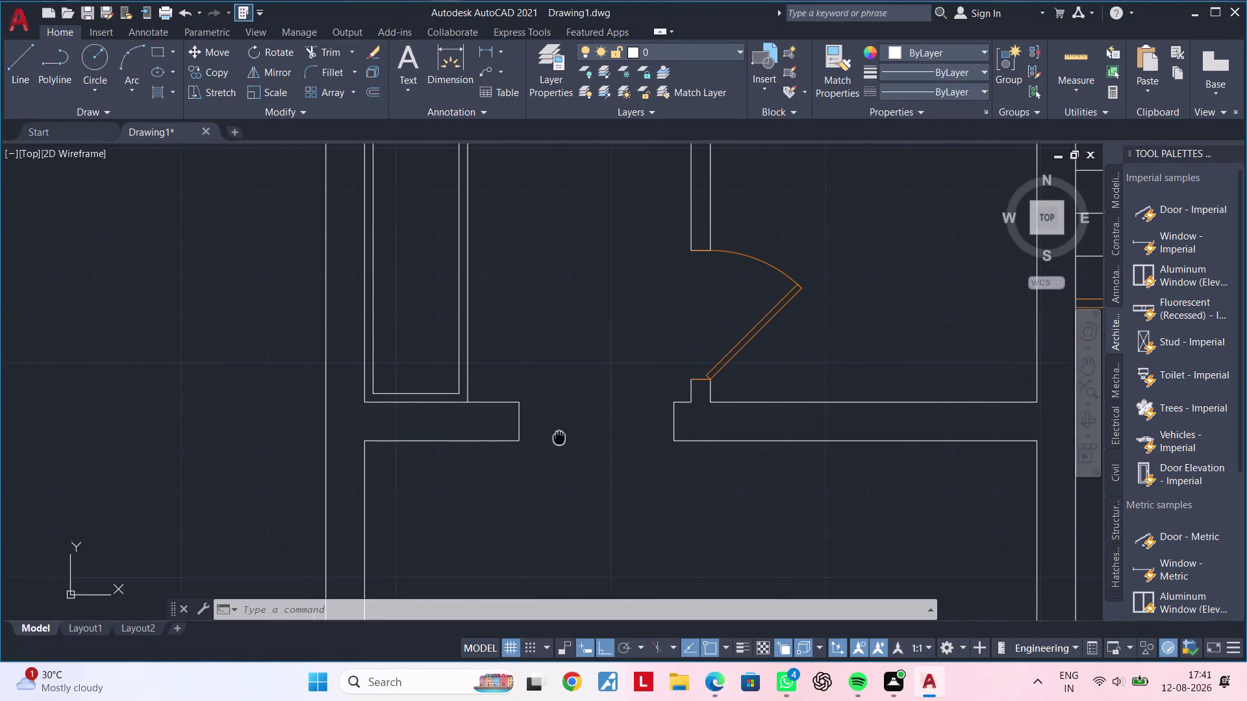
Pan to the wardrobe area and cancel a line started there.
middle_drag(559, 436, 558, 436)
middle_drag(543, 437, 529, 446)
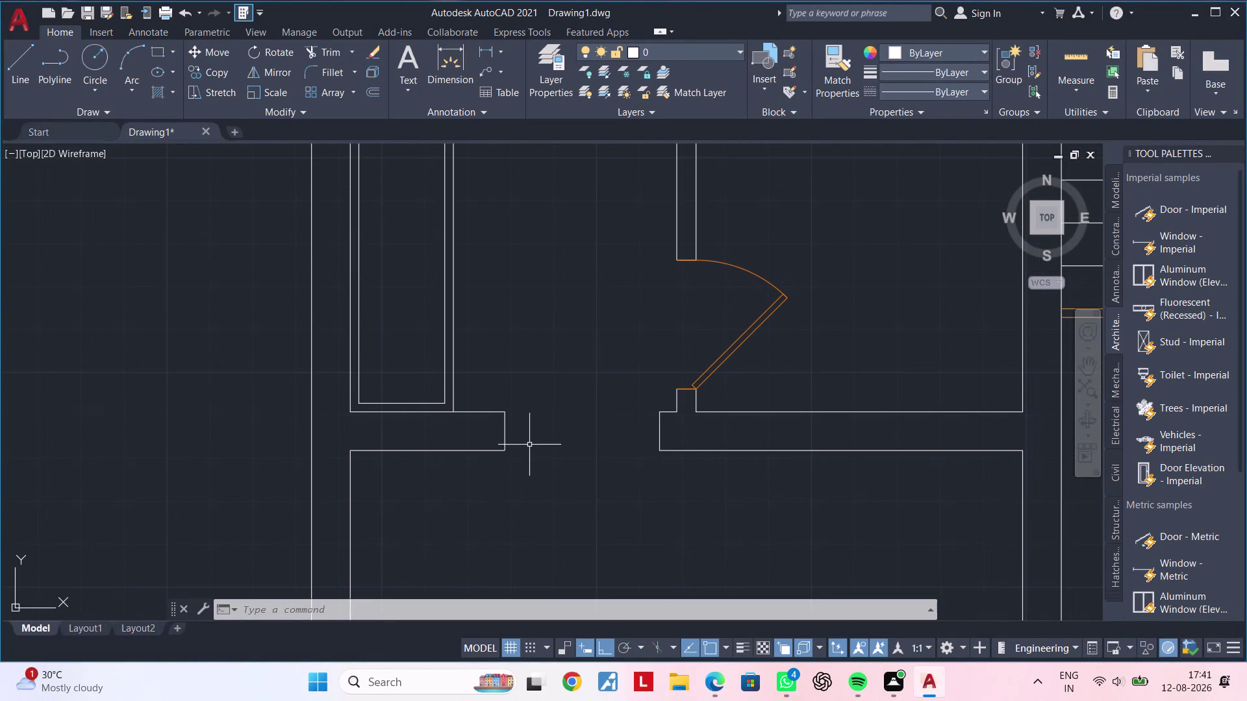
scroll(up, 3)
middle_drag(514, 443, 584, 510)
middle_drag(585, 452, 583, 456)
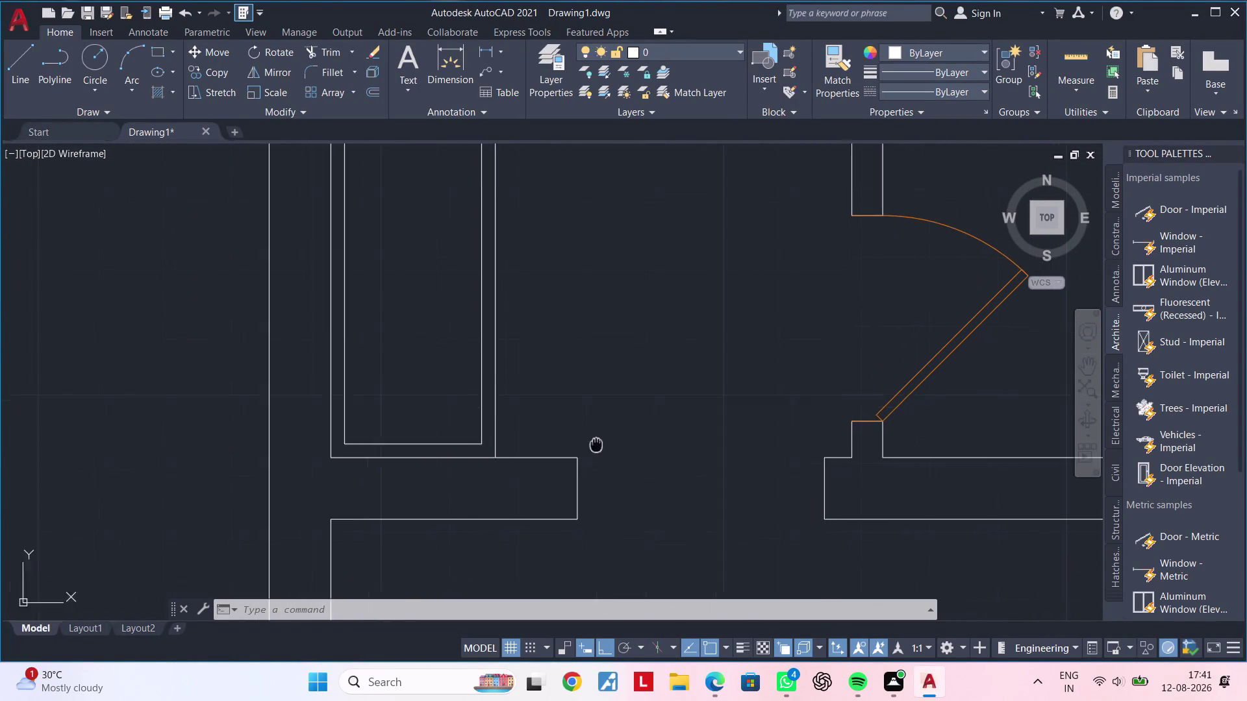
middle_drag(583, 456, 617, 433)
key(Escape)
key(Escape)
key(Escape)
key(l)
key(space)
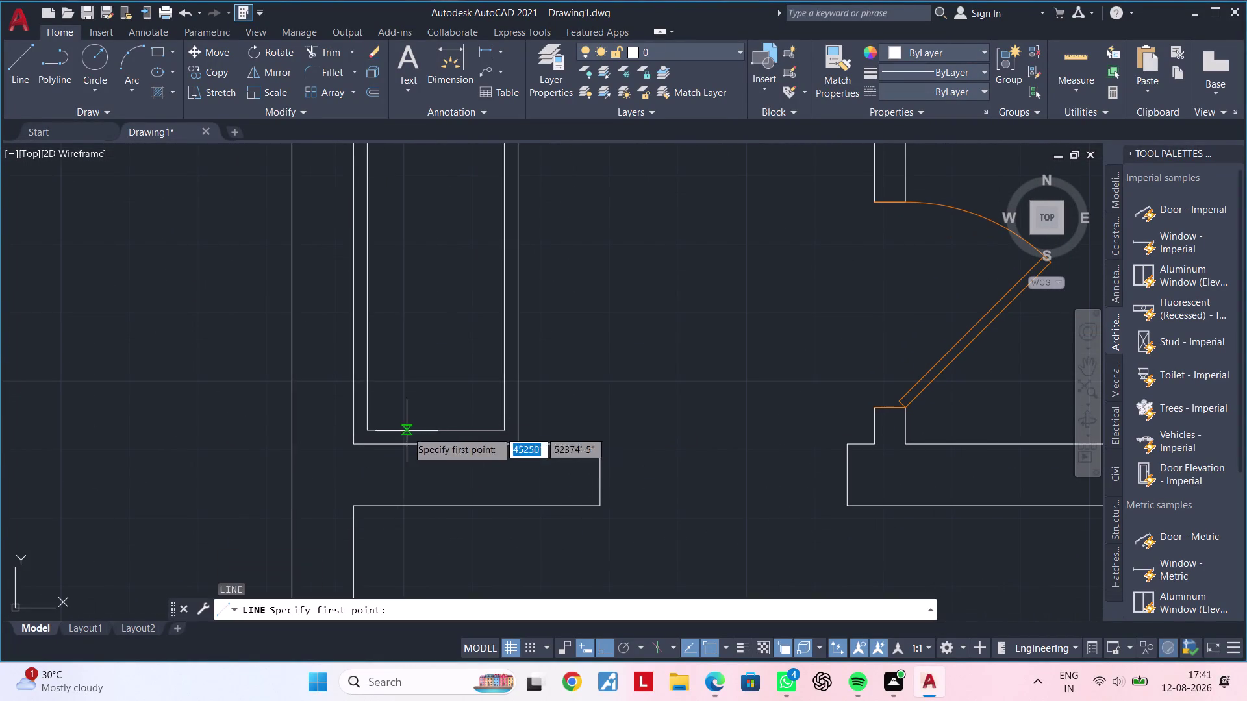
key(Escape)
Preview a 2' linear dimension from the wardrobe's lower corner, then cancel it.
key(Escape)
click(481, 53)
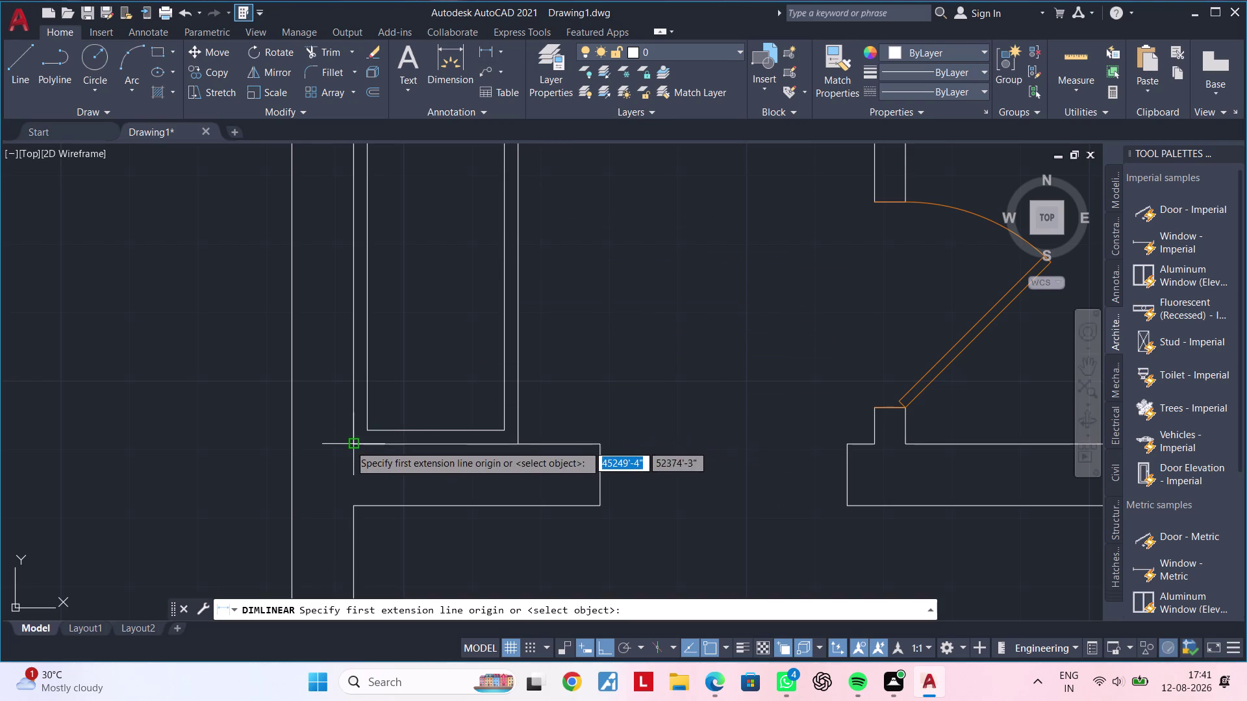
click(350, 445)
double_click(522, 448)
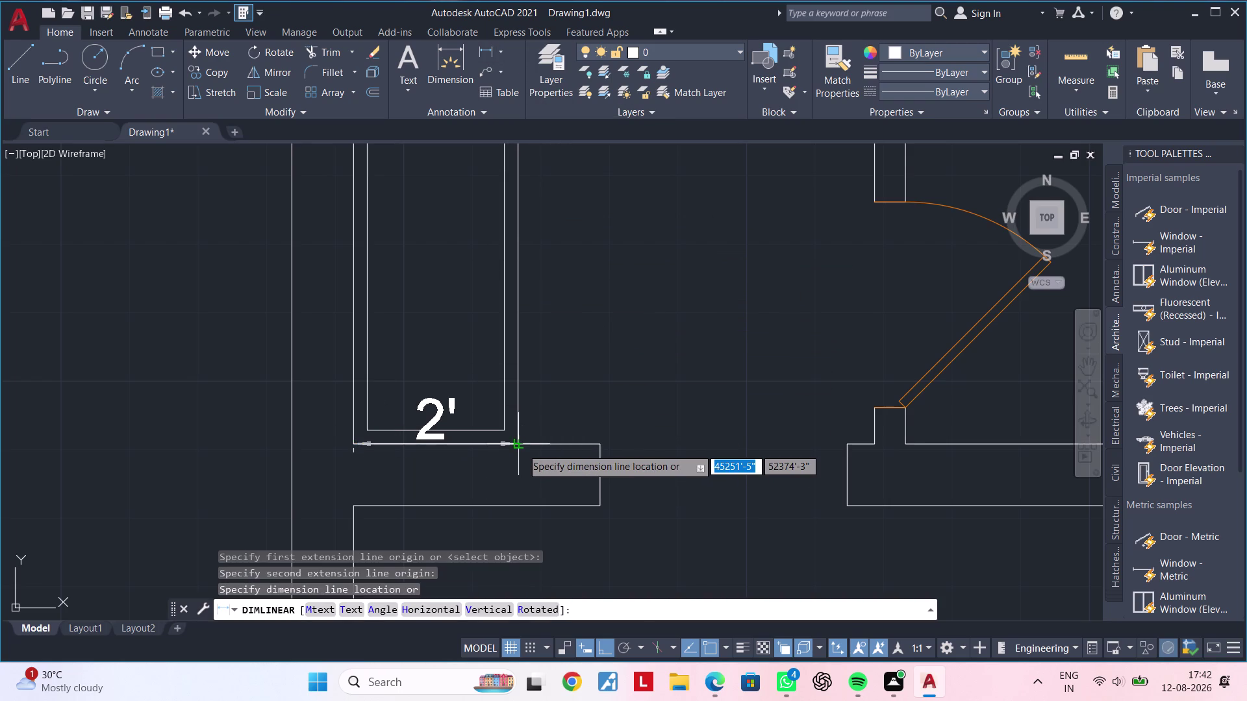
key(Escape)
key(Escape)
key(Escape)
key(Escape)
middle_drag(555, 409, 561, 471)
key(Escape)
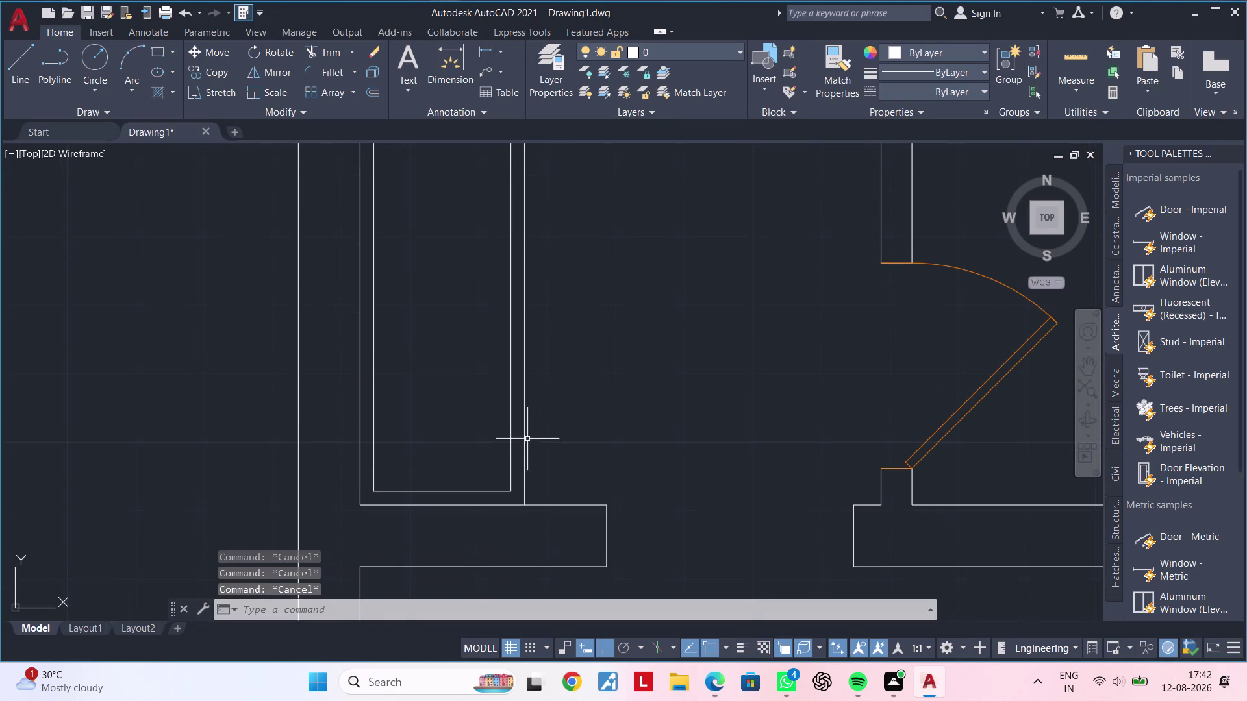
Select the vertical line right of the wardrobe and try starting Move, cancelling it.
click(524, 438)
key(o)
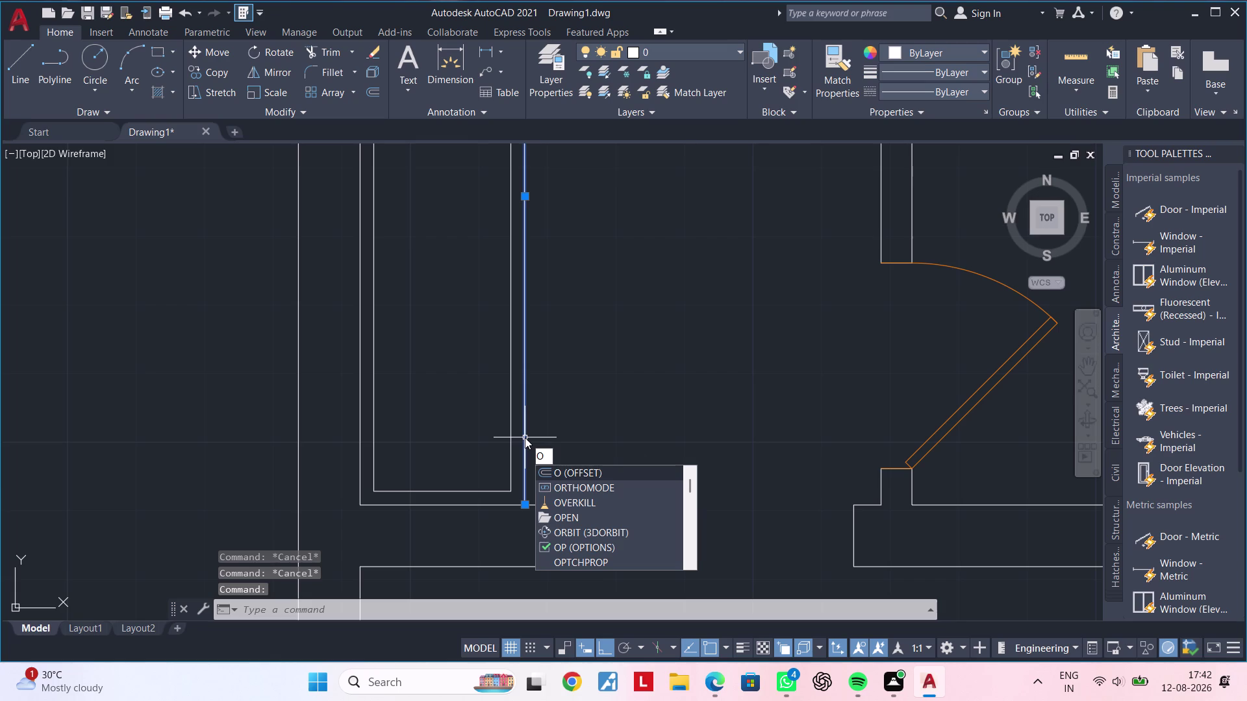
key(Escape)
key(Escape)
text(M)
key(space)
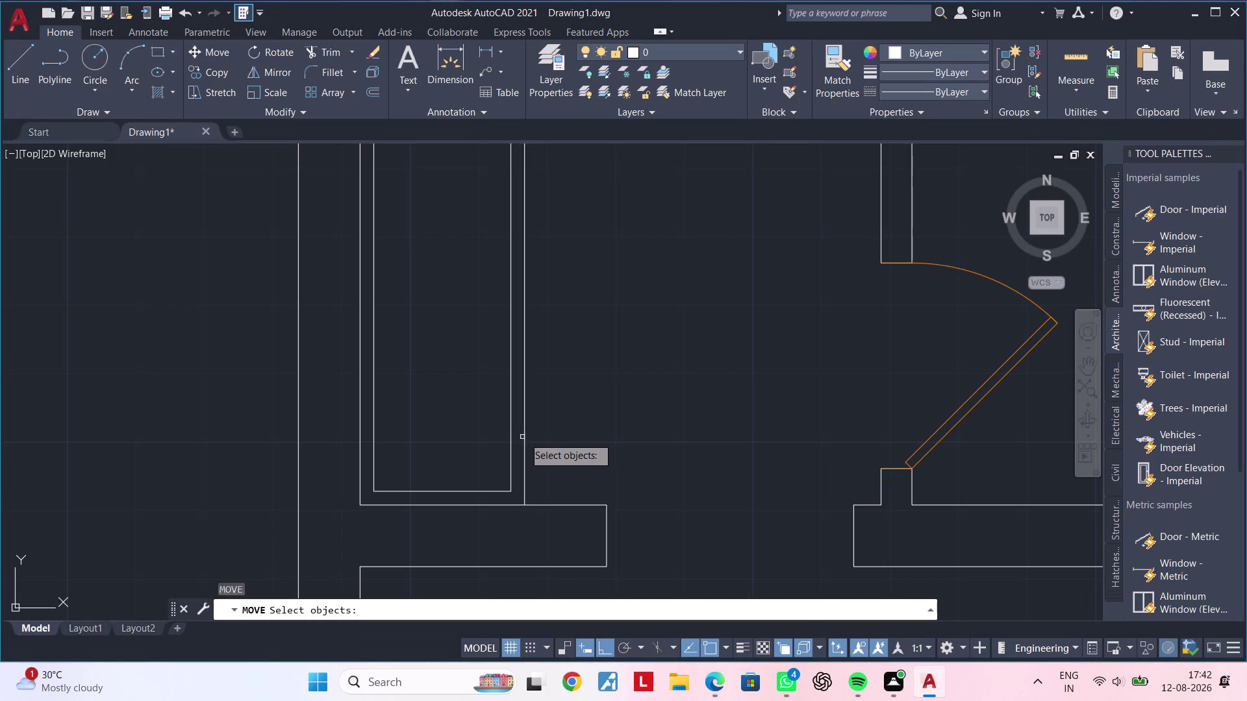
click(526, 437)
click(526, 438)
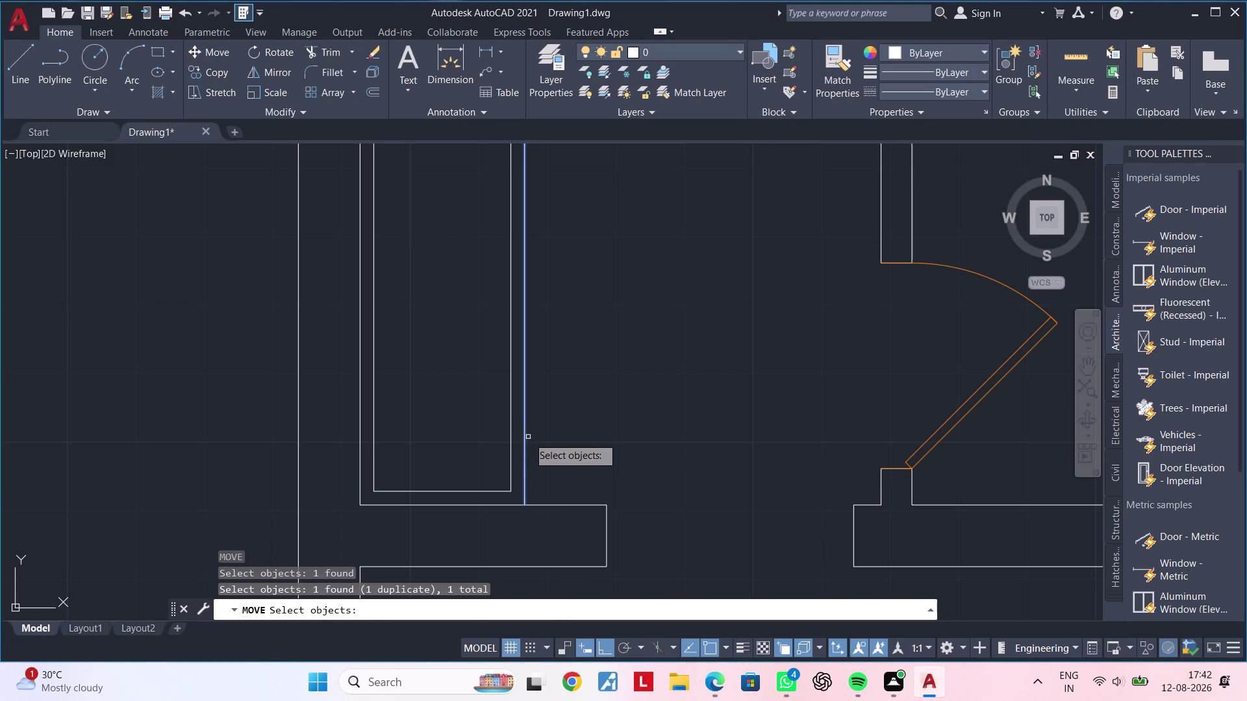
key(space)
key(Escape)
key(Escape)
key(Escape)
key(m)
key(space)
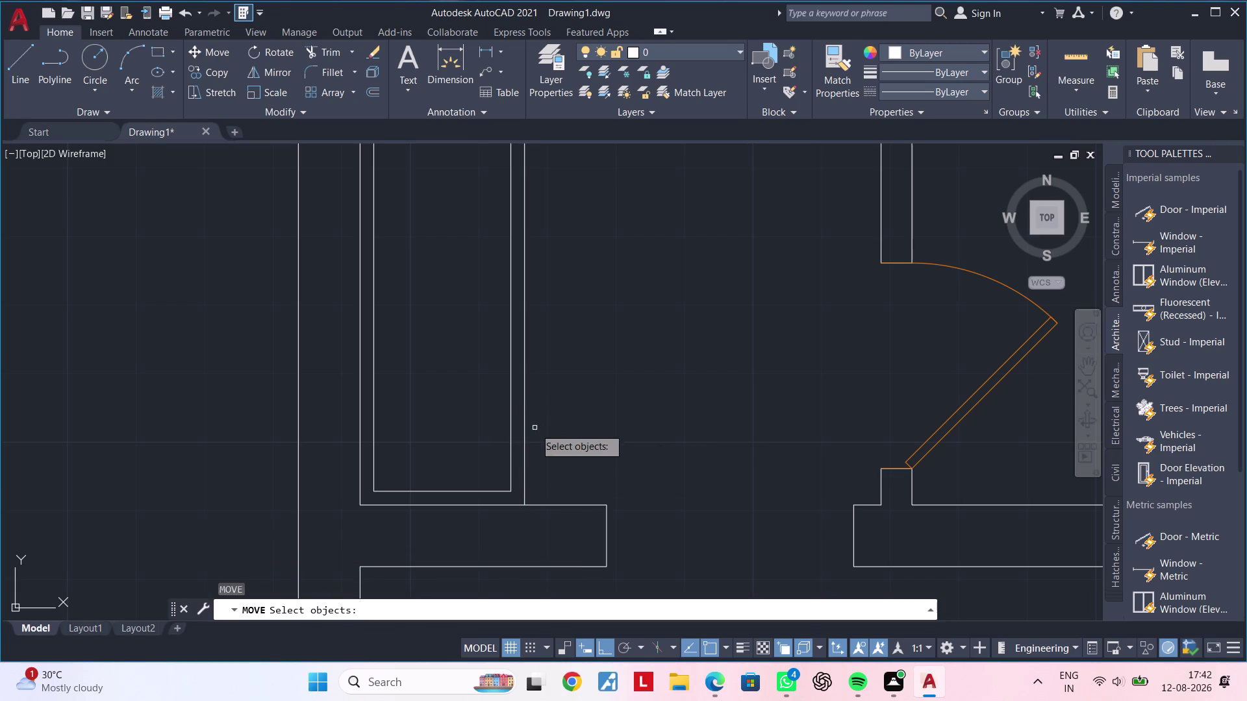
key(Escape)
Move the vertical line by entering 5" in a first, incorrect attempt.
click(523, 434)
key(m)
key(space)
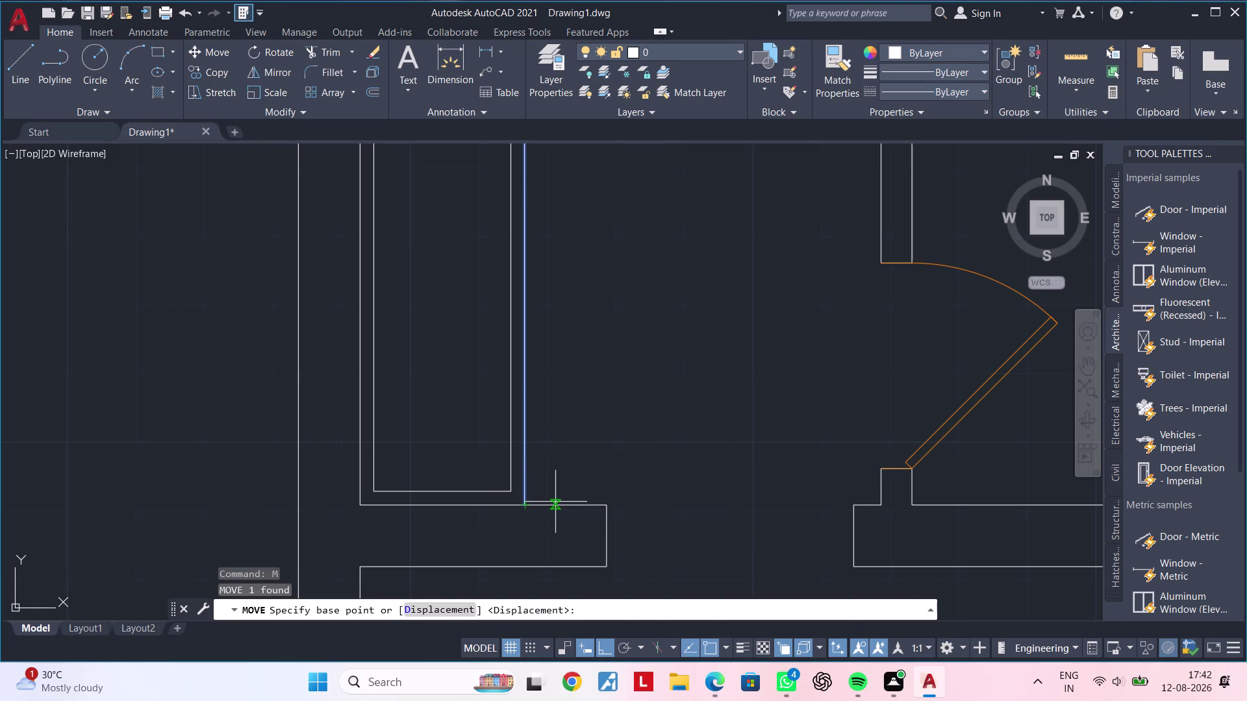
text(5")
key(Return)
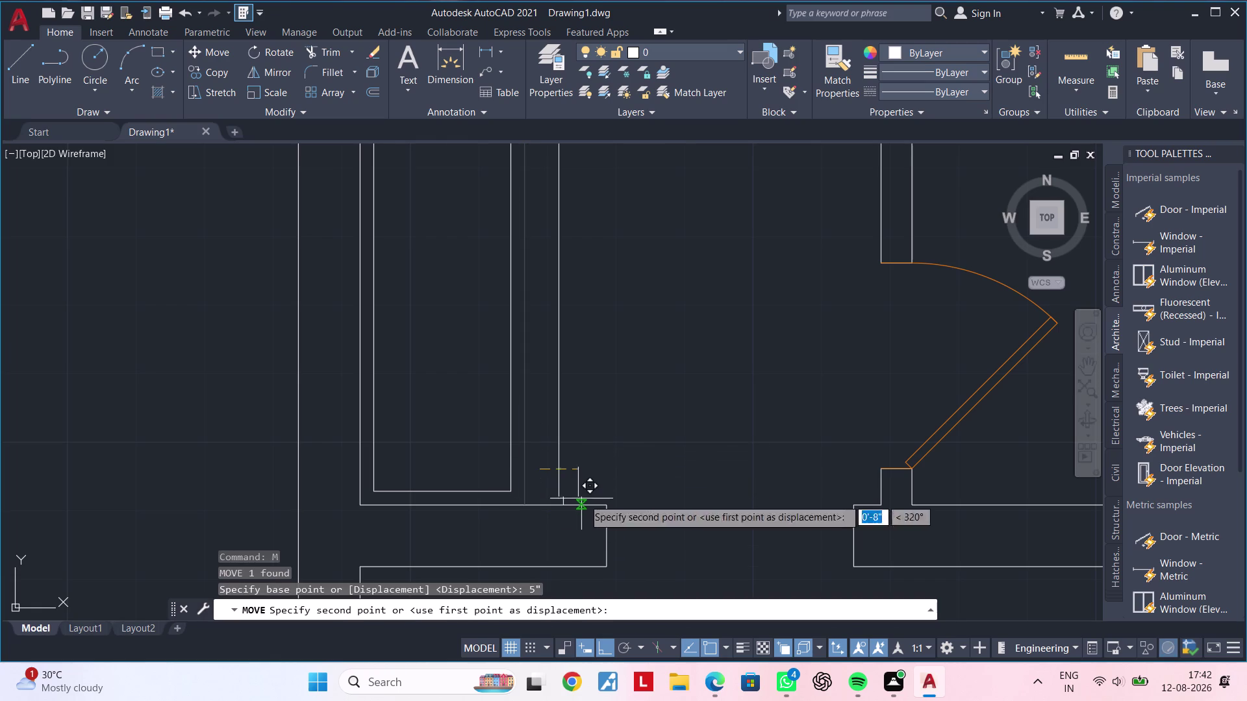
text(5)
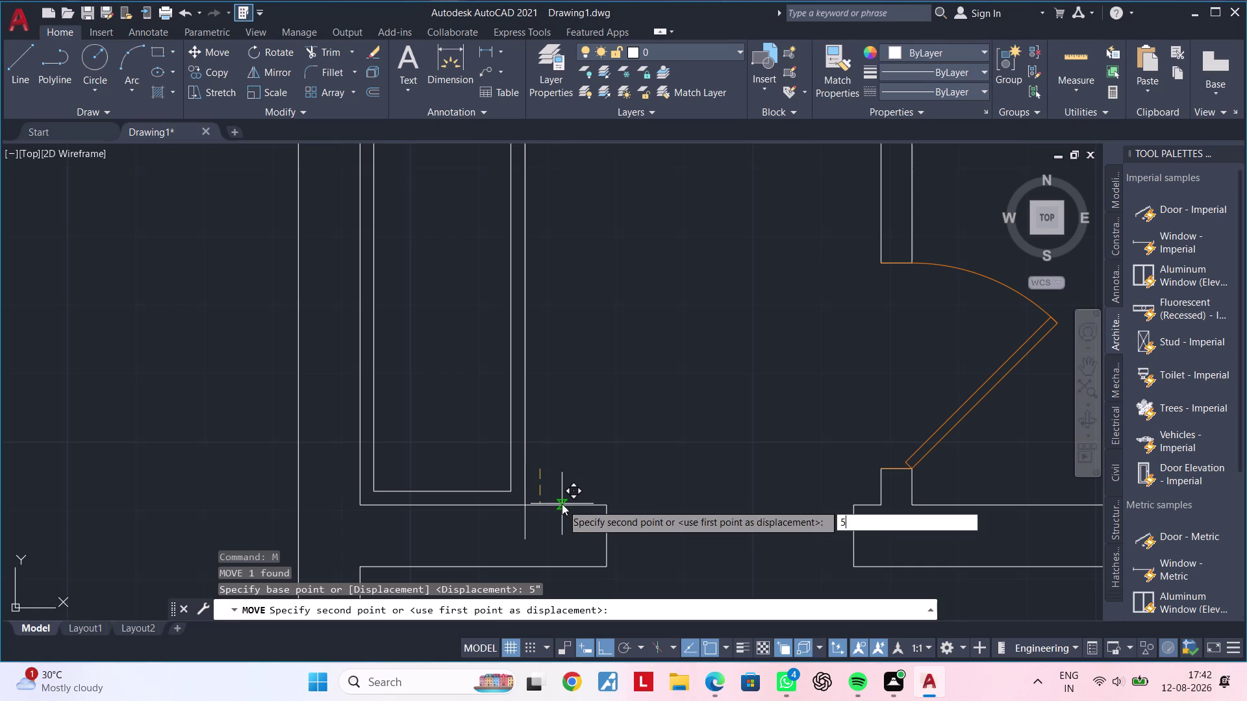
text(")
key(Return)
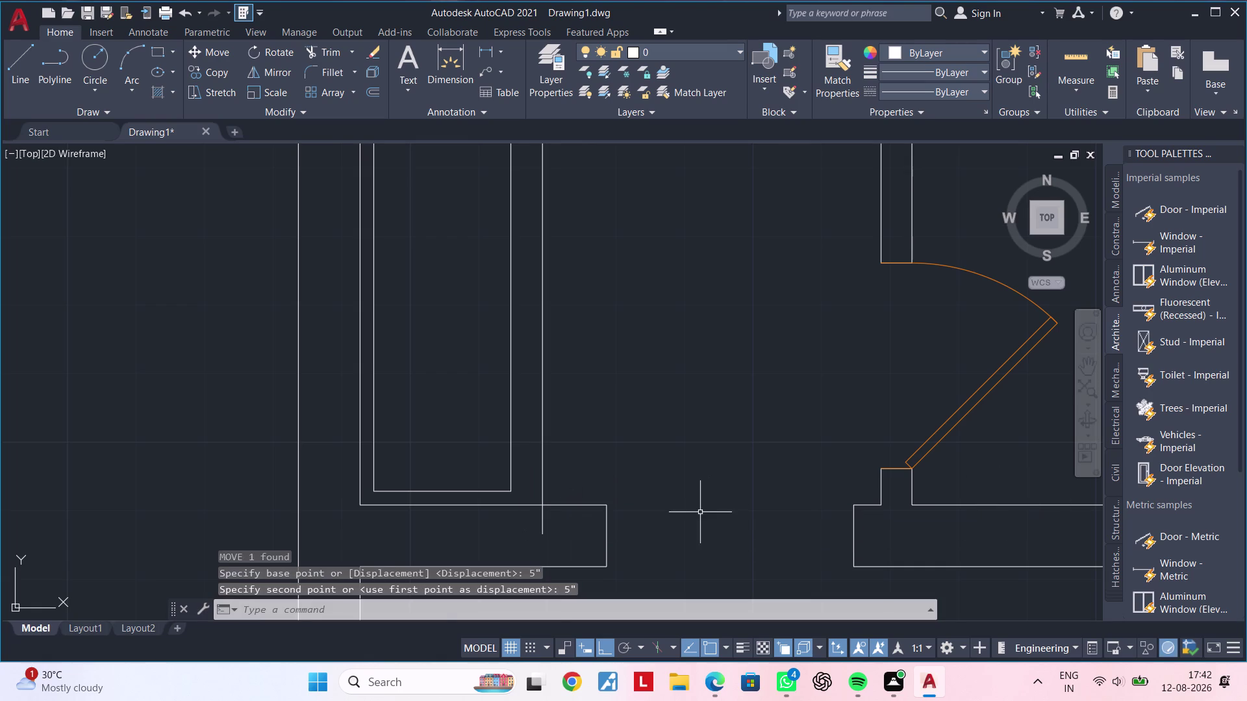
scroll(down, 3)
middle_drag(685, 508, 633, 517)
Undo the wrong move of the vertical line.
key(ctrl+z)
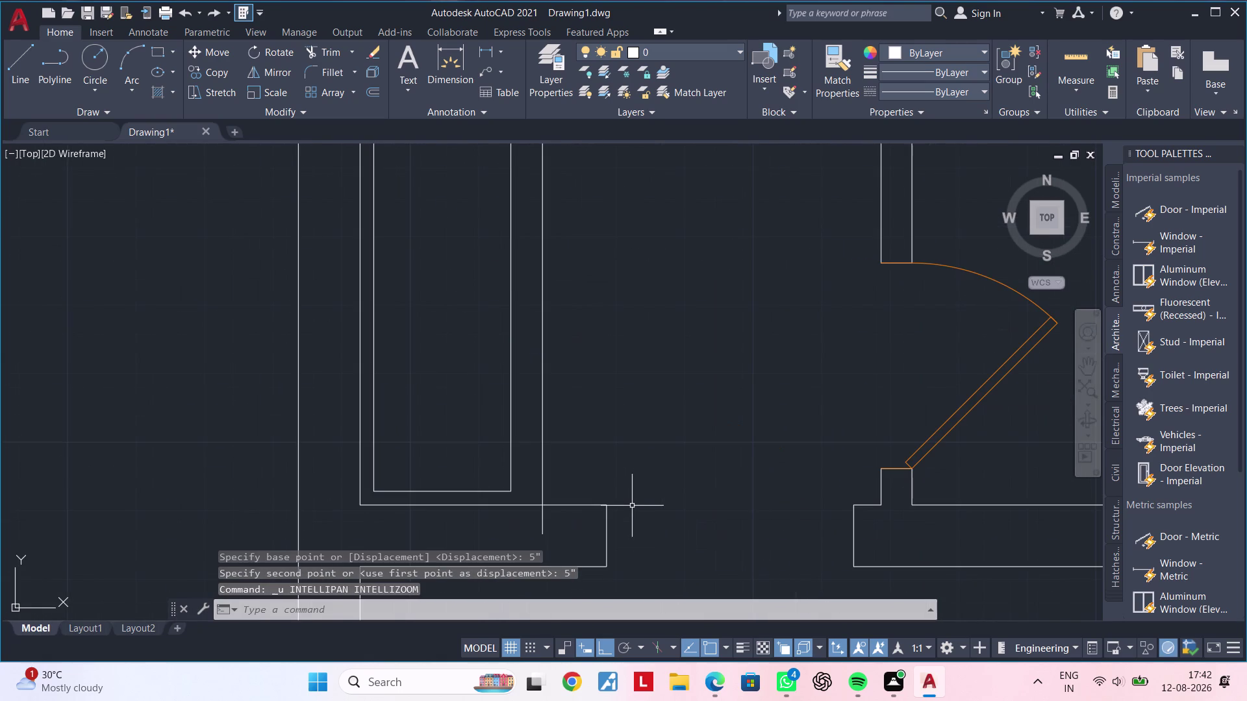
key(ctrl+z)
key(Escape)
key(Escape)
middle_drag(579, 497, 628, 477)
key(Escape)
key(Escape)
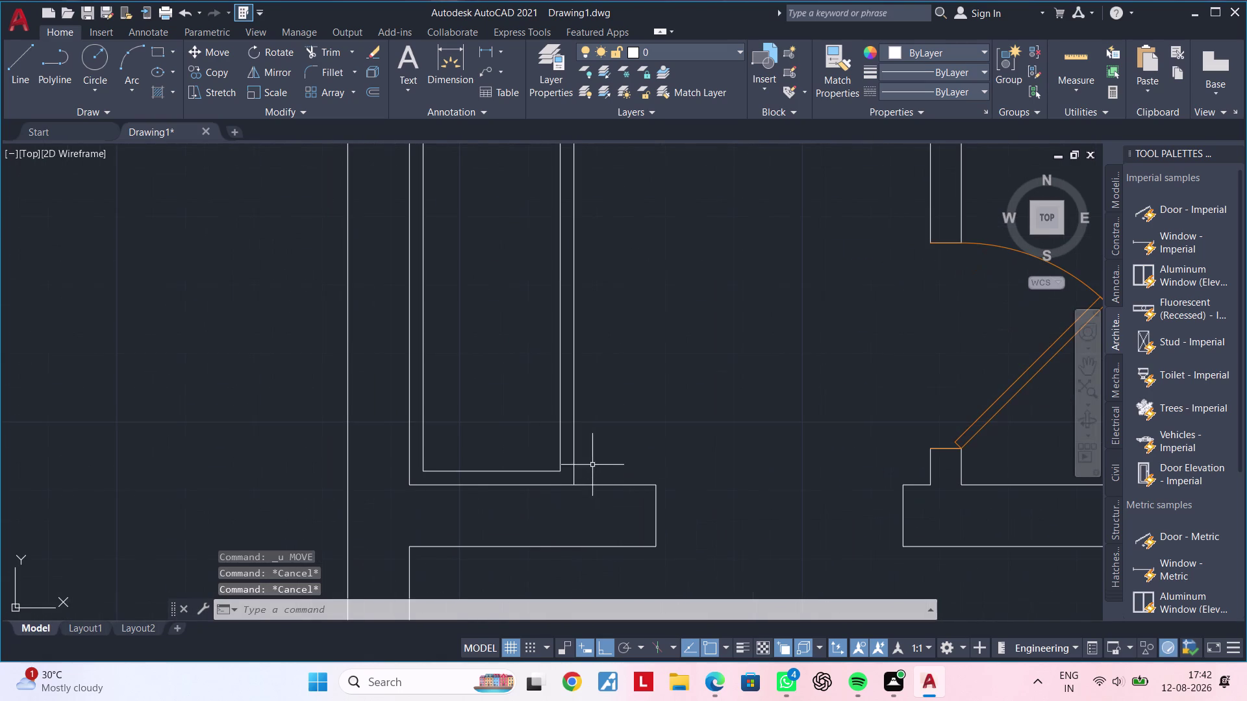
Move the vertical line 5" right from its bottom endpoint, then select the inner right line.
click(576, 452)
key(m)
key(space)
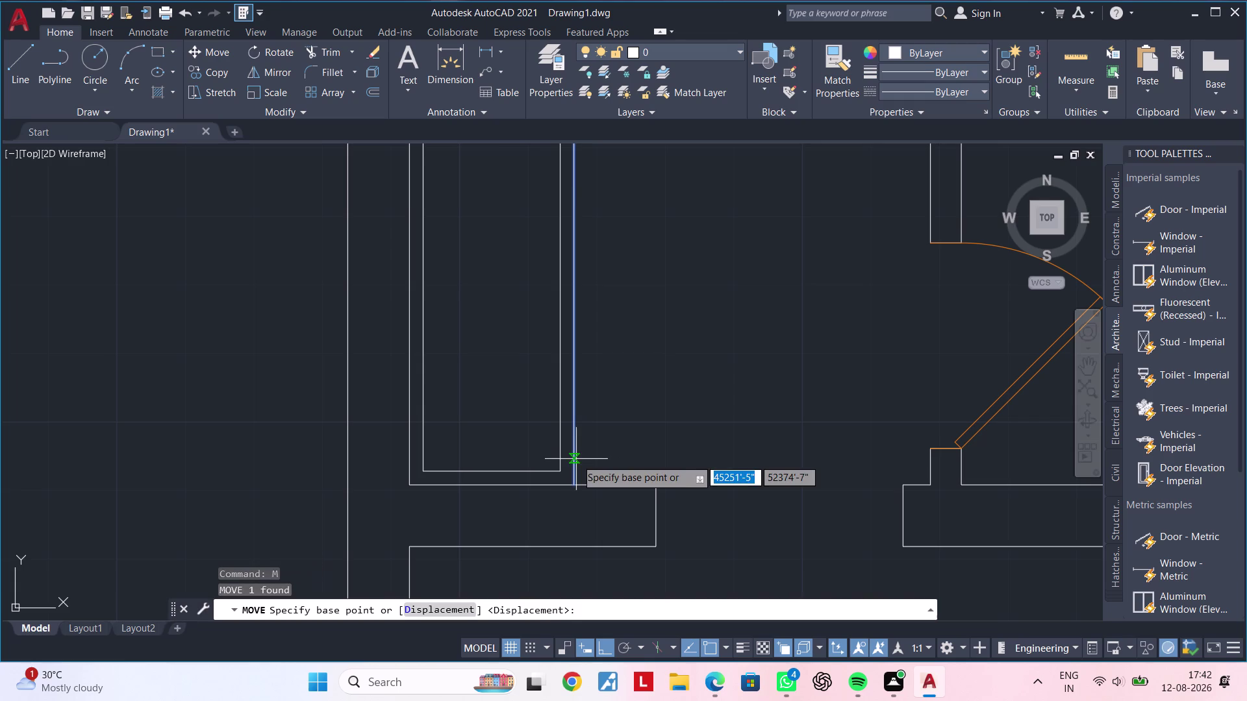
click(575, 488)
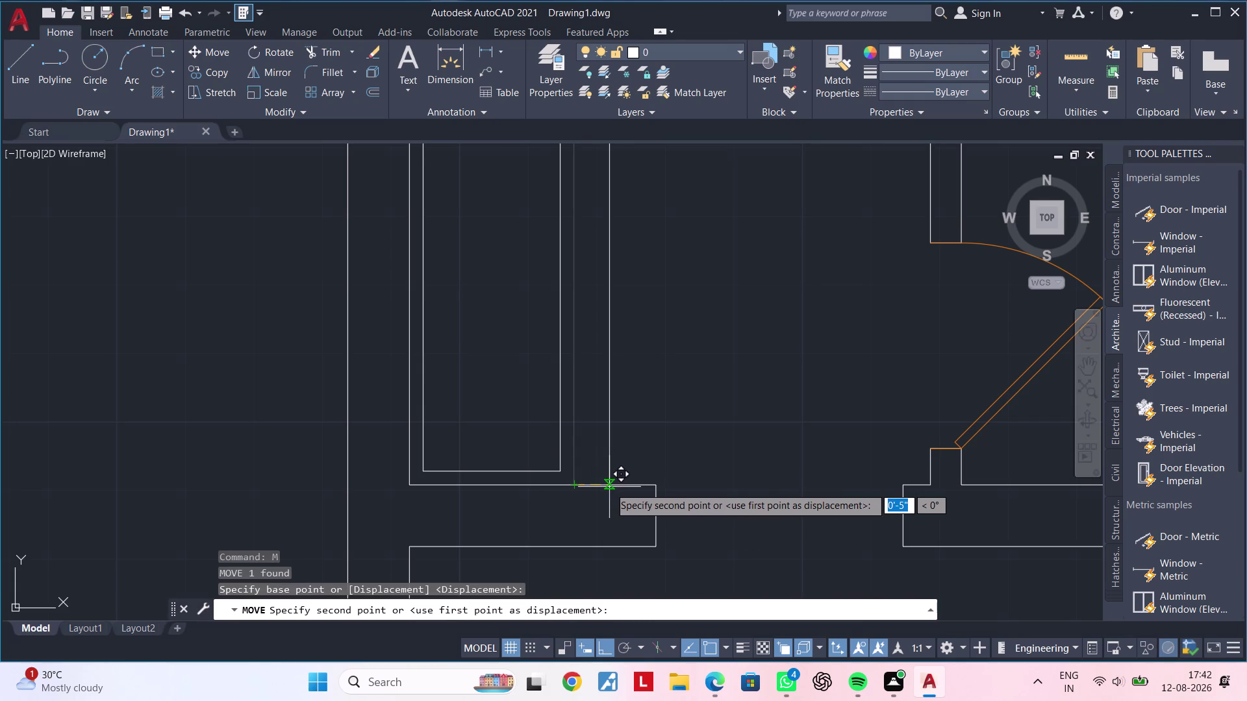
text(5")
key(Return)
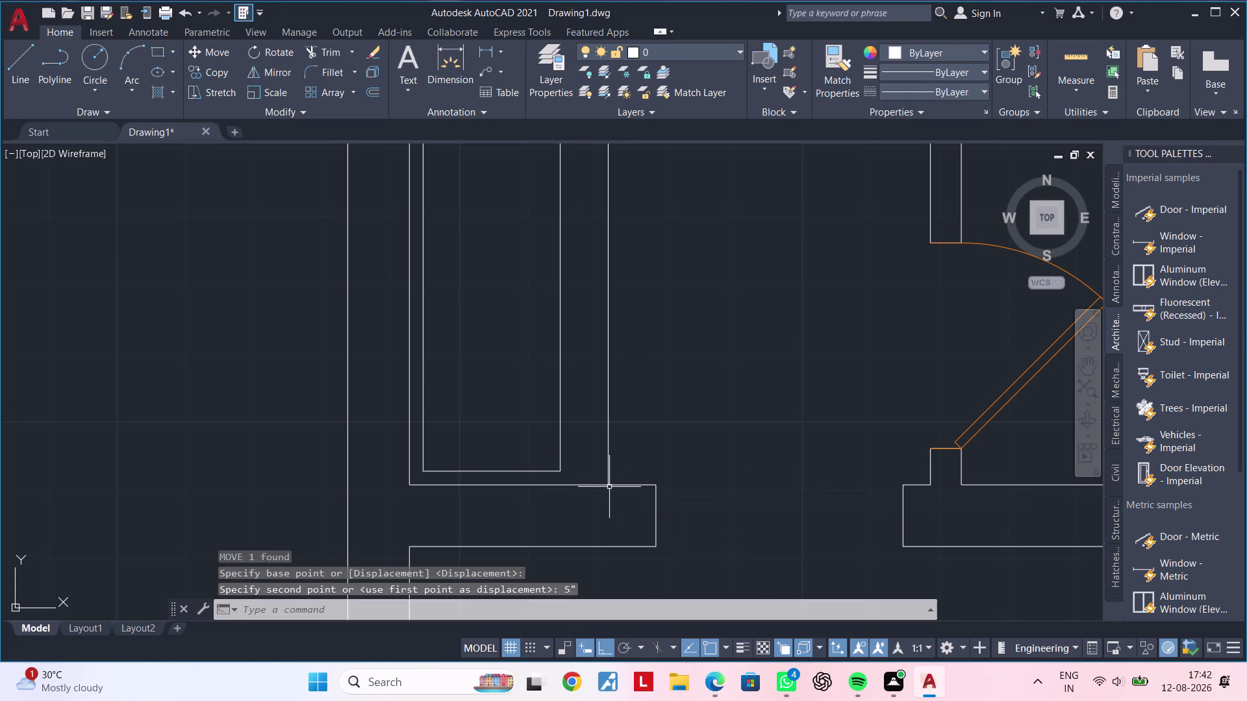
key(Escape)
middle_drag(717, 403, 694, 465)
key(Escape)
key(Escape)
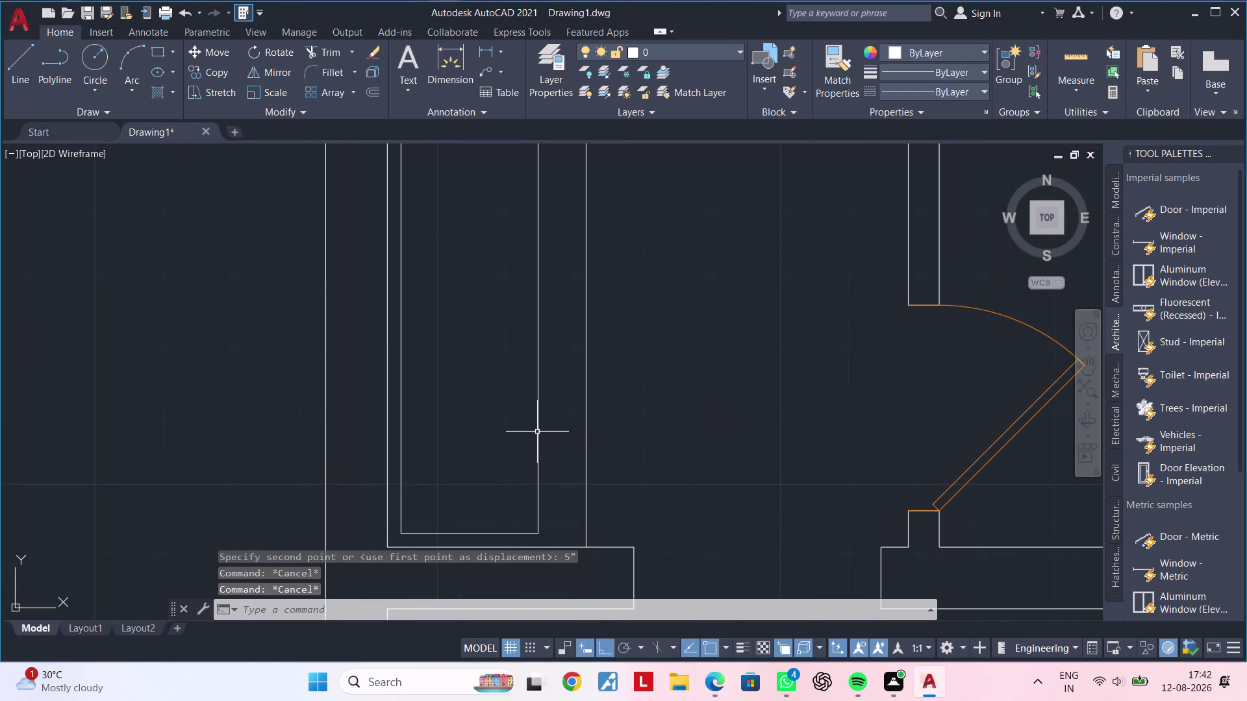
click(539, 431)
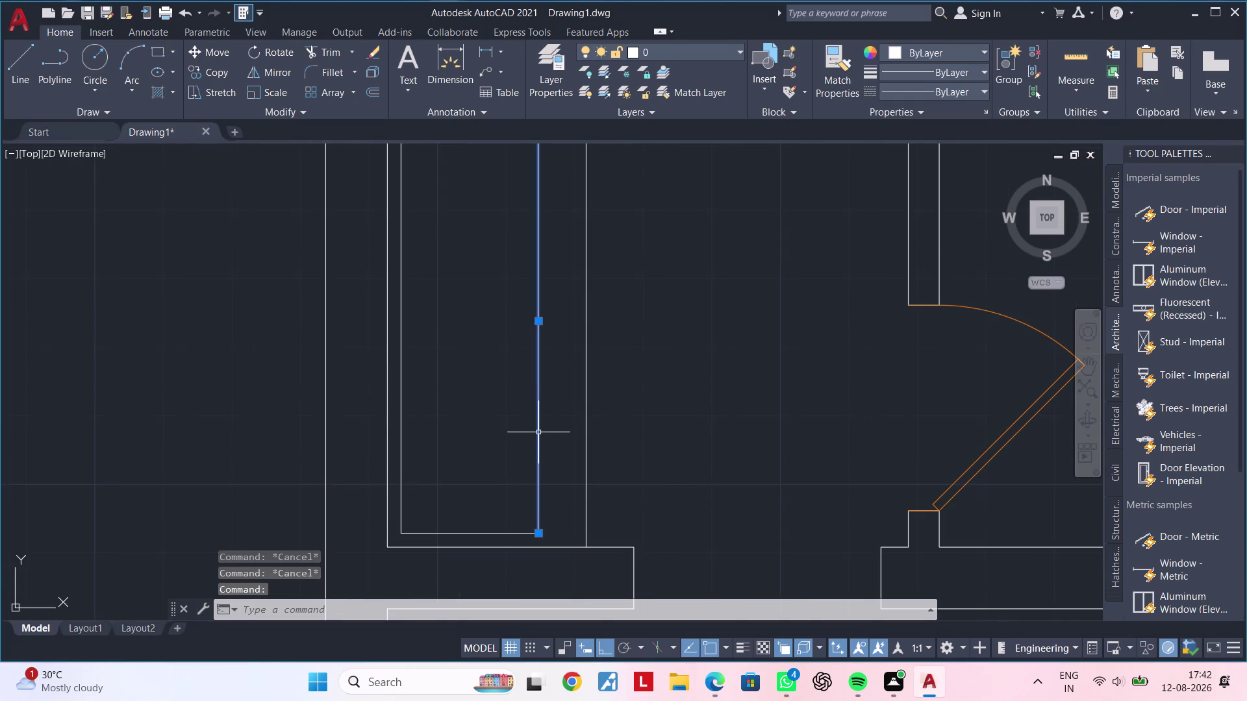
key(Delete)
middle_drag(545, 437, 543, 454)
key(Escape)
key(Escape)
key(Escape)
text(O)
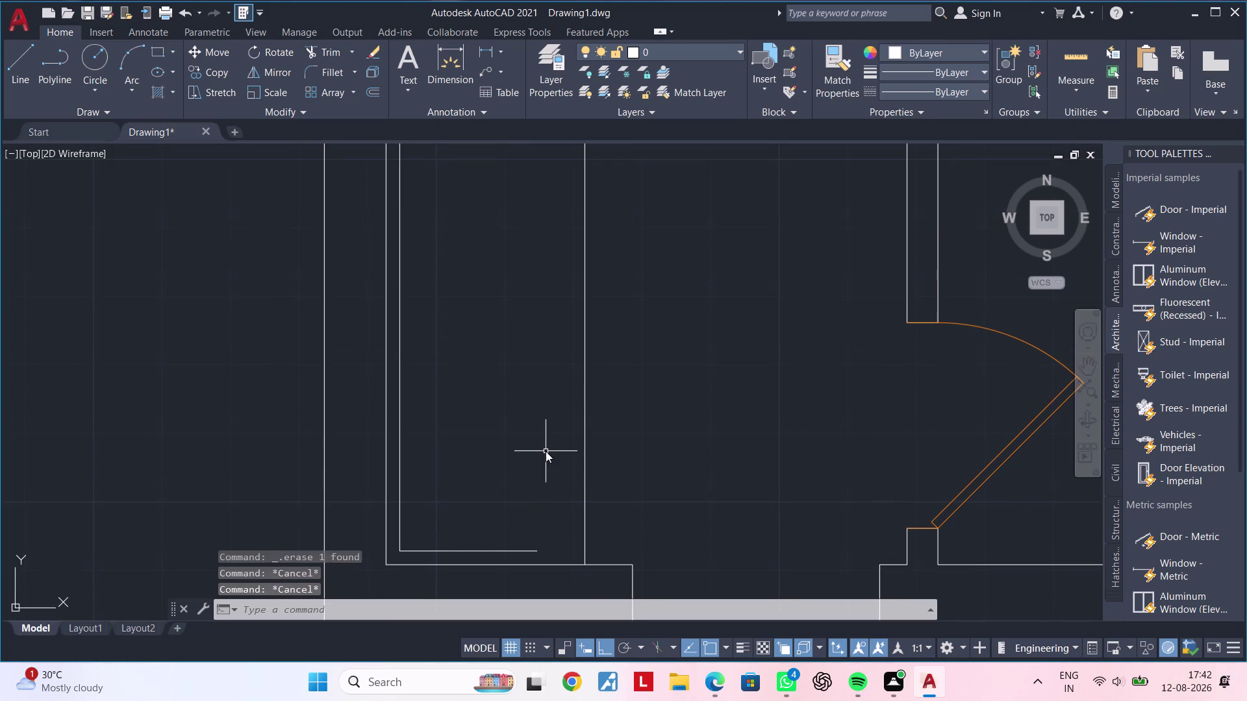
text(F)
key(space)
key(9)
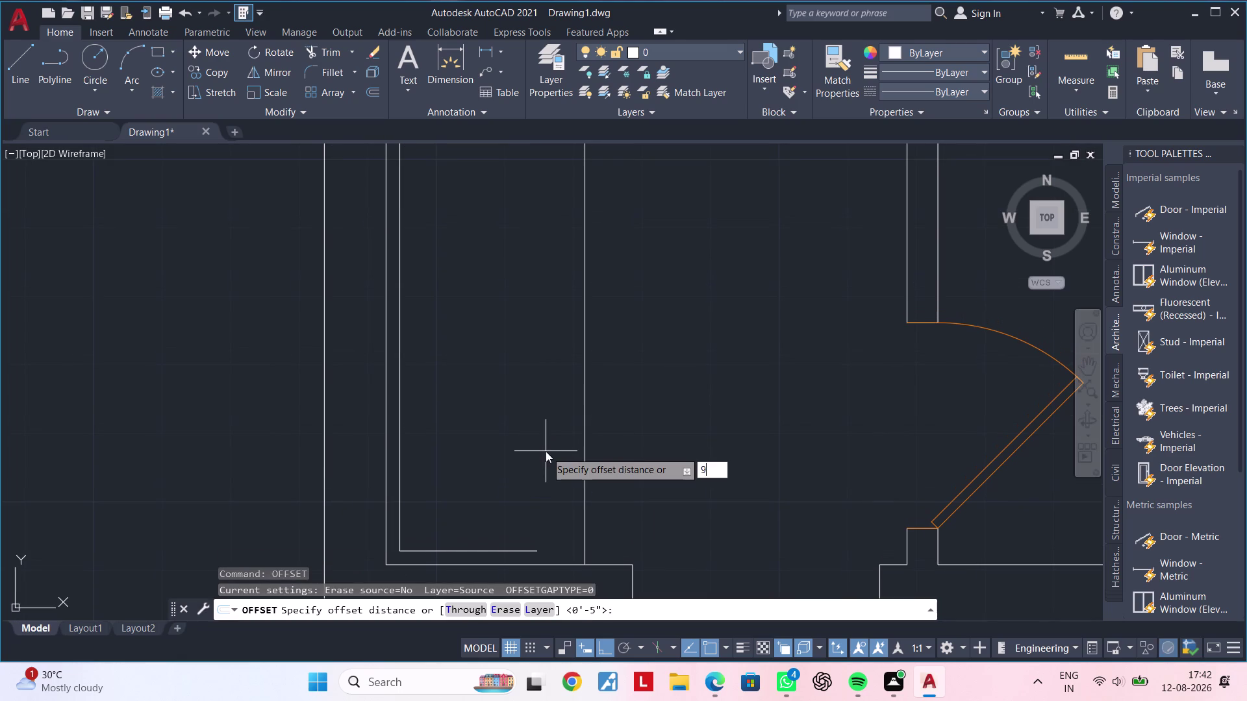
key(Escape)
key(Escape)
key(Escape)
key(Escape)
key(Escape)
click(484, 47)
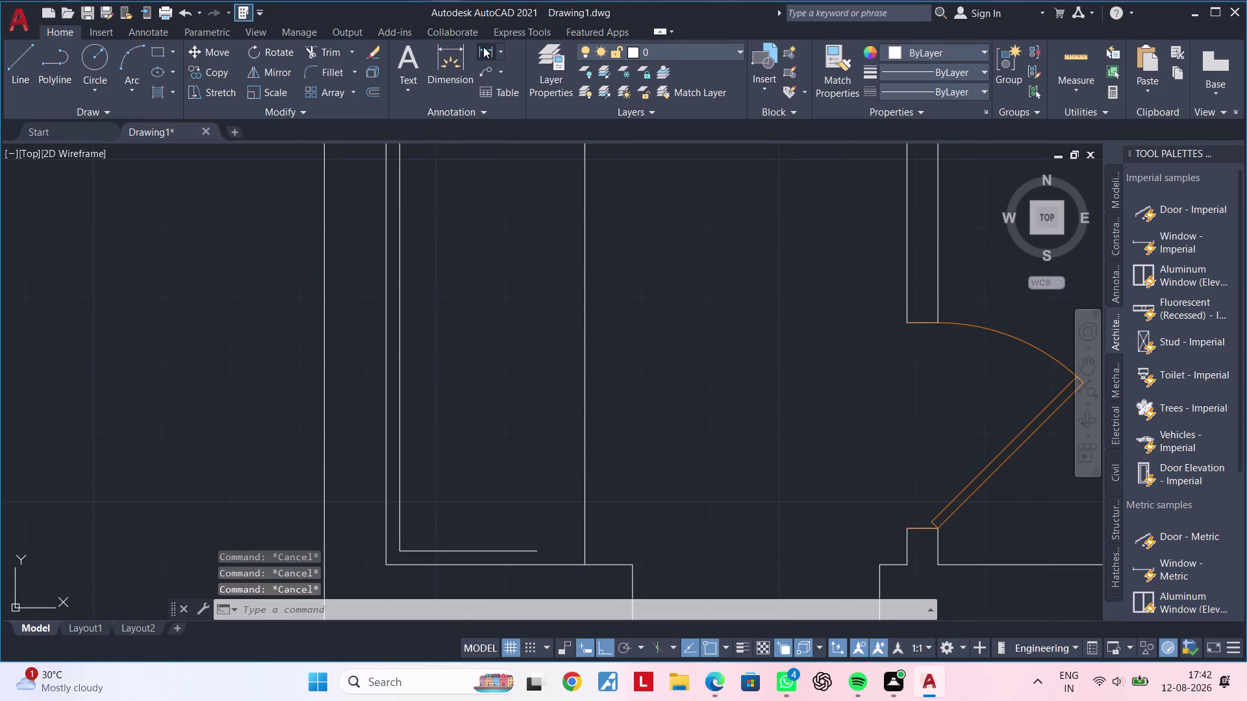
click(383, 433)
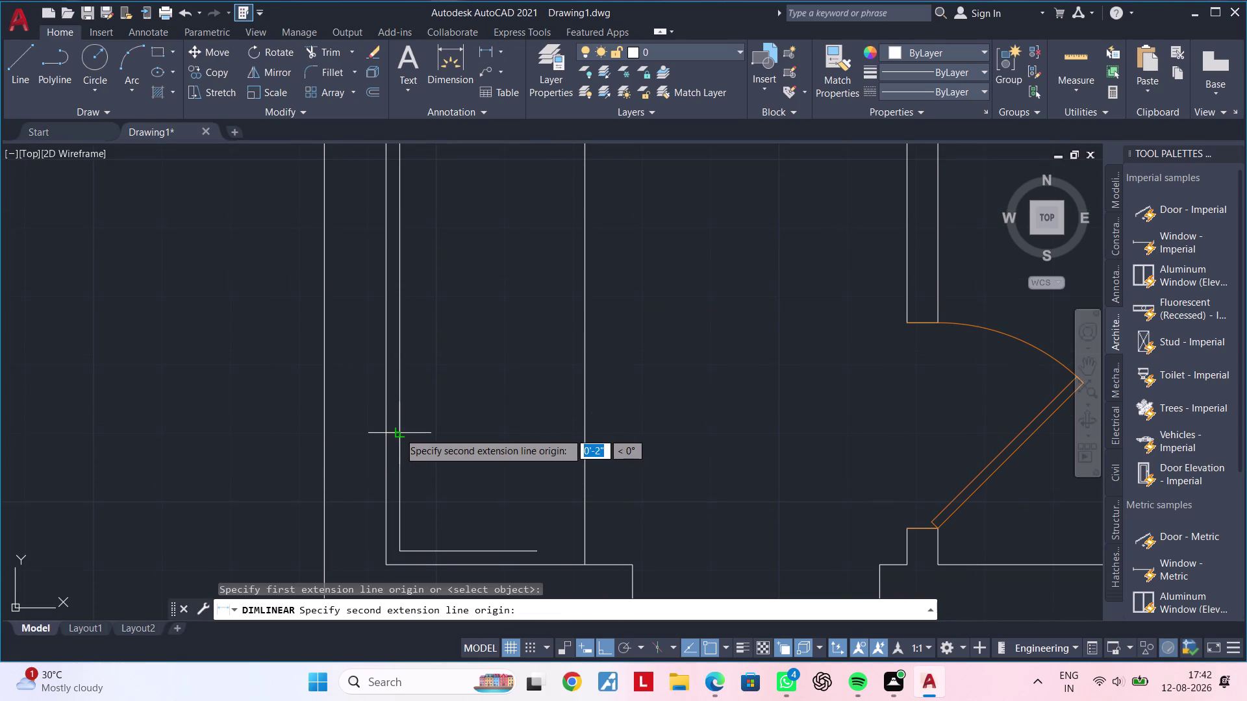
click(398, 433)
key(Escape)
key(Escape)
key(Escape)
key(Escape)
key(Escape)
key(Escape)
text(O)
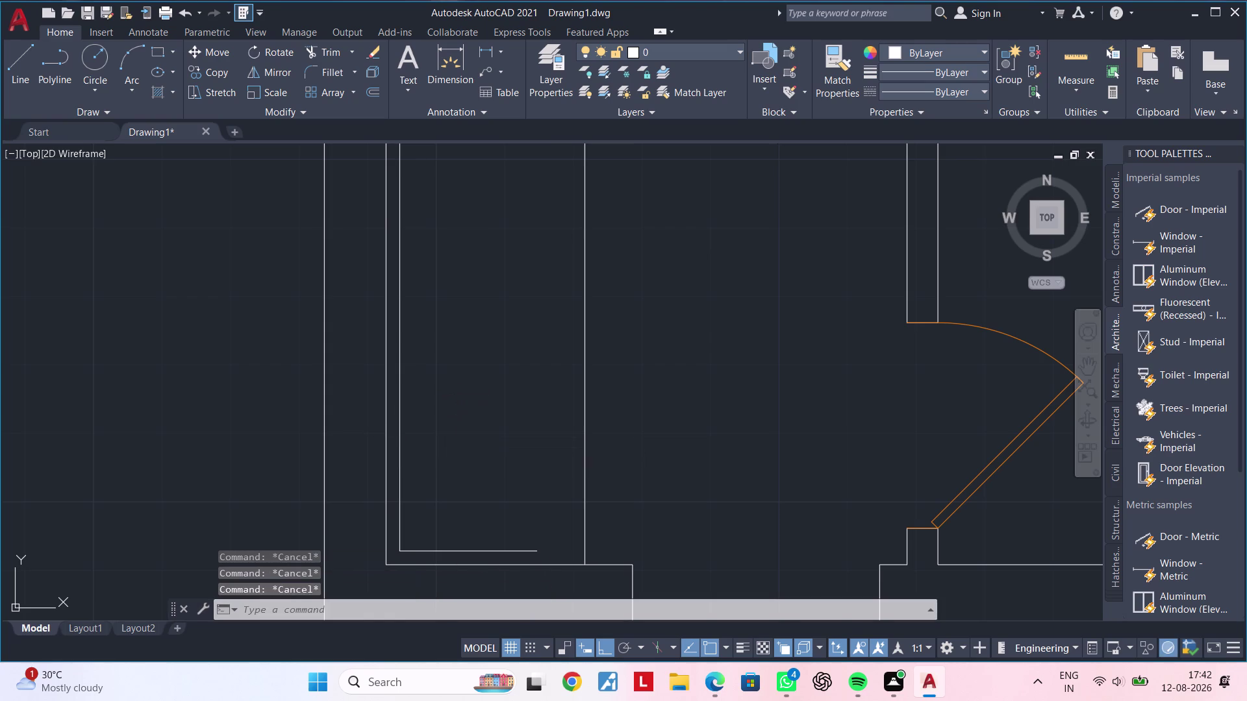
text(F 2")
key(Return)
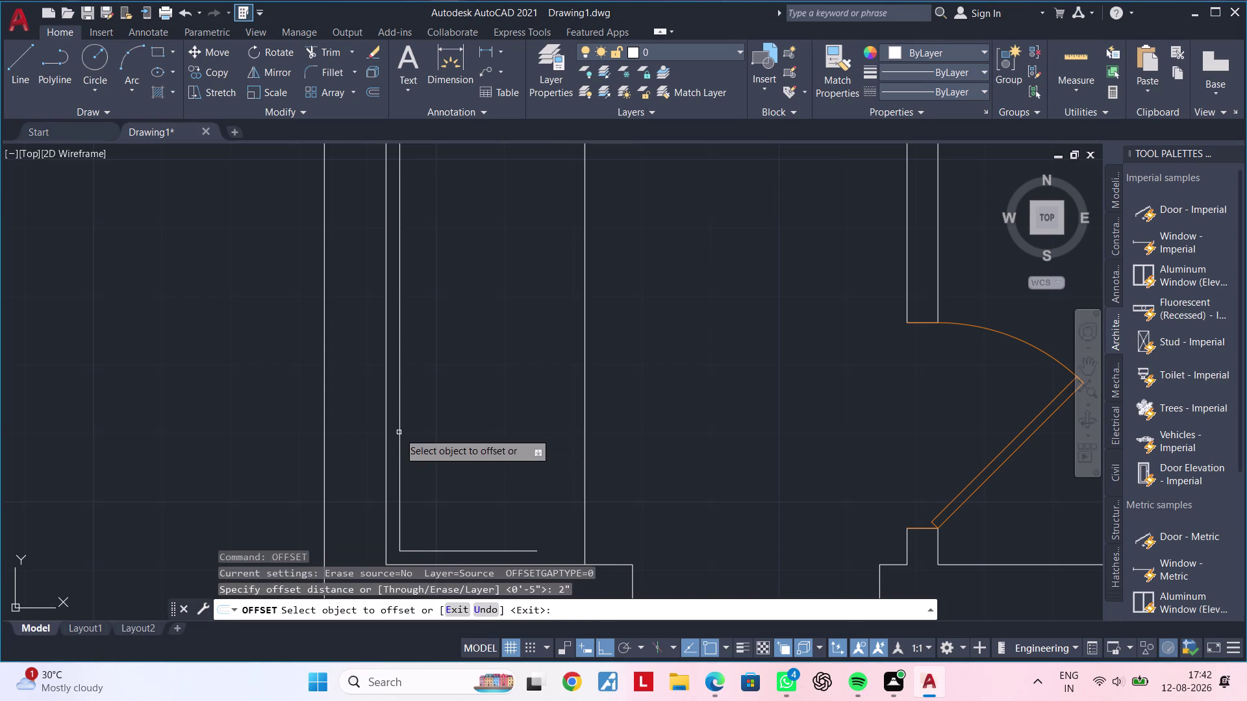
double_click(585, 394)
click(548, 395)
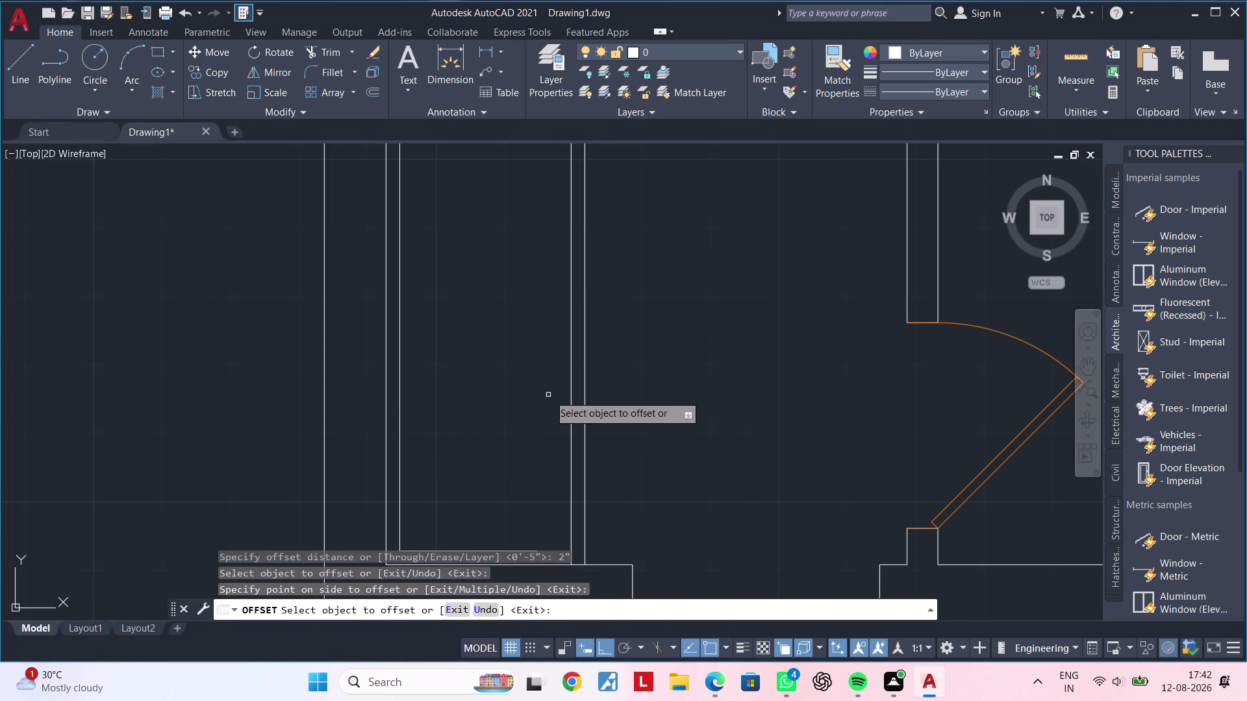
key(Escape)
middle_drag(555, 428, 549, 334)
key(Escape)
key(Escape)
key(Escape)
key(Escape)
text(E)
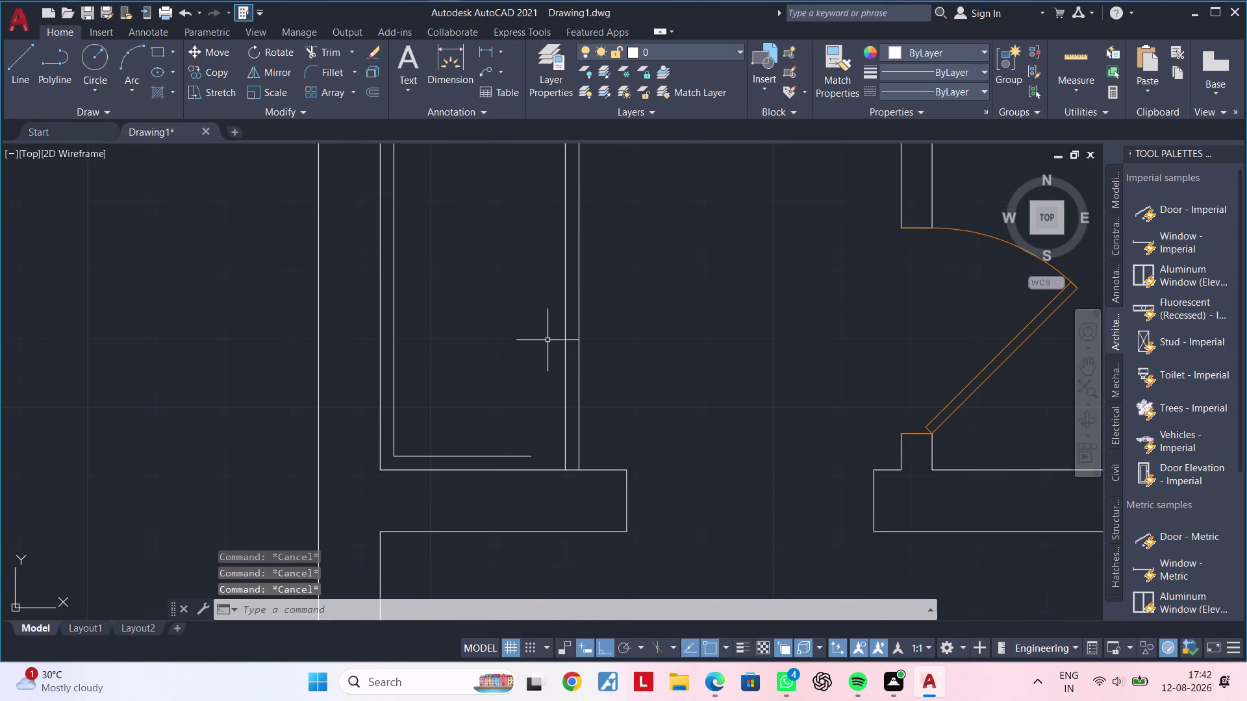
text(X)
key(space)
click(523, 456)
key(Escape)
key(Escape)
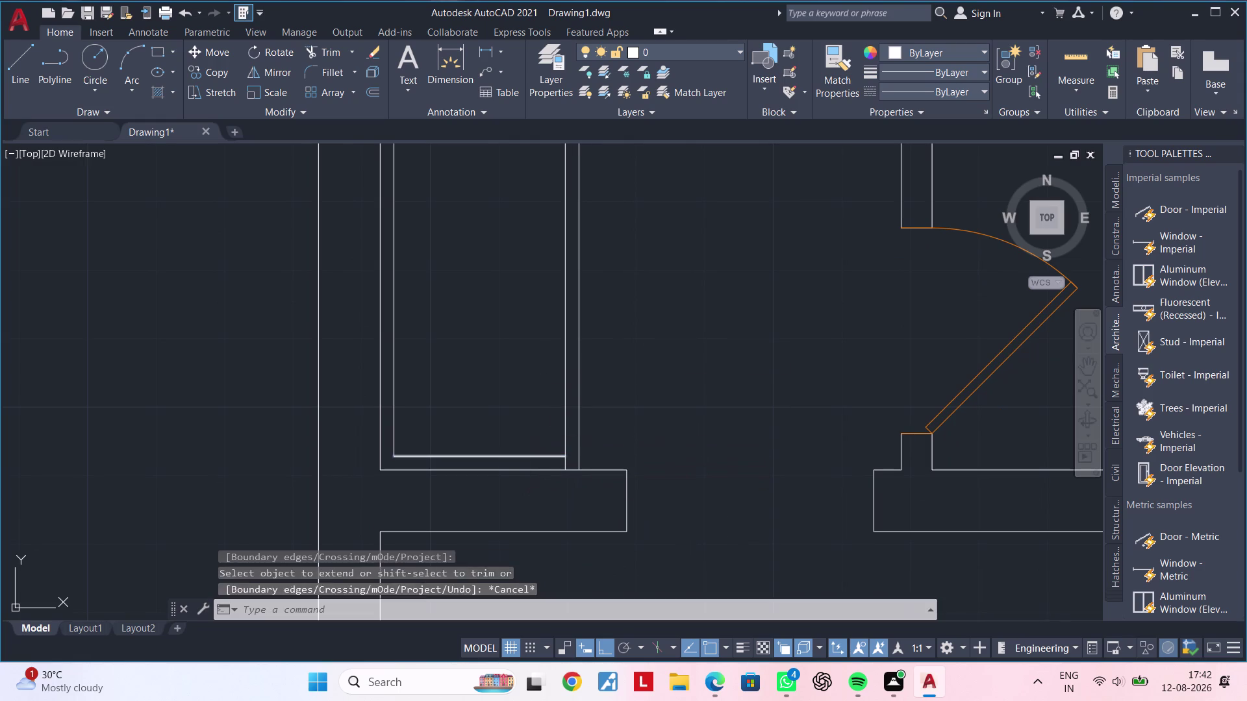
key(Escape)
text(TR)
key(space)
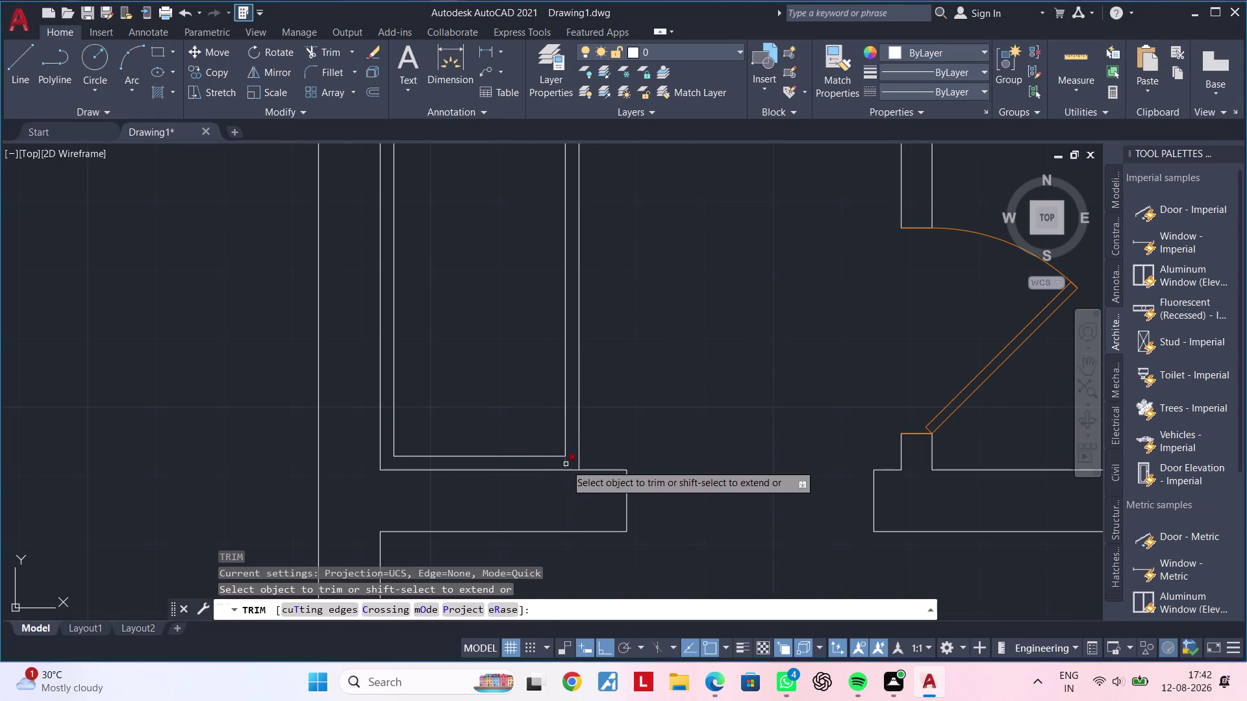
click(566, 464)
key(Escape)
scroll(down, 3)
middle_drag(641, 385, 612, 441)
Pan to the wardrobe's upper compartment and cancel an EX extend command.
key(Escape)
middle_drag(554, 343, 510, 424)
key(Escape)
scroll(up, 3)
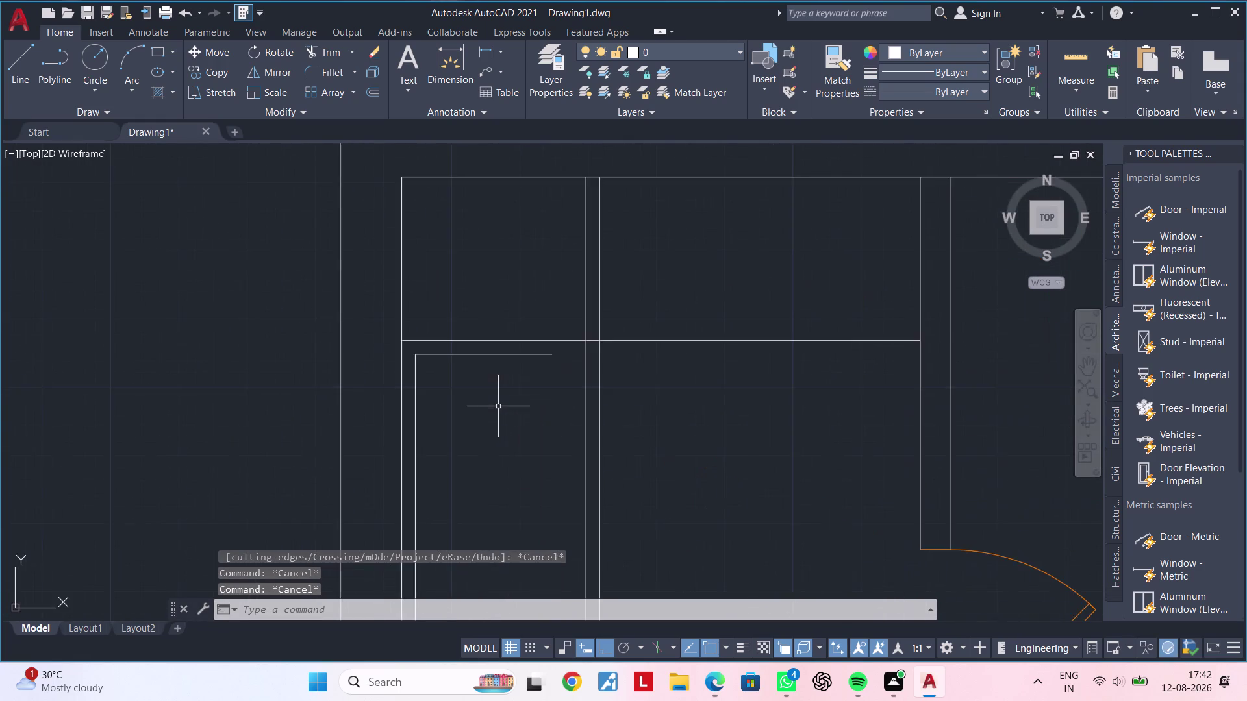
middle_drag(498, 408, 481, 438)
key(Escape)
key(Escape)
key(Escape)
key(e)
key(x)
key(space)
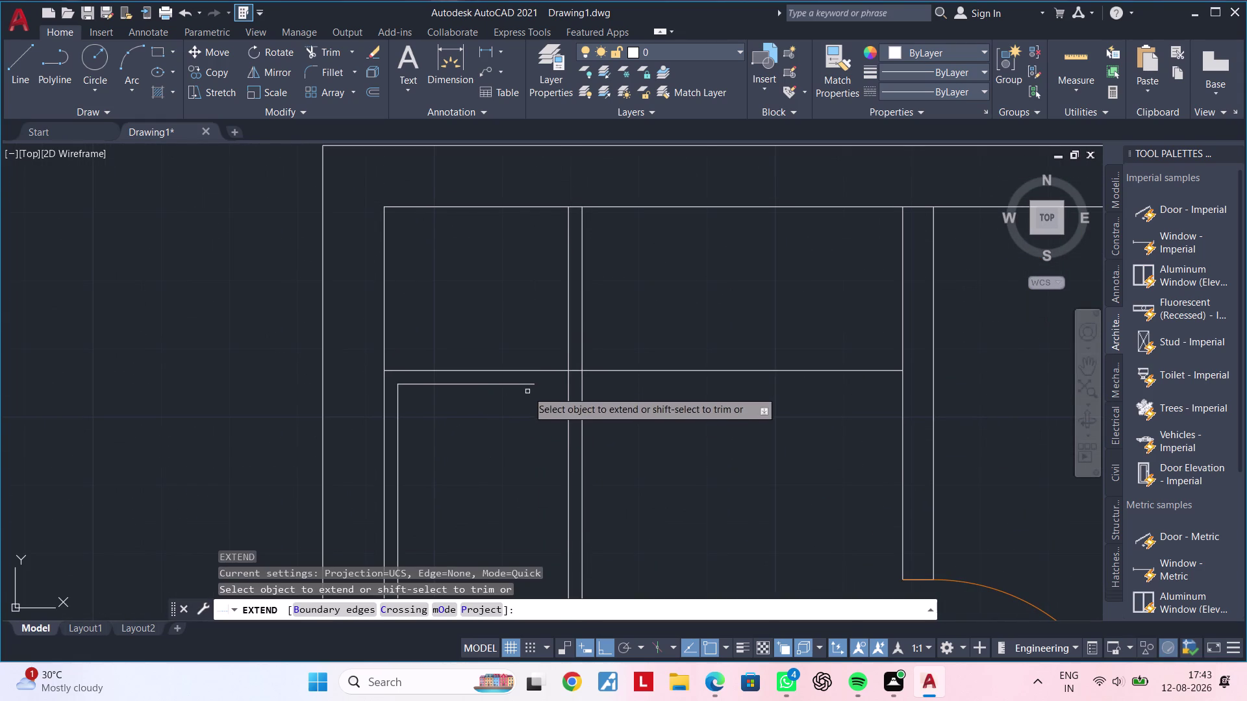
key(Escape)
key(Escape)
Fillet the inner outline's top edge and right edge into a closed corner.
key(f)
key(space)
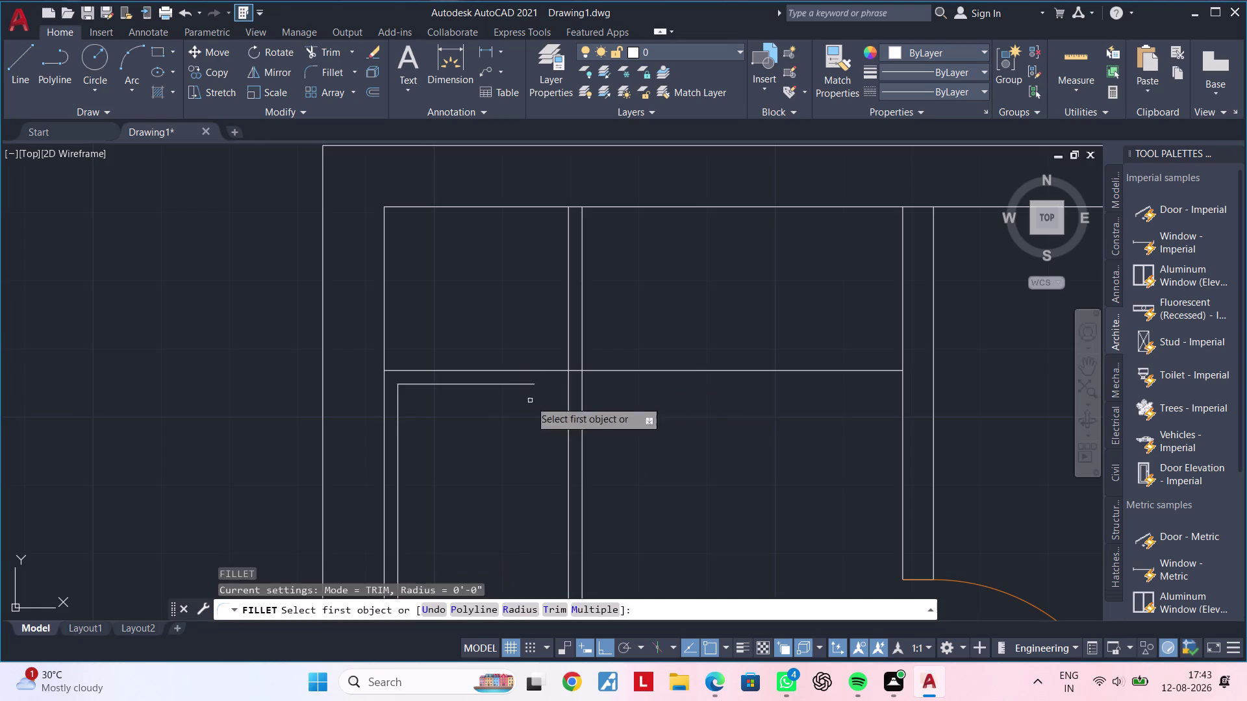
click(569, 404)
click(534, 385)
key(Escape)
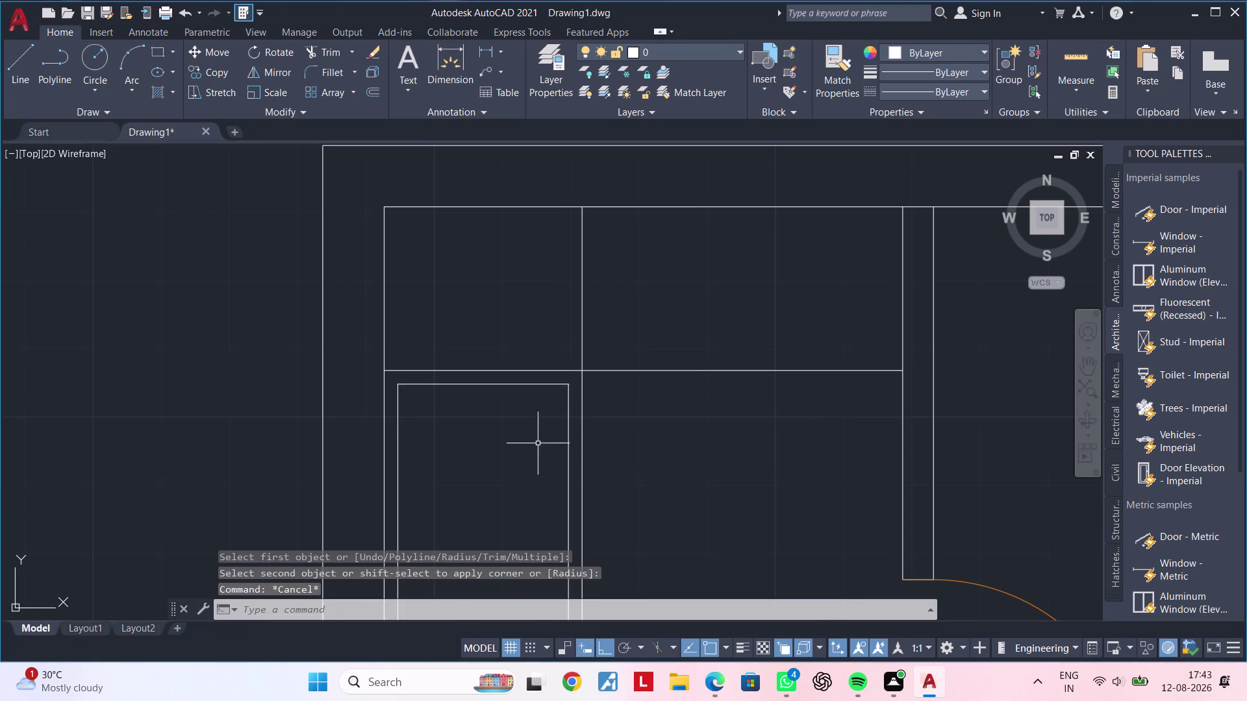
Pan around the floor plan to view the whole wardrobe and door.
scroll(down, 3)
middle_drag(538, 452, 549, 370)
key(Escape)
key(Escape)
middle_drag(535, 414, 517, 347)
key(Escape)
middle_drag(601, 377, 476, 376)
key(Escape)
scroll(down, 3)
middle_drag(516, 392, 507, 359)
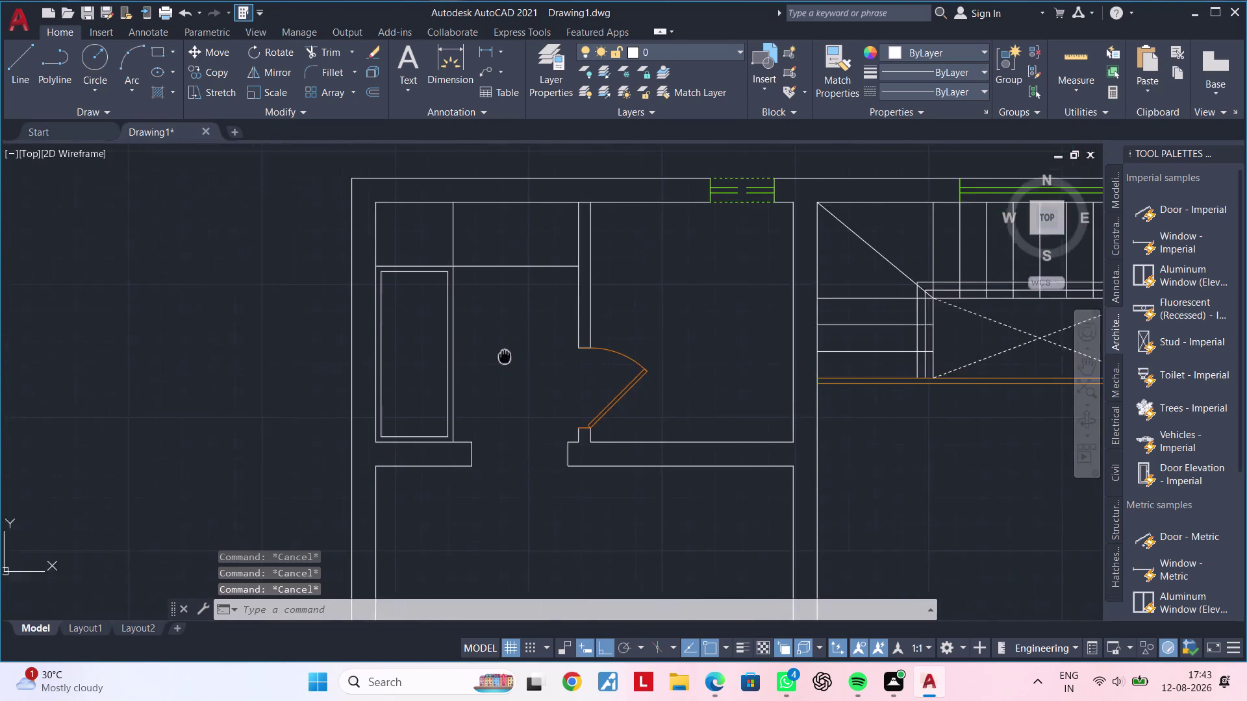
middle_drag(507, 359, 496, 294)
key(Escape)
key(Escape)
middle_drag(503, 351, 407, 373)
key(Escape)
middle_drag(364, 398, 463, 386)
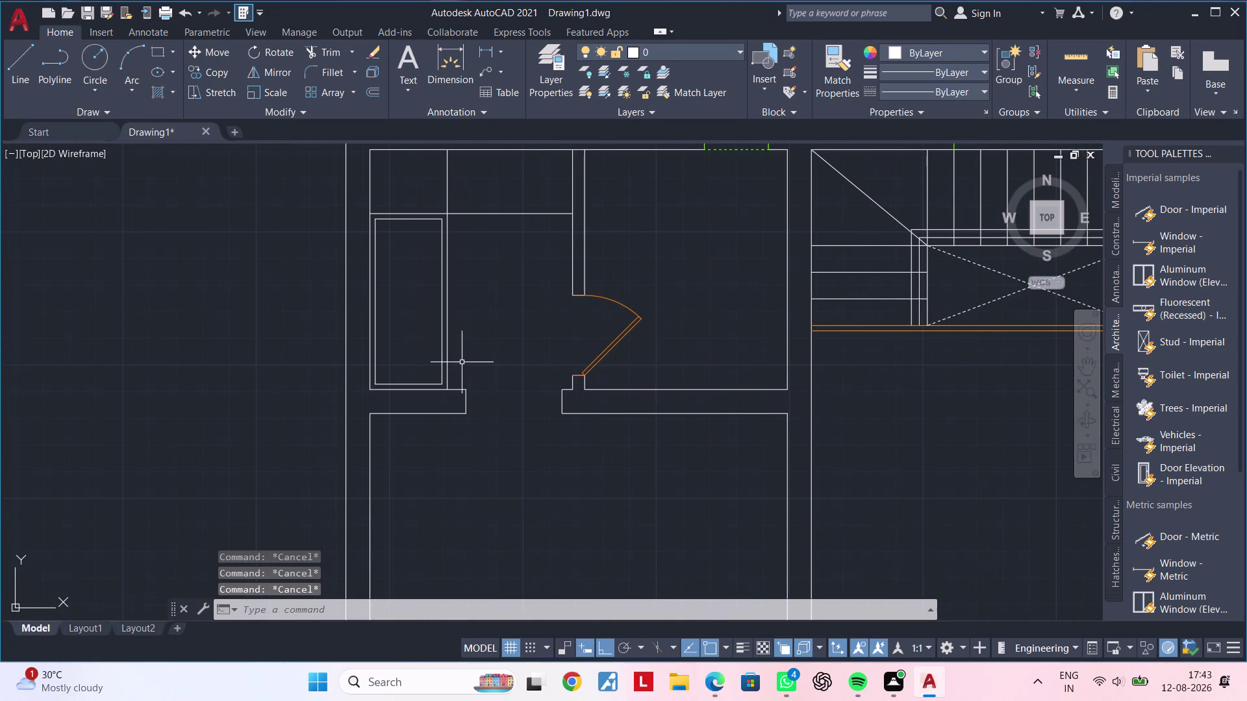
middle_drag(488, 311, 478, 436)
middle_drag(480, 409, 527, 421)
middle_drag(427, 398, 428, 398)
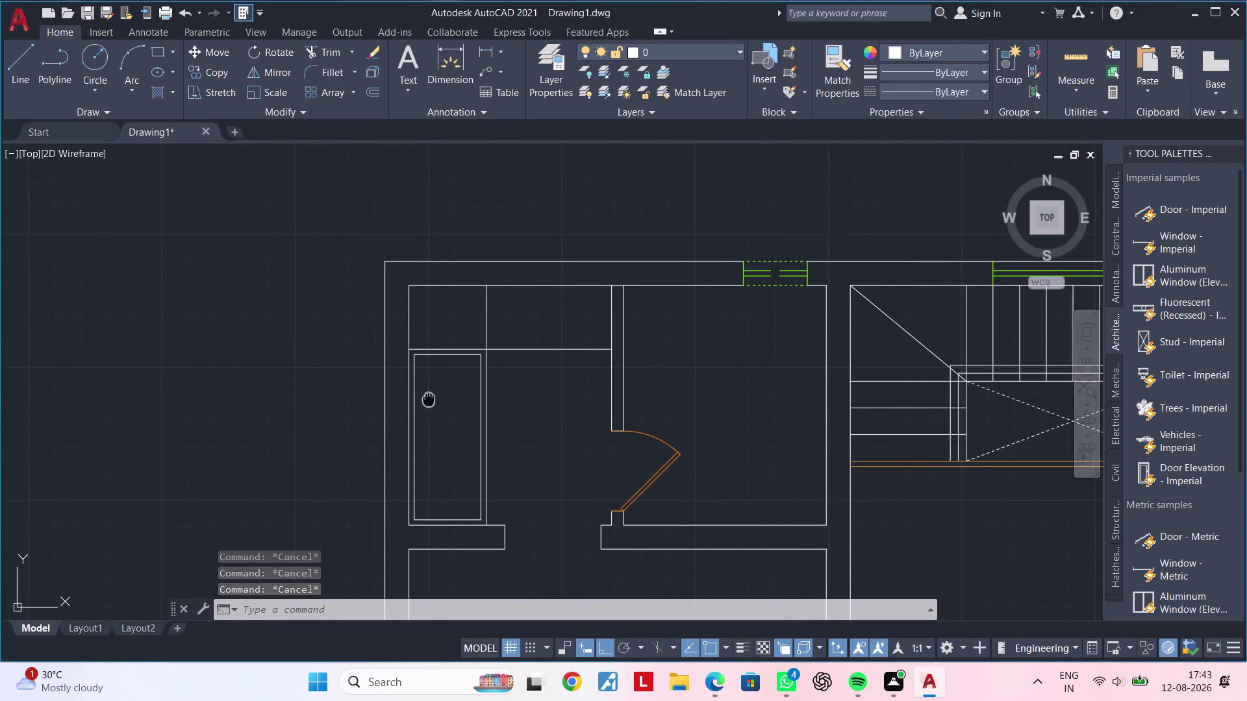
middle_drag(427, 398, 480, 421)
Zoom back to the wardrobe's upper compartment and begin a new line.
scroll(up, 3)
middle_drag(493, 411, 485, 446)
key(Escape)
key(Escape)
key(Escape)
key(Escape)
key(Escape)
middle_drag(488, 428, 493, 420)
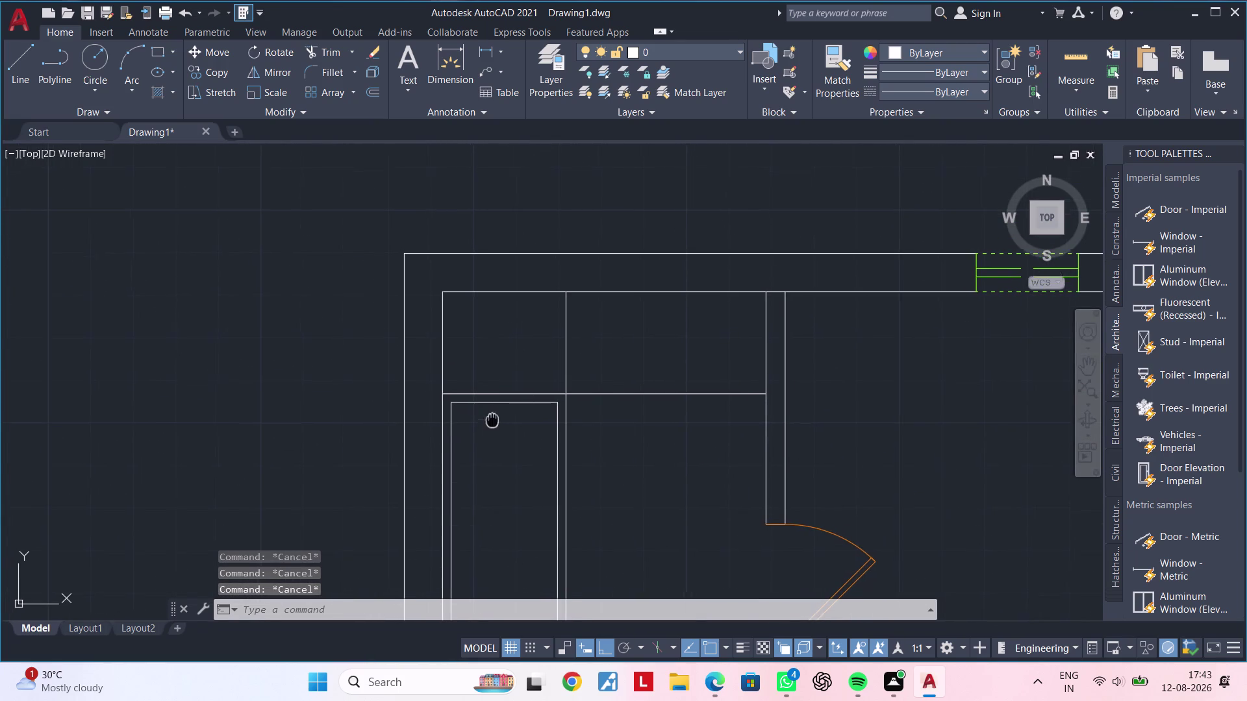
middle_drag(492, 420, 498, 409)
key(Escape)
key(Escape)
key(l)
key(space)
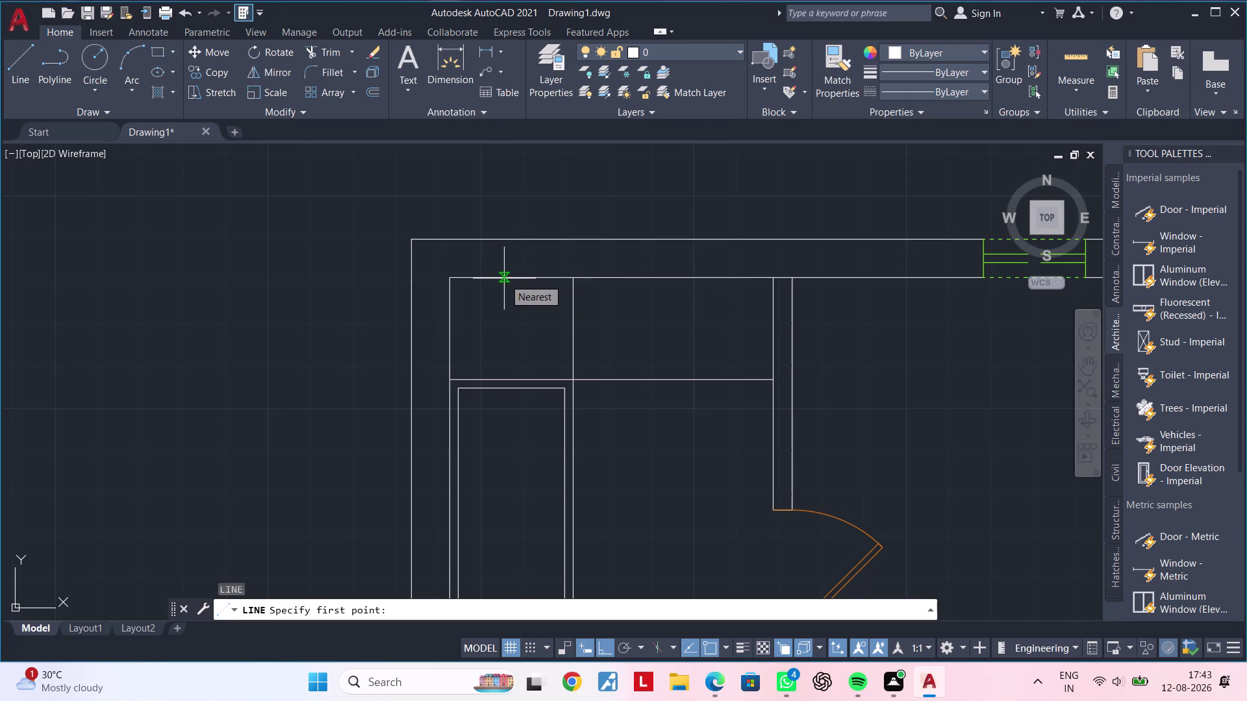
Trim away part of the shelf line in the upper compartment.
key(Escape)
key(Escape)
key(Escape)
key(Escape)
middle_drag(502, 314, 539, 305)
key(Escape)
key(Escape)
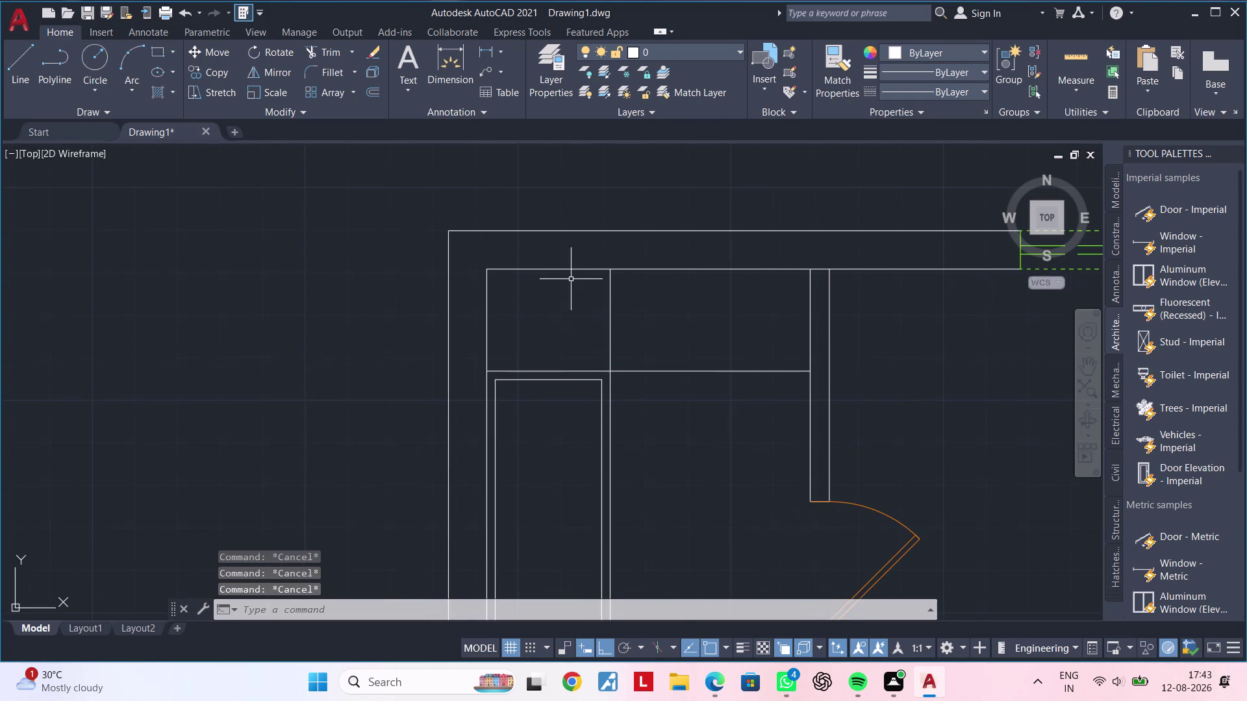
middle_drag(559, 293, 541, 266)
key(Escape)
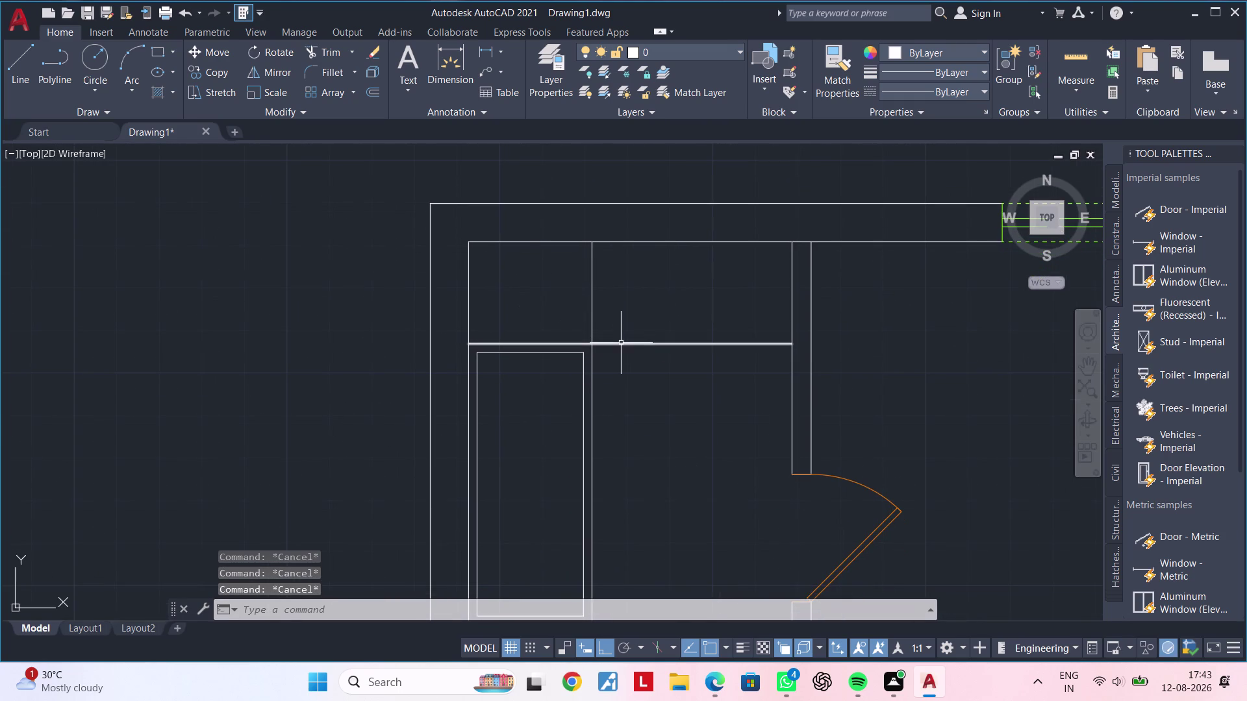
key(Escape)
key(Escape)
key(t)
key(r)
key(space)
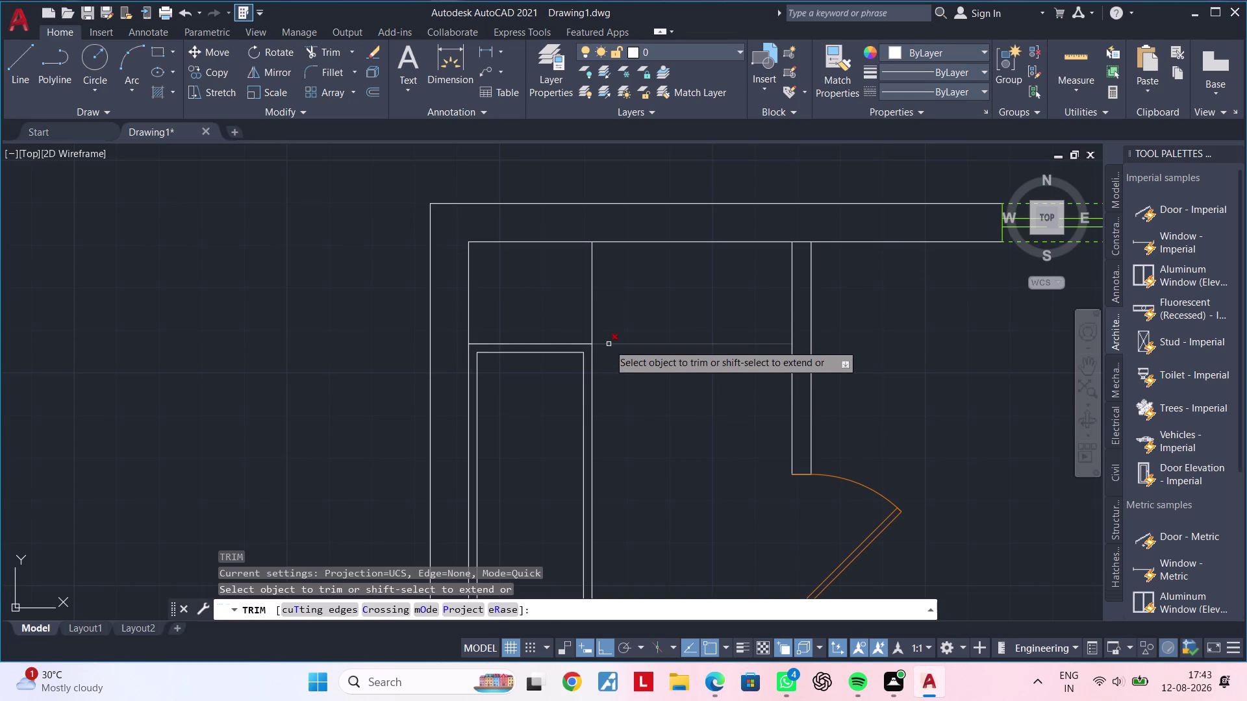
click(609, 345)
key(Escape)
key(Escape)
key(Escape)
Draw a 1'-9" vertical divider from the shelf line up to the compartment's top edge.
key(l)
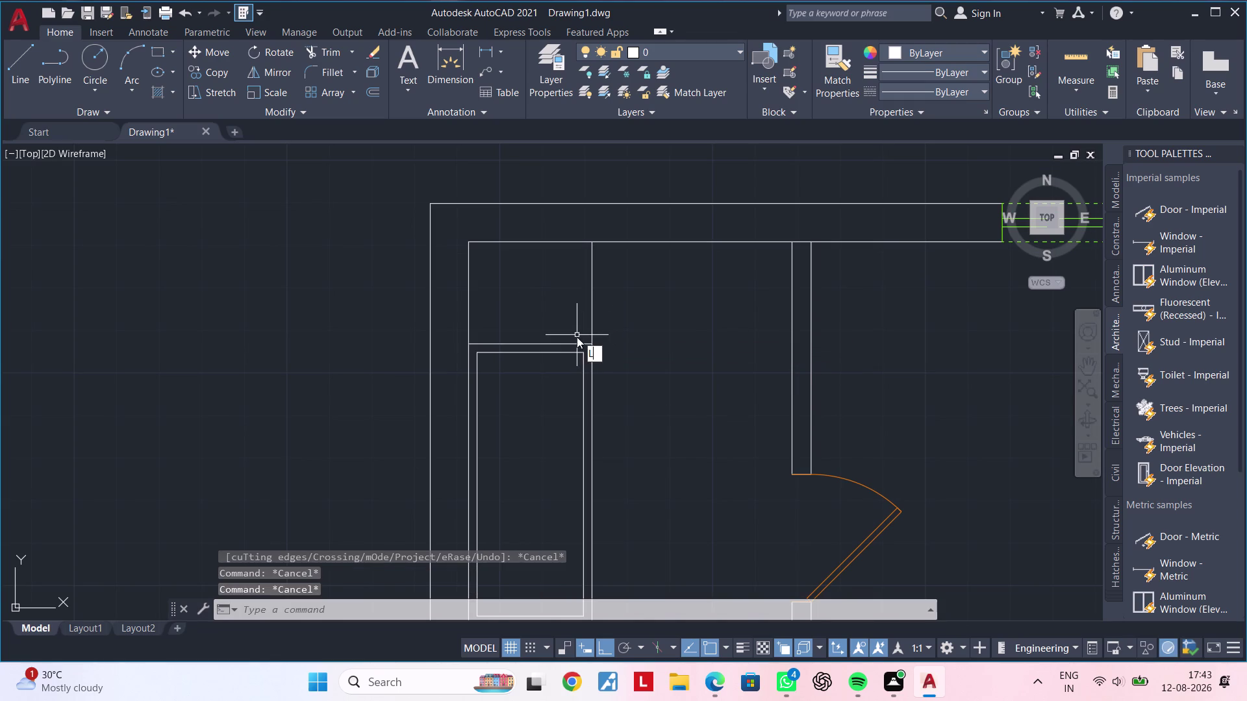
key(space)
click(530, 343)
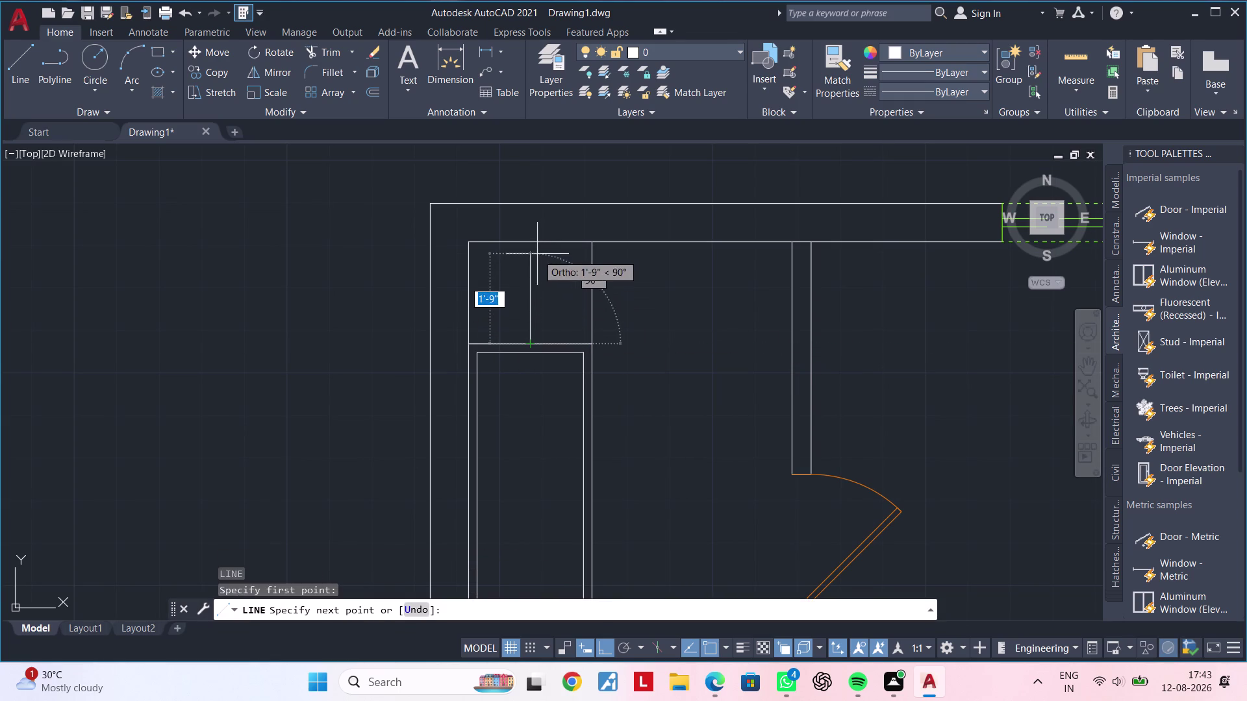
click(532, 246)
key(Escape)
key(Escape)
key(Escape)
middle_drag(606, 359, 569, 345)
key(Escape)
key(Escape)
key(Escape)
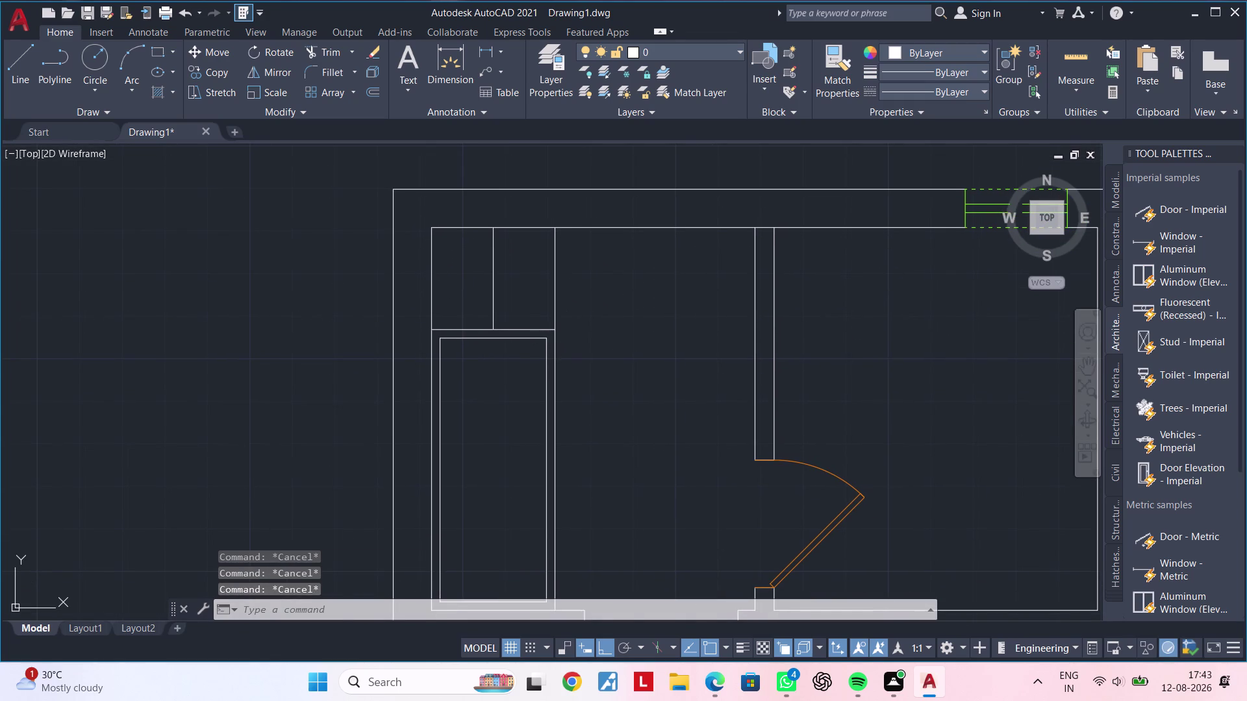
key(Escape)
key(Escape)
key(Escape)
key(Escape)
key(Escape)
key(Escape)
key(Escape)
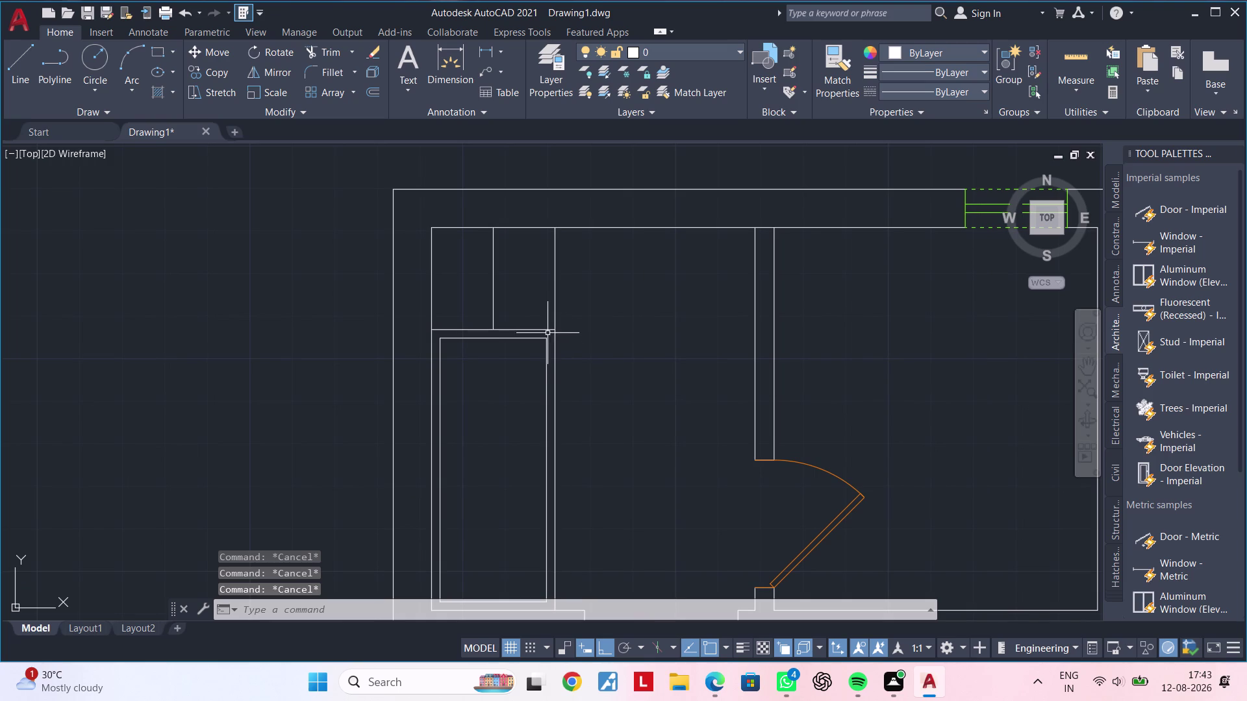
Grip-stretch the shelf line to 2'-11" so it reaches the wall.
double_click(547, 330)
click(559, 333)
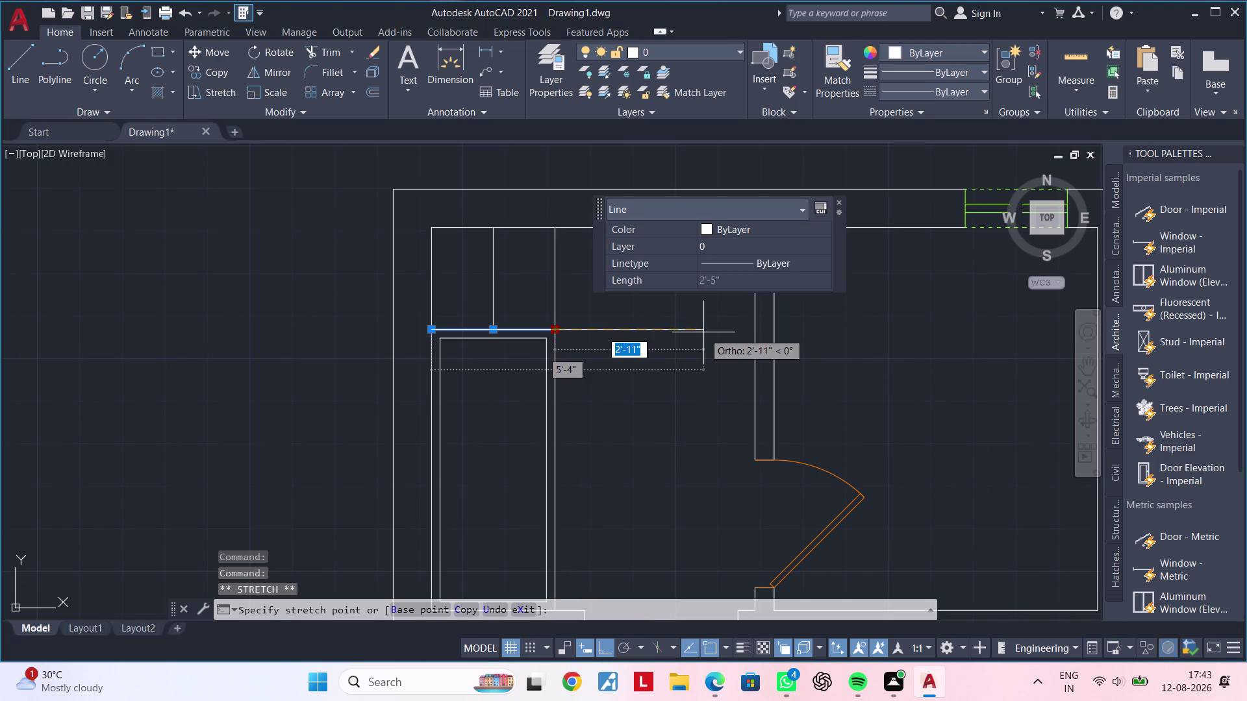
click(752, 331)
key(Escape)
middle_drag(625, 454, 687, 440)
key(Escape)
key(Escape)
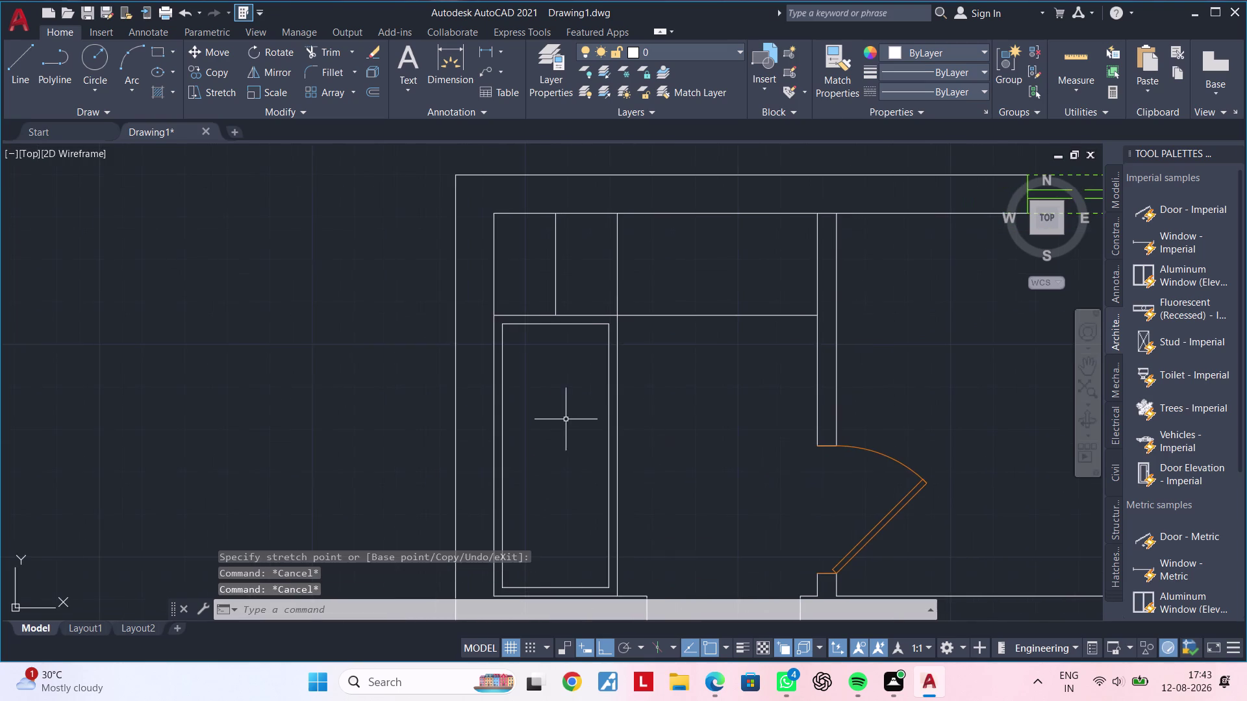
middle_drag(565, 419, 565, 480)
key(Escape)
key(Escape)
key(Escape)
key(Escape)
key(Escape)
key(Escape)
key(Escape)
key(Escape)
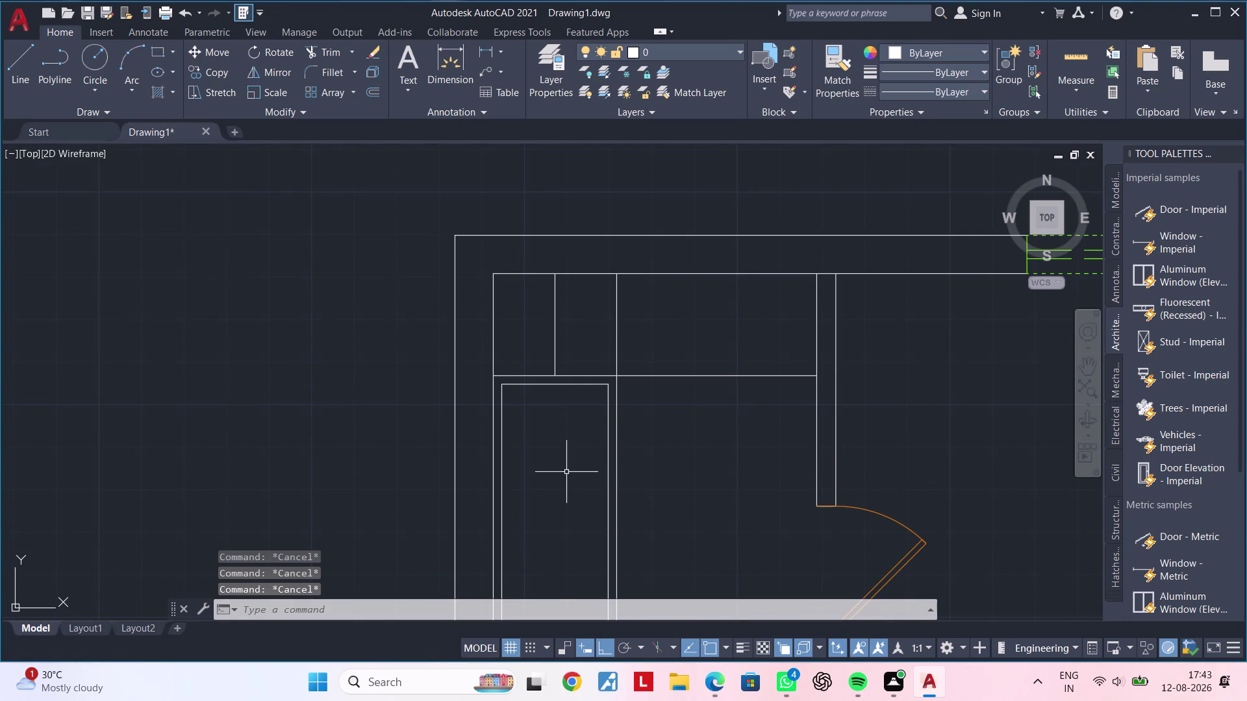
key(l)
key(space)
Switch to a JIS dashed linetype and draw the first corner-to-corner diagonal.
click(934, 97)
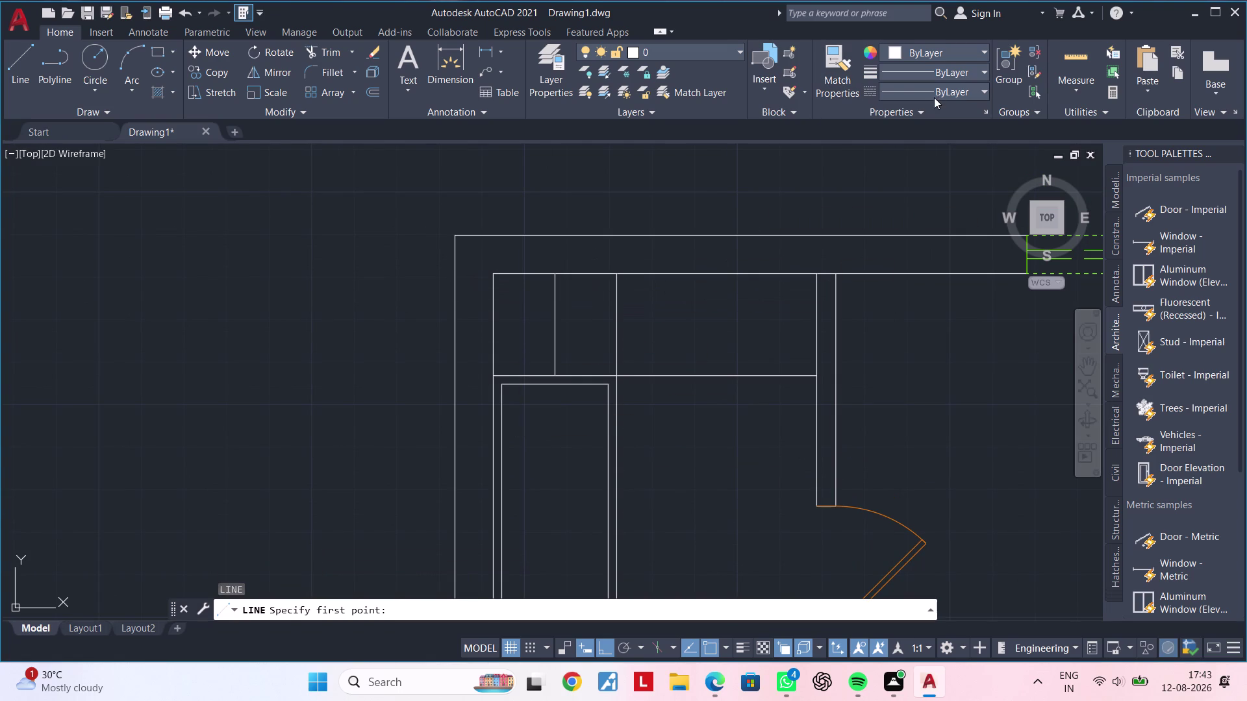
click(921, 190)
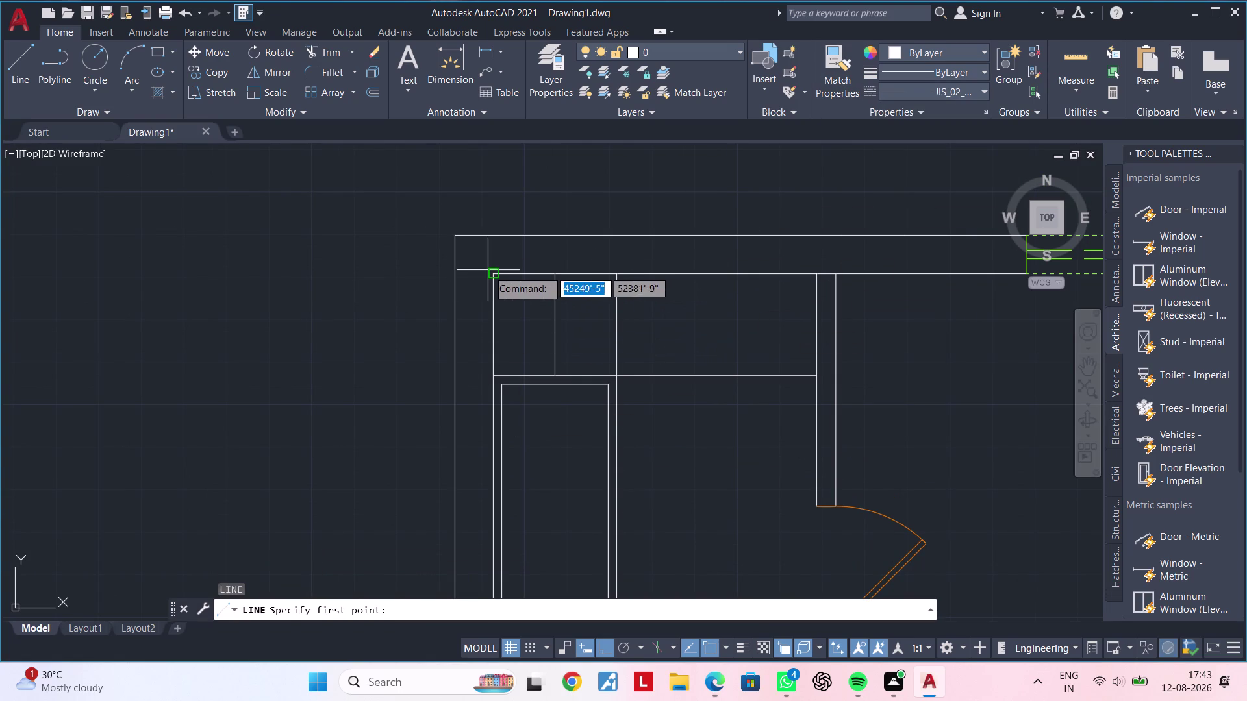
click(491, 273)
double_click(559, 376)
key(Escape)
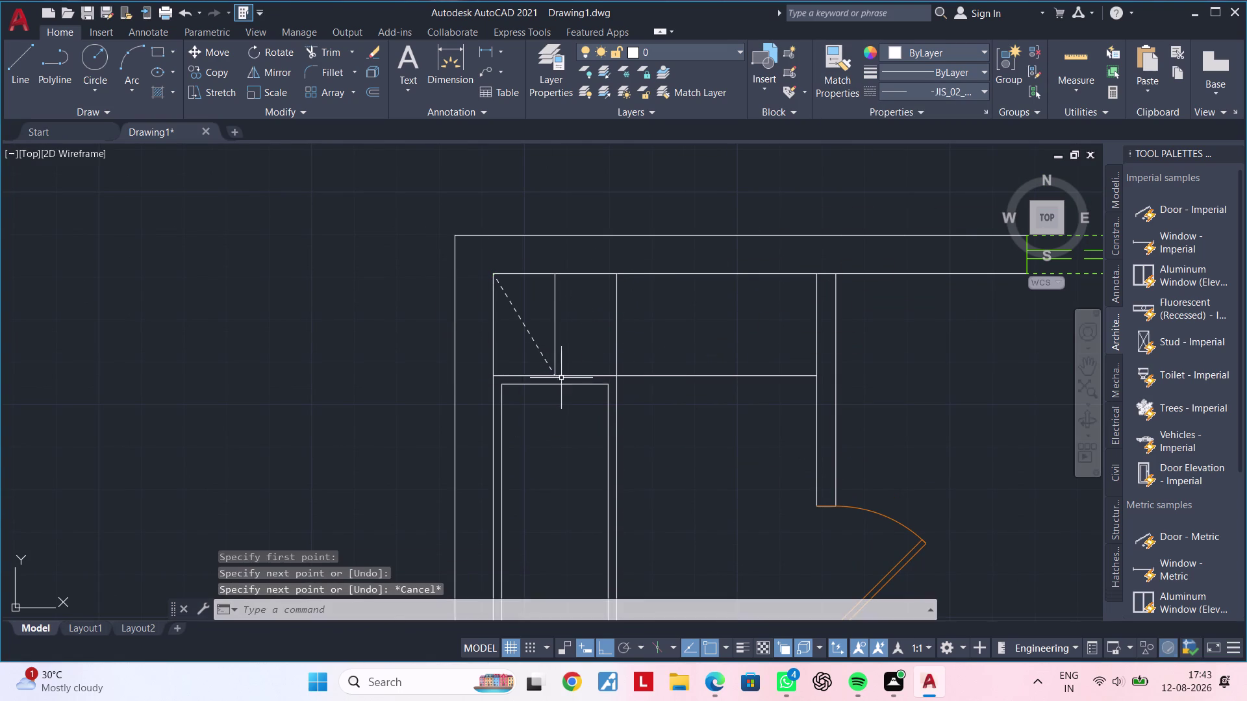
Draw the second dashed diagonal across the opposite corners to complete the X.
key(space)
click(557, 276)
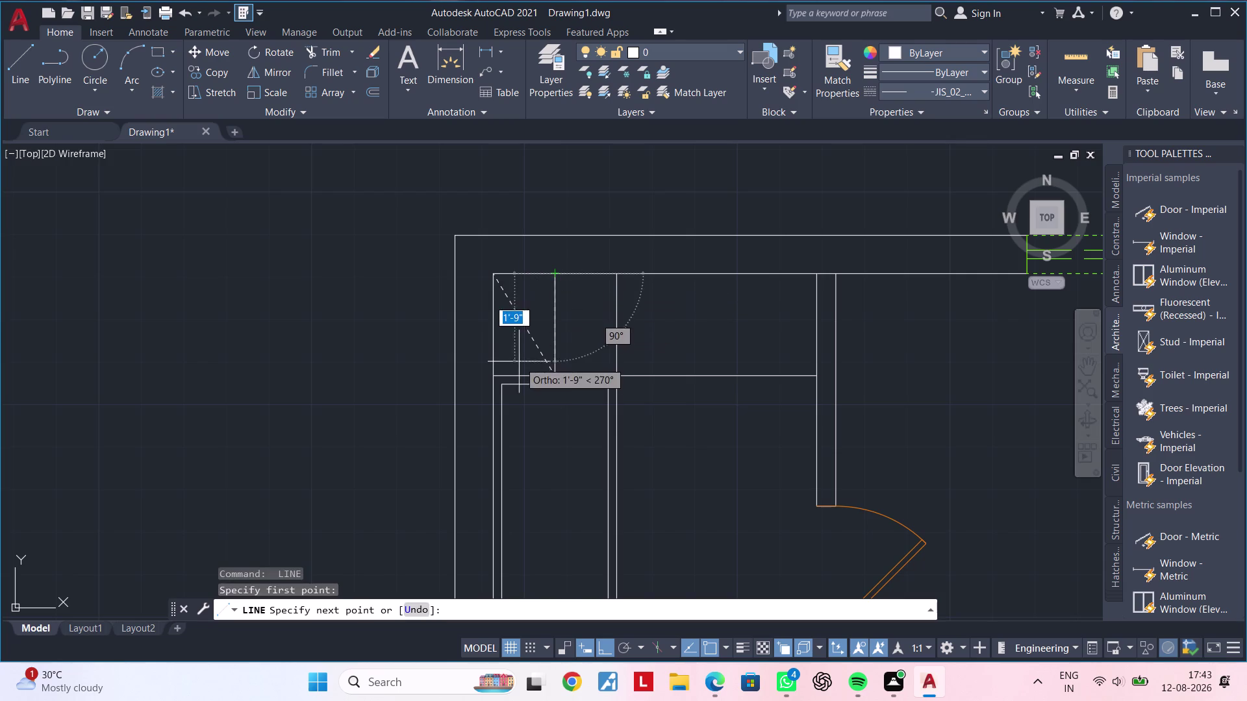
click(493, 372)
key(Escape)
middle_drag(587, 337, 530, 371)
key(Escape)
key(Escape)
key(Escape)
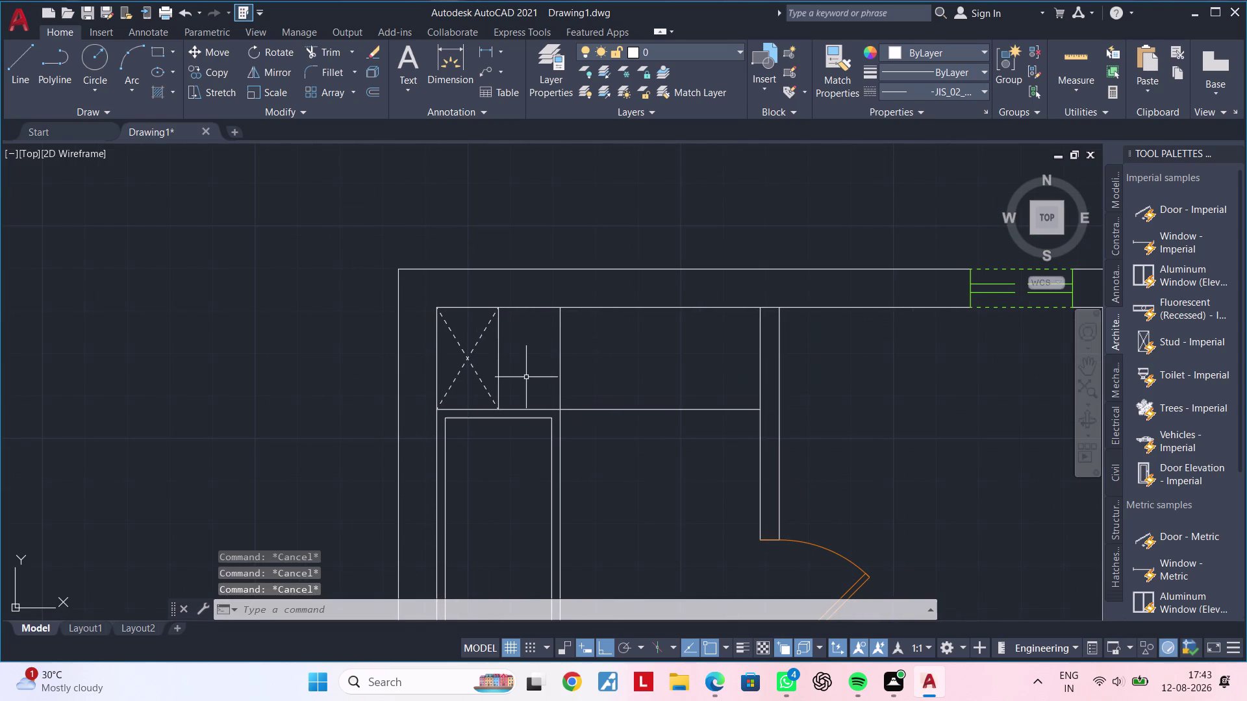
key(Escape)
key(Escape)
key(Escape)
key(Escape)
text(OF)
key(space)
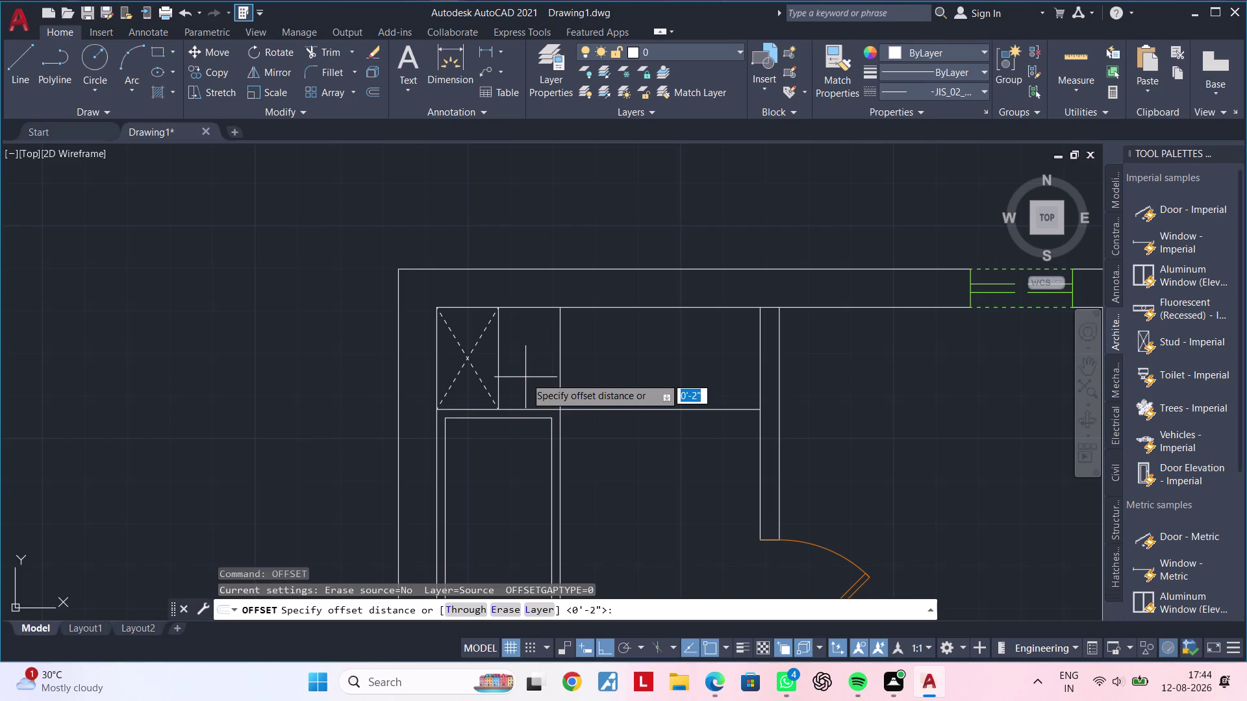
Make a trial 2" offset of the compartment side line, then delete it.
text(2")
key(Return)
click(499, 337)
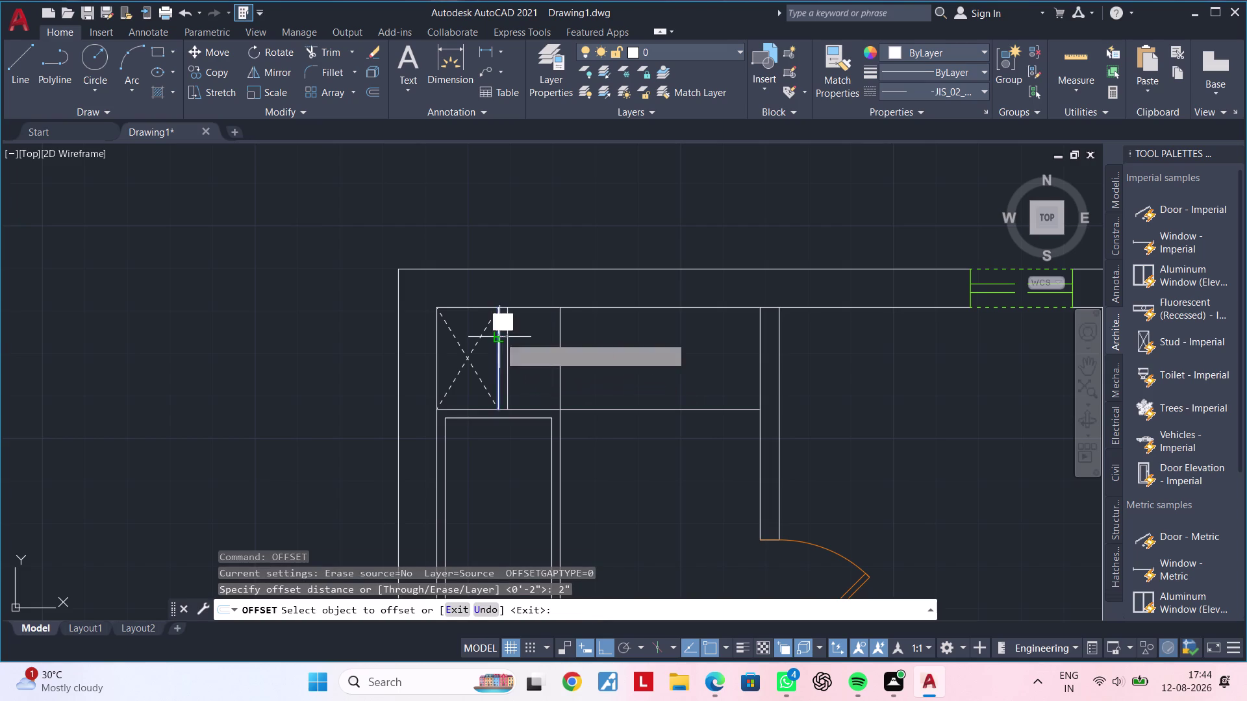
click(516, 335)
key(Escape)
key(Escape)
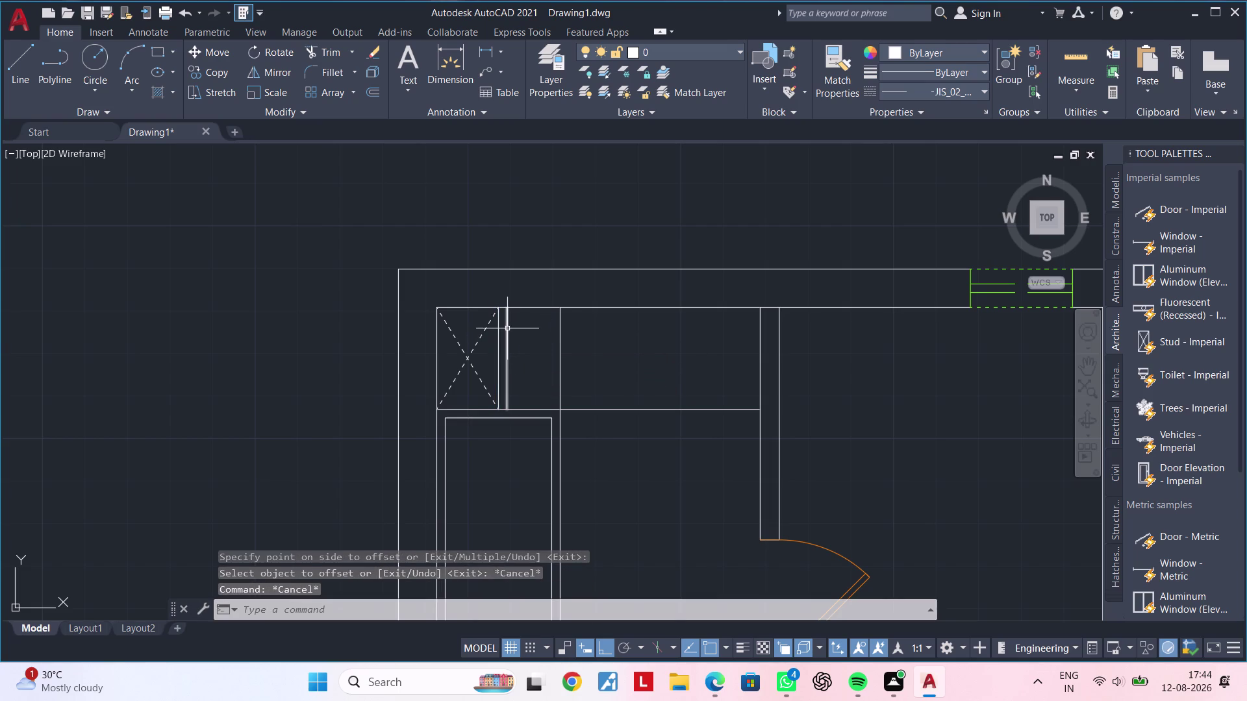
click(507, 328)
key(Delete)
key(Escape)
key(Escape)
key(Escape)
key(Escape)
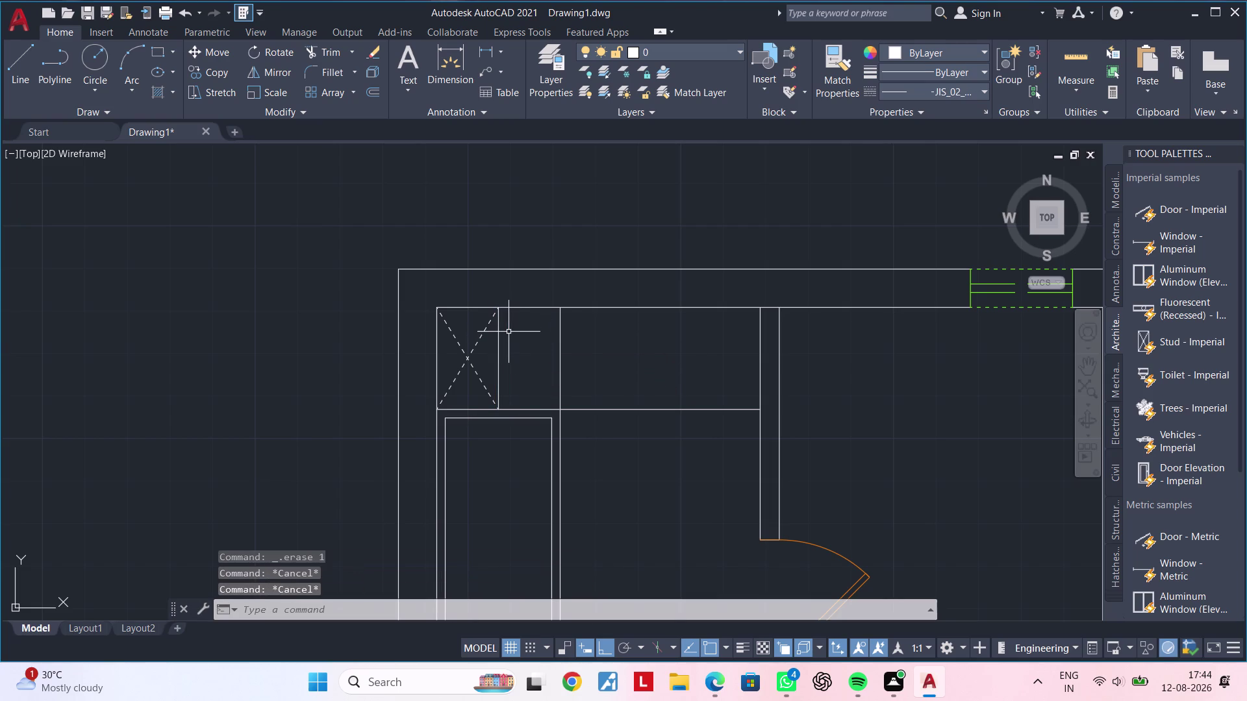
key(Escape)
Offset three compartment edges 1" inward to form the inset outline.
text(OF 1)
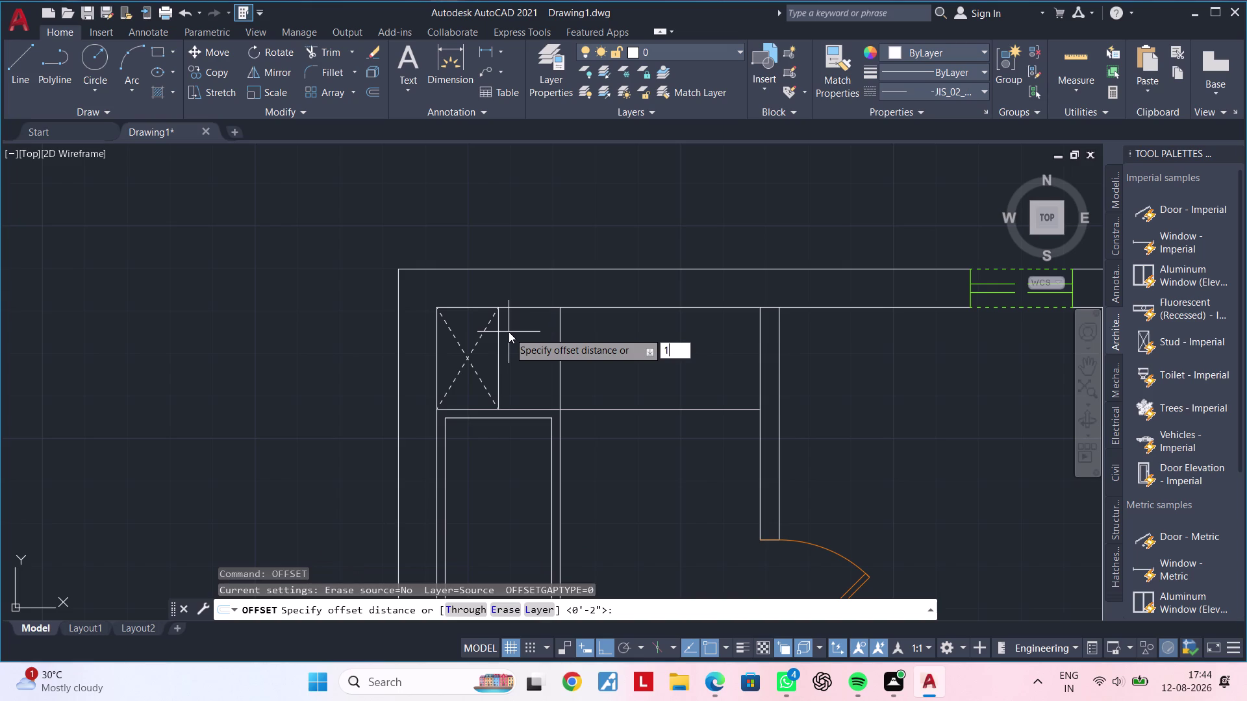
text(")
key(Return)
click(498, 327)
click(516, 326)
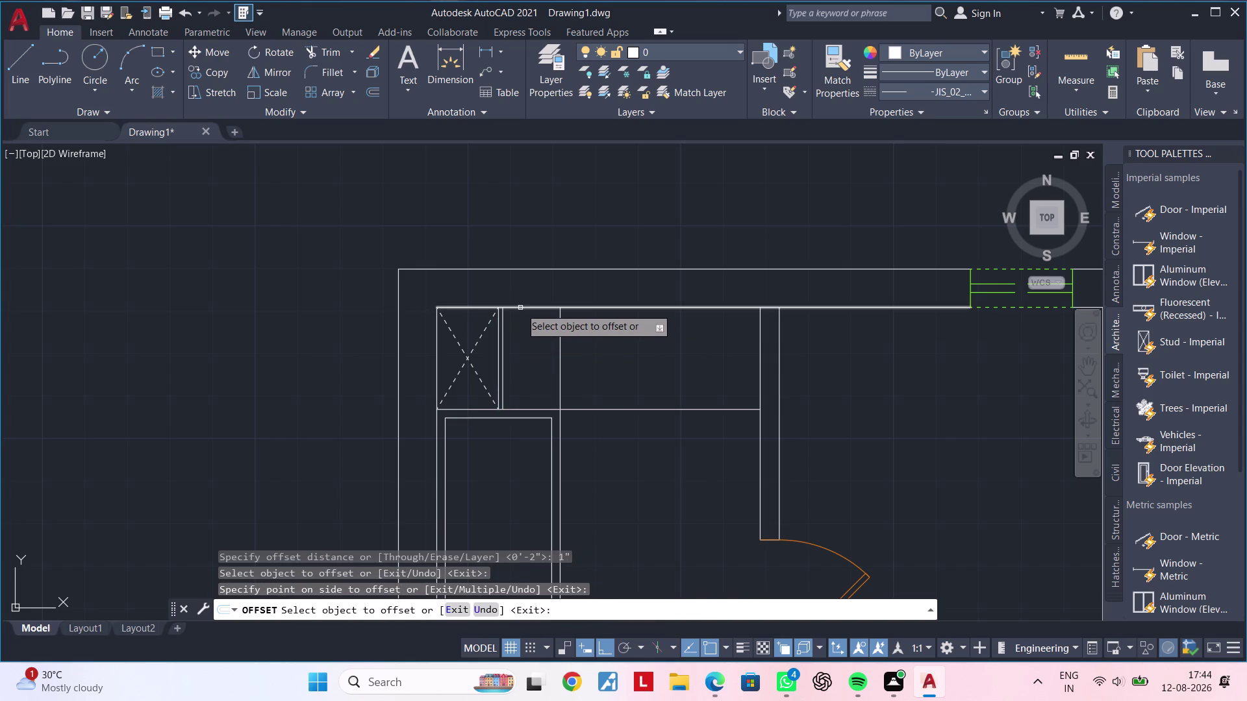
click(520, 307)
click(522, 334)
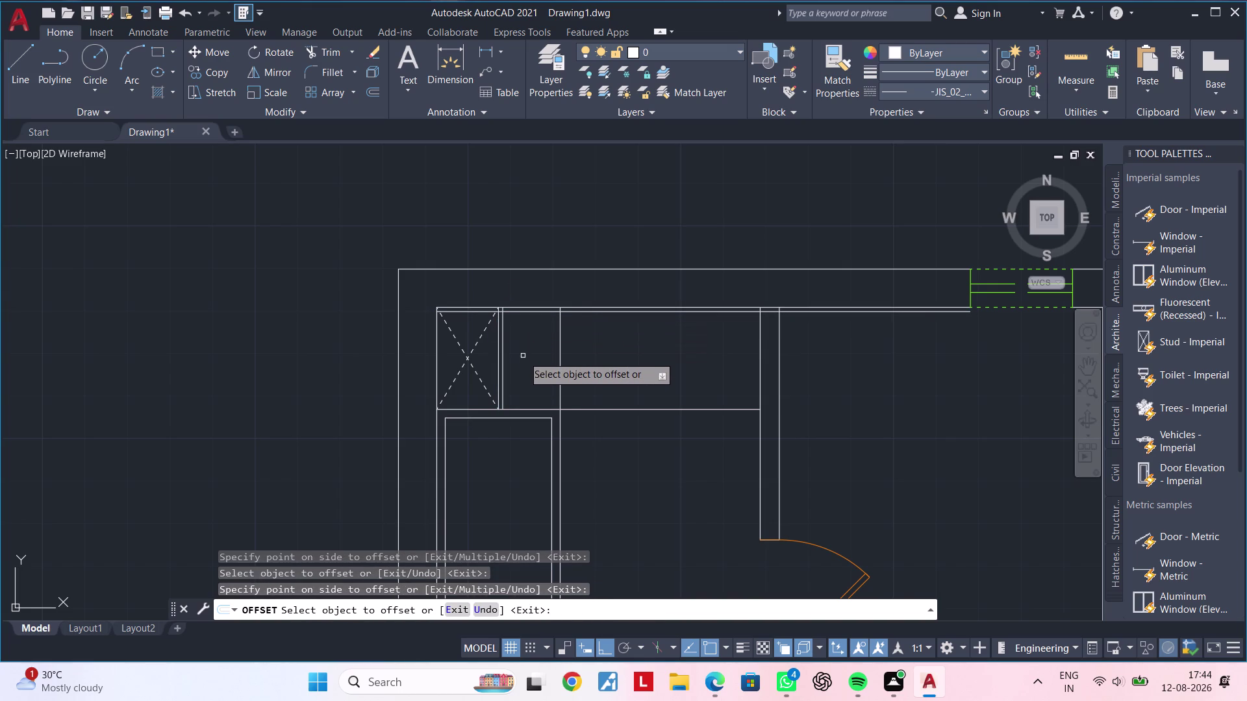
scroll(up, 3)
click(518, 425)
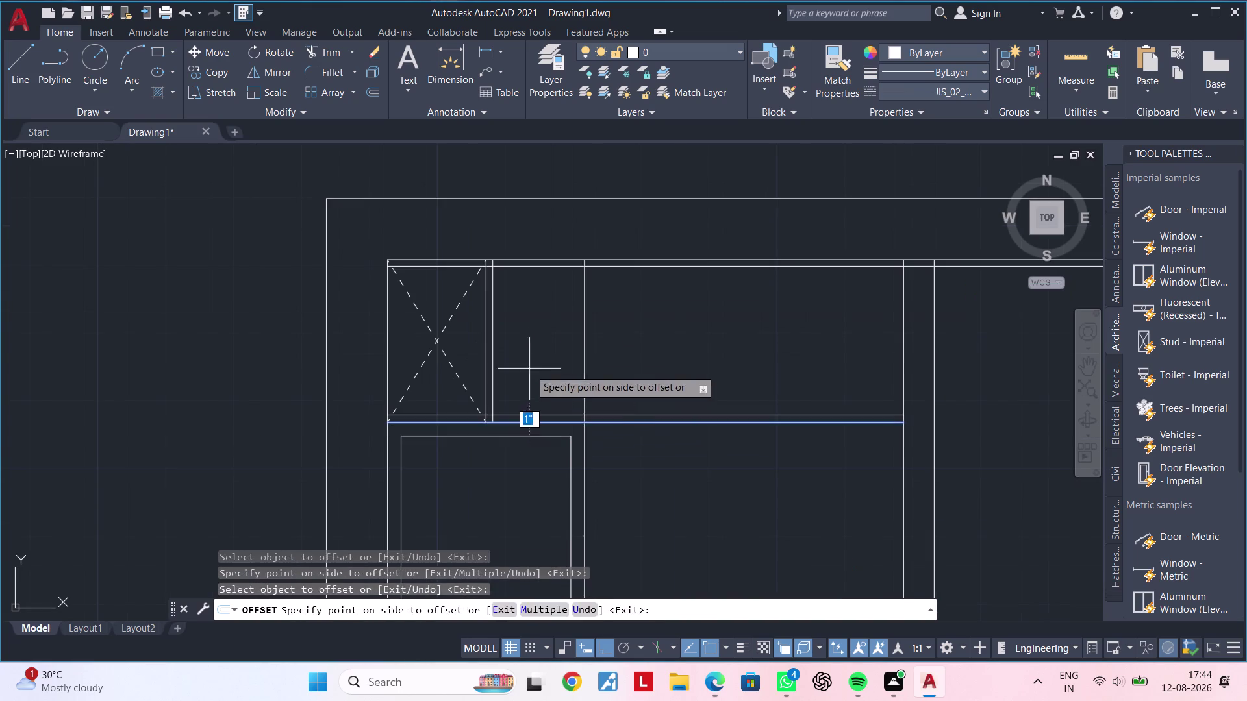
click(529, 369)
key(Escape)
key(Escape)
Trim the overshooting offset line ends at the compartment corners.
text(TR)
key(space)
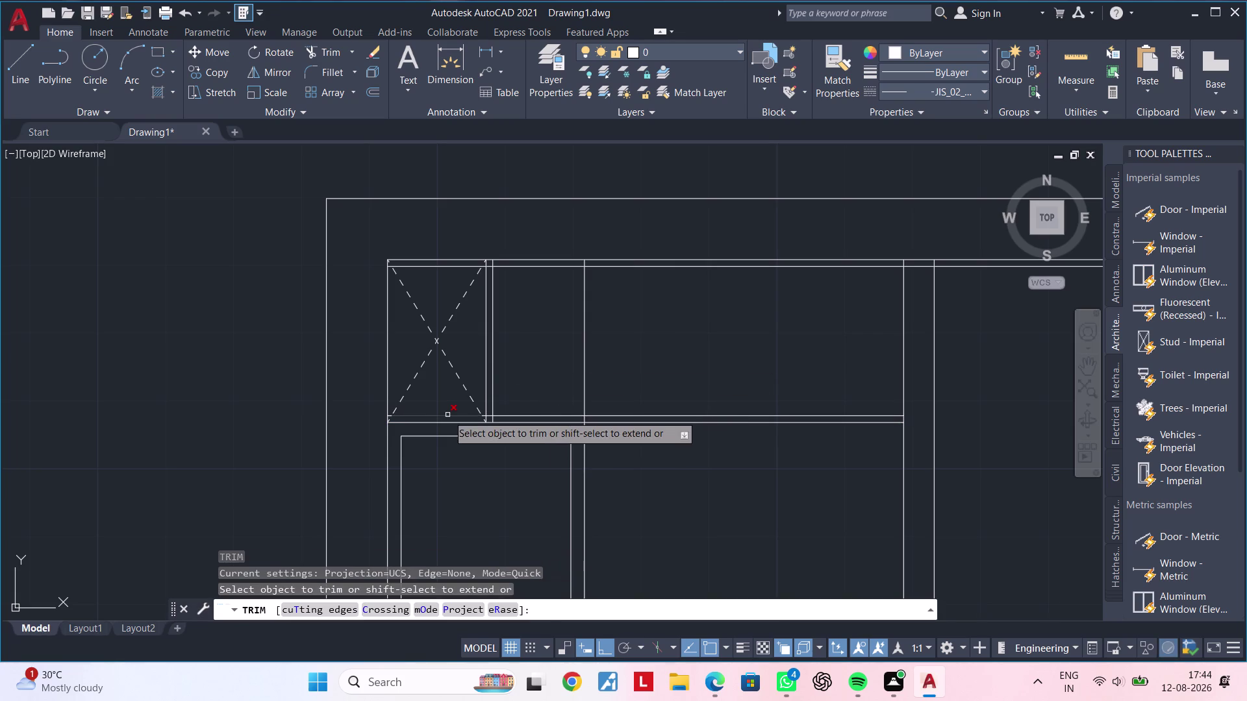
click(447, 415)
scroll(up, 3)
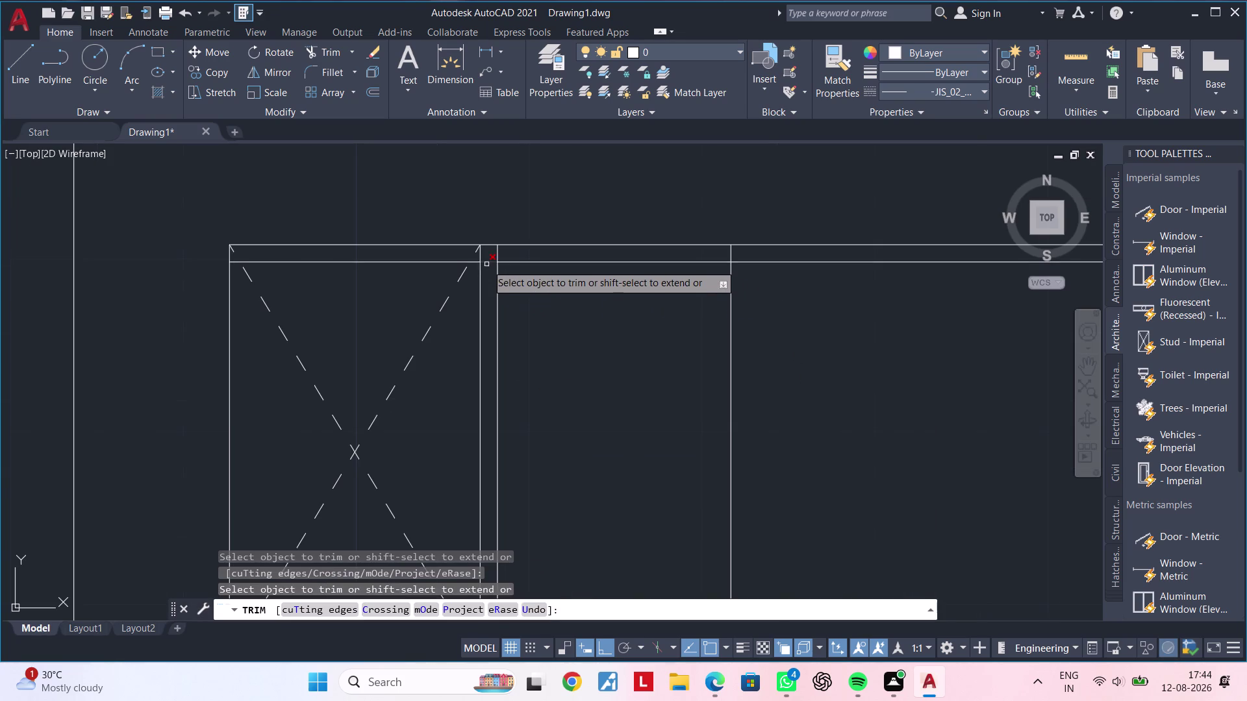
click(486, 263)
middle_drag(495, 389, 506, 253)
click(500, 505)
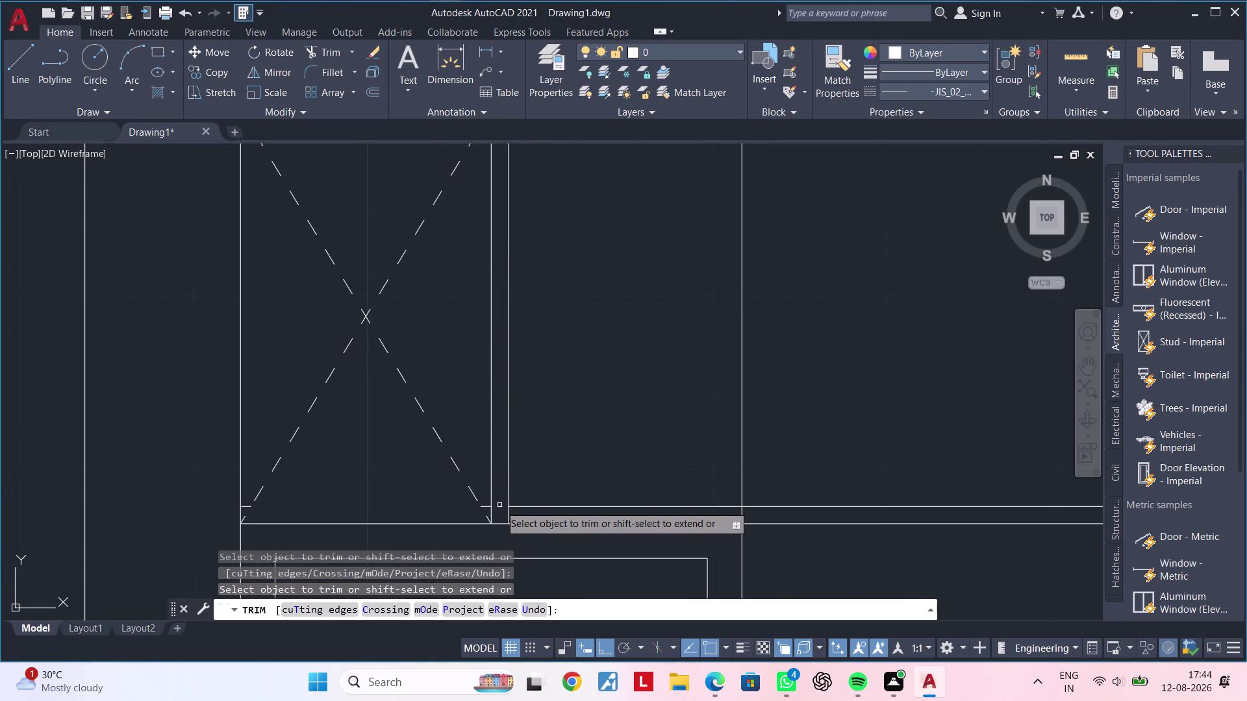
scroll(up, 3)
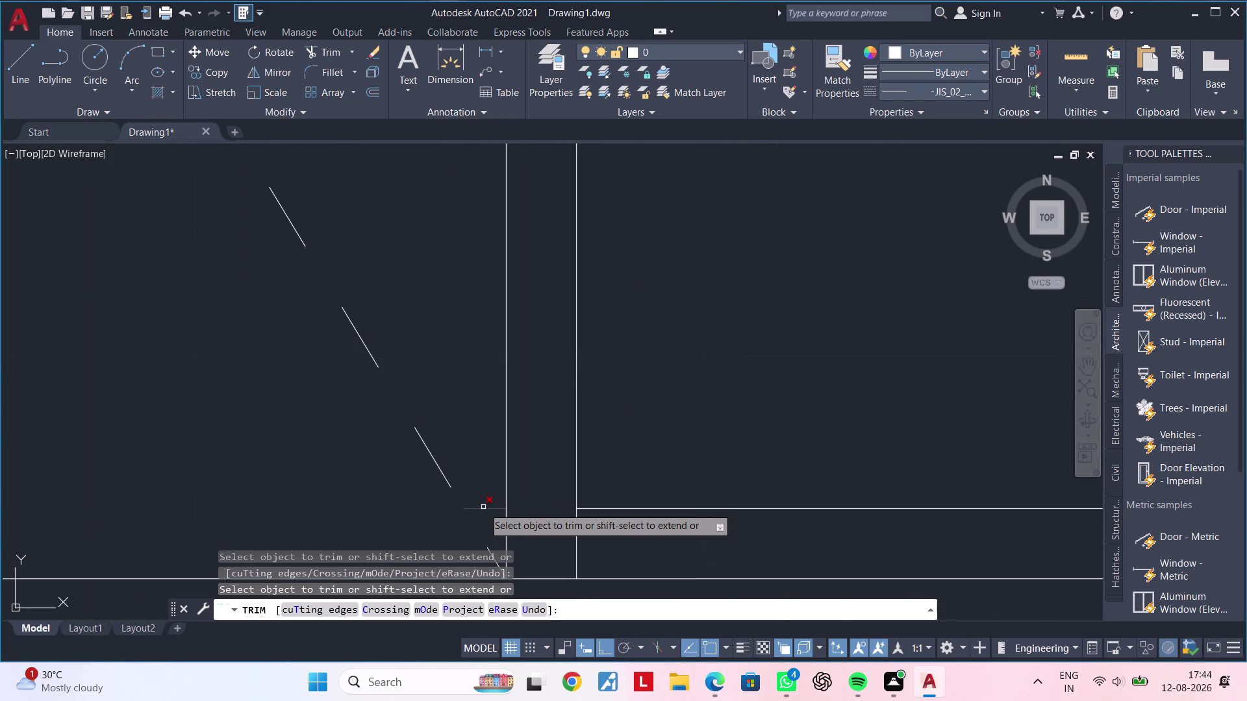
click(483, 507)
Trim away the extra line segments beyond the inset rectangle.
scroll(down, 3)
middle_drag(652, 384, 583, 485)
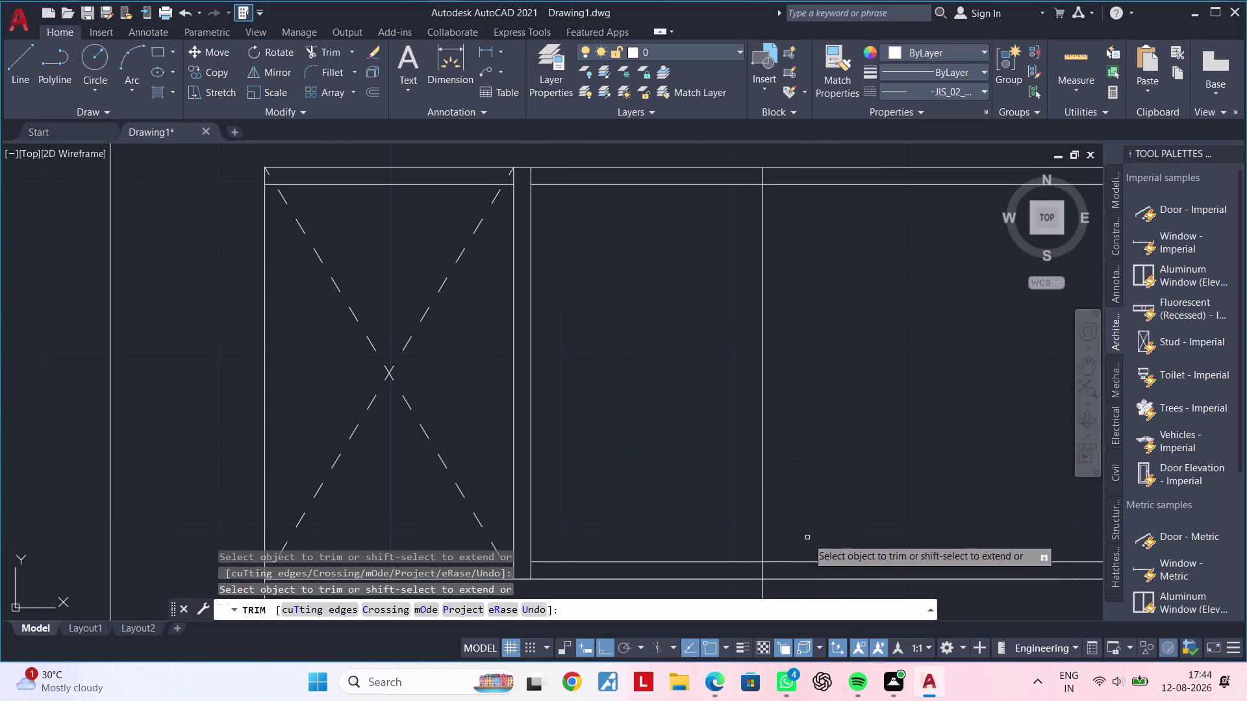
click(799, 561)
middle_drag(794, 491, 774, 614)
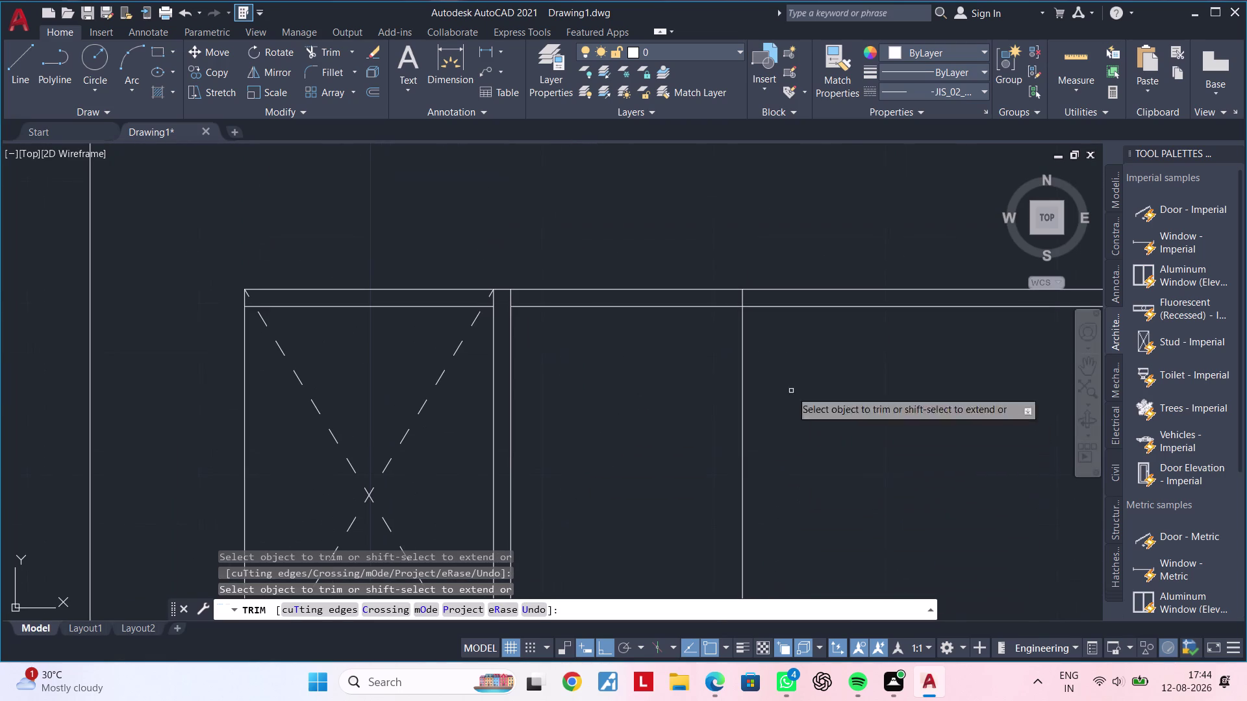
click(779, 305)
key(Escape)
key(Escape)
Erase the stray leftover line inside the cabinet.
middle_drag(635, 429, 785, 409)
key(Escape)
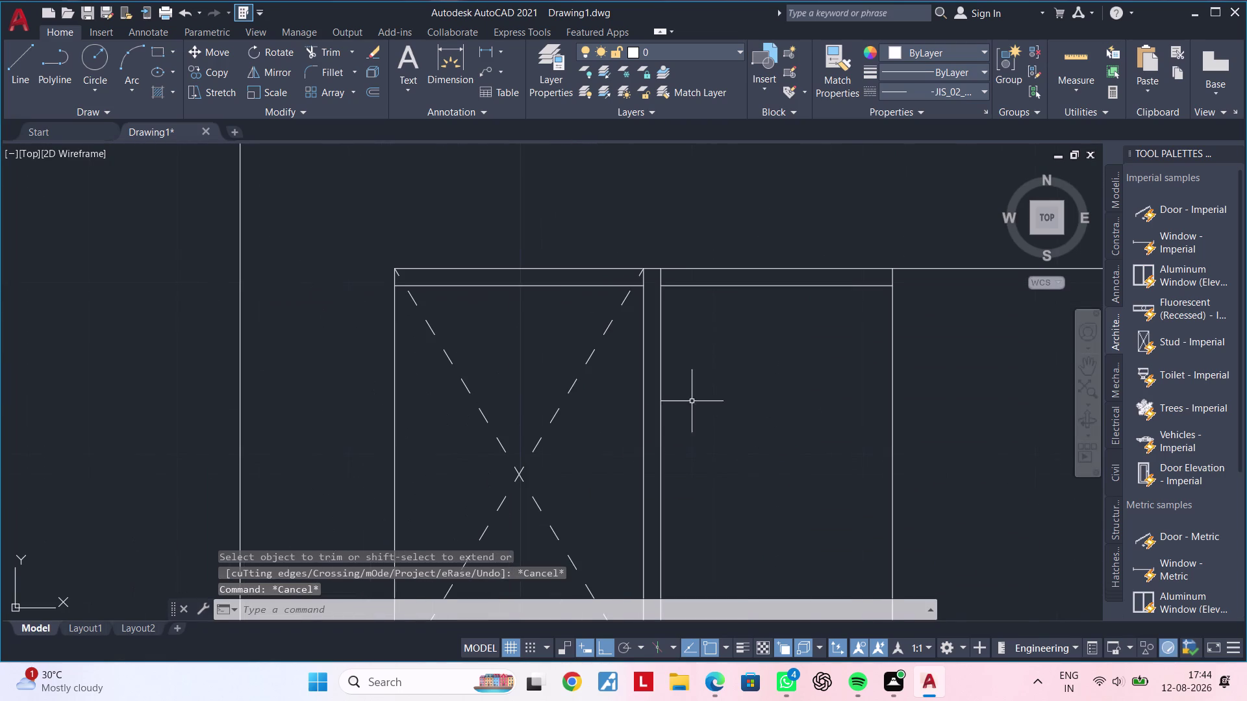
key(Escape)
click(529, 285)
key(Delete)
scroll(down, 3)
middle_drag(708, 434, 686, 365)
key(Escape)
middle_drag(716, 408, 660, 356)
scroll(down, 3)
Trim the remaining line ends at the rectangle's lower and upper corners.
key(Escape)
key(Escape)
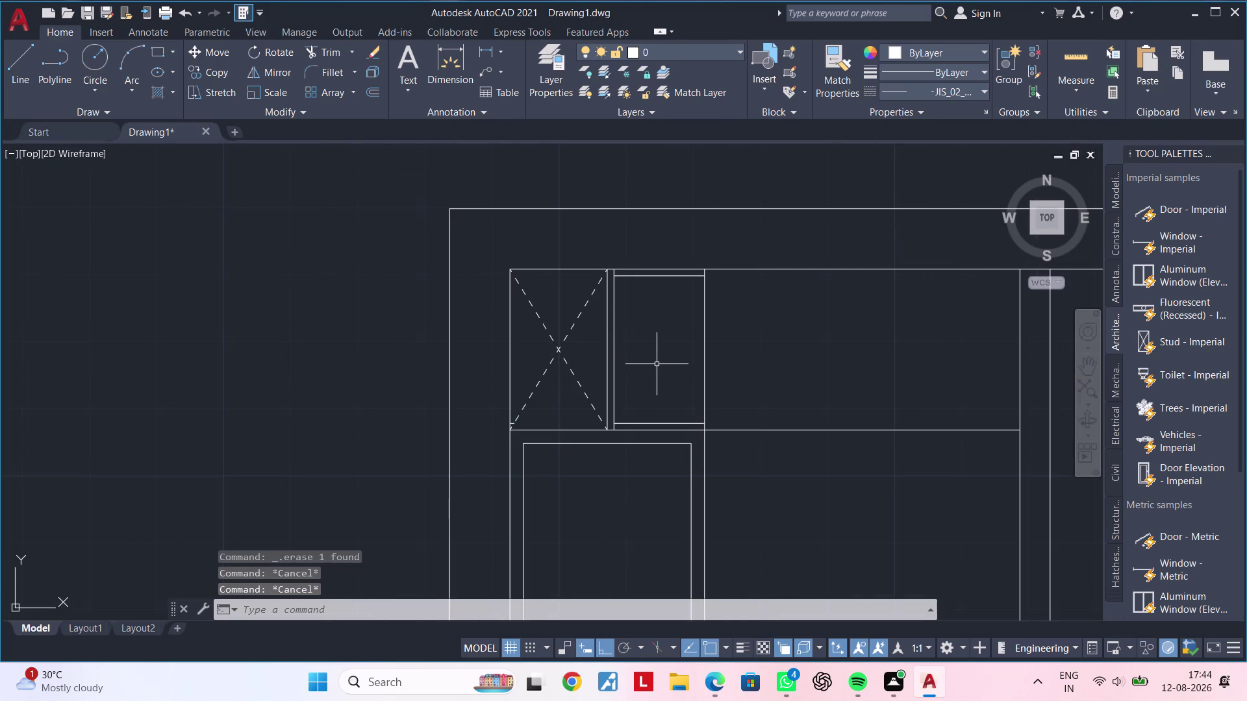
key(Escape)
scroll(up, 3)
middle_drag(655, 362, 613, 389)
key(Escape)
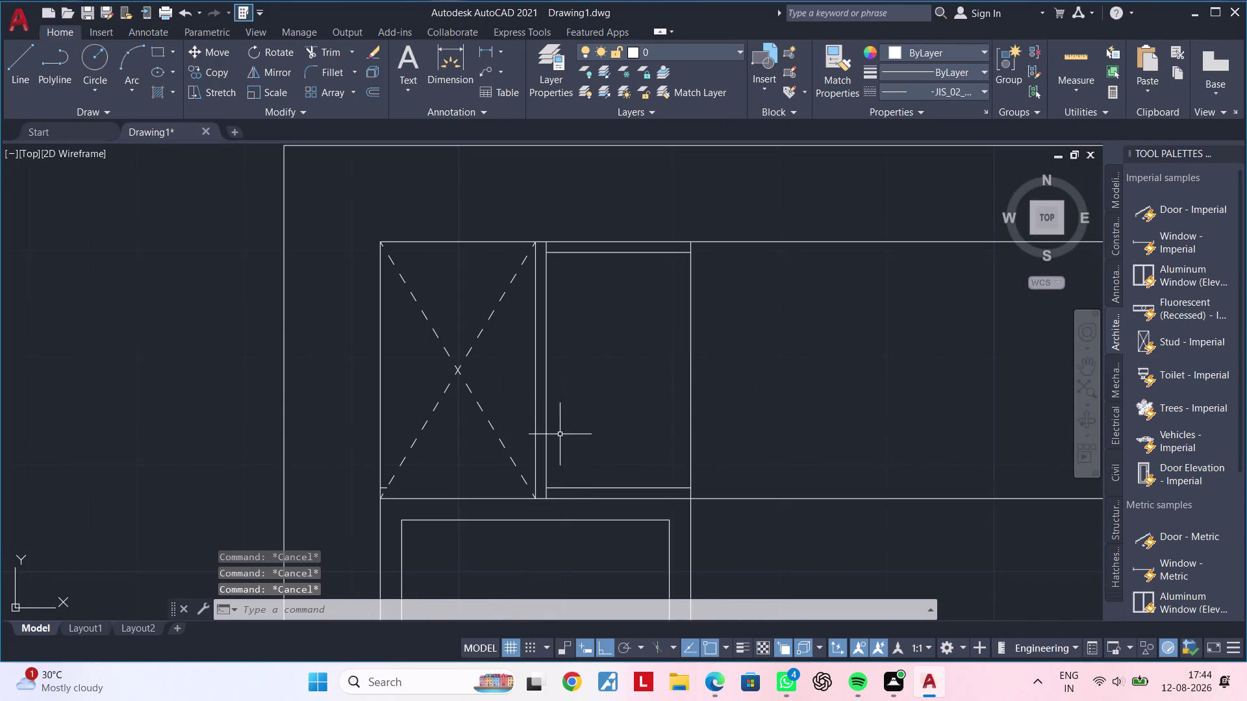
middle_drag(566, 436, 584, 377)
scroll(up, 3)
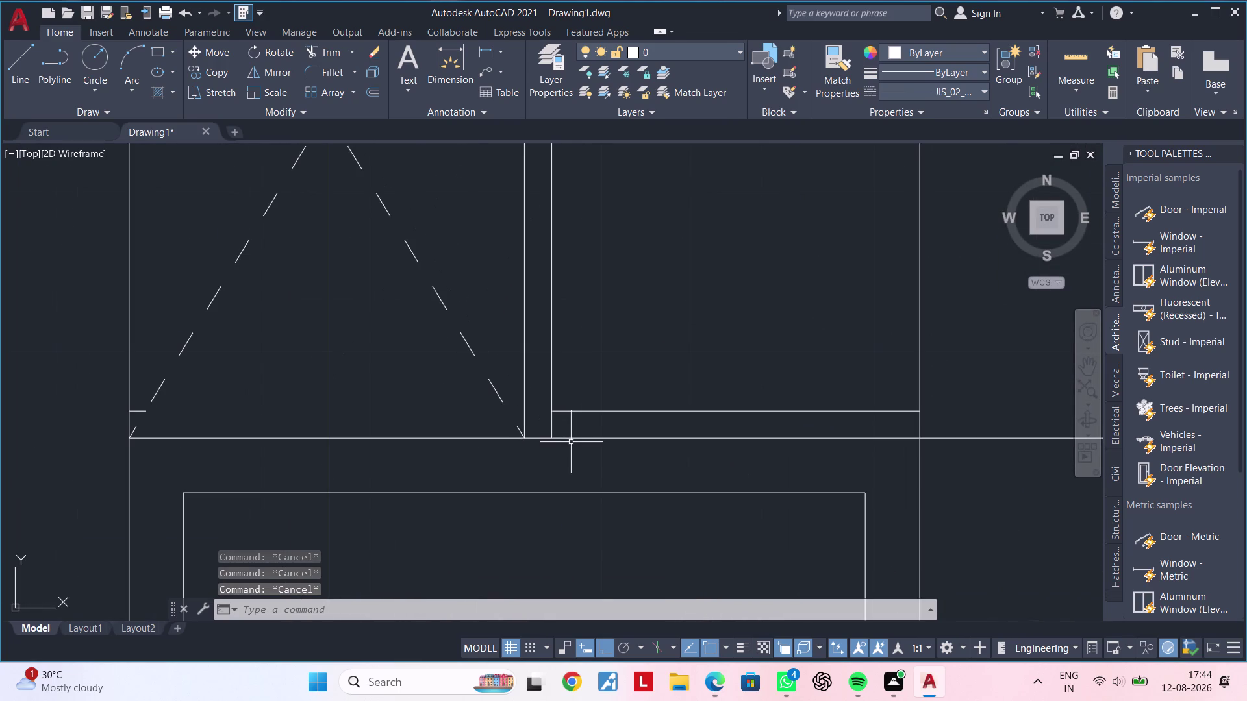
key(Escape)
key(Escape)
text(TR)
key(space)
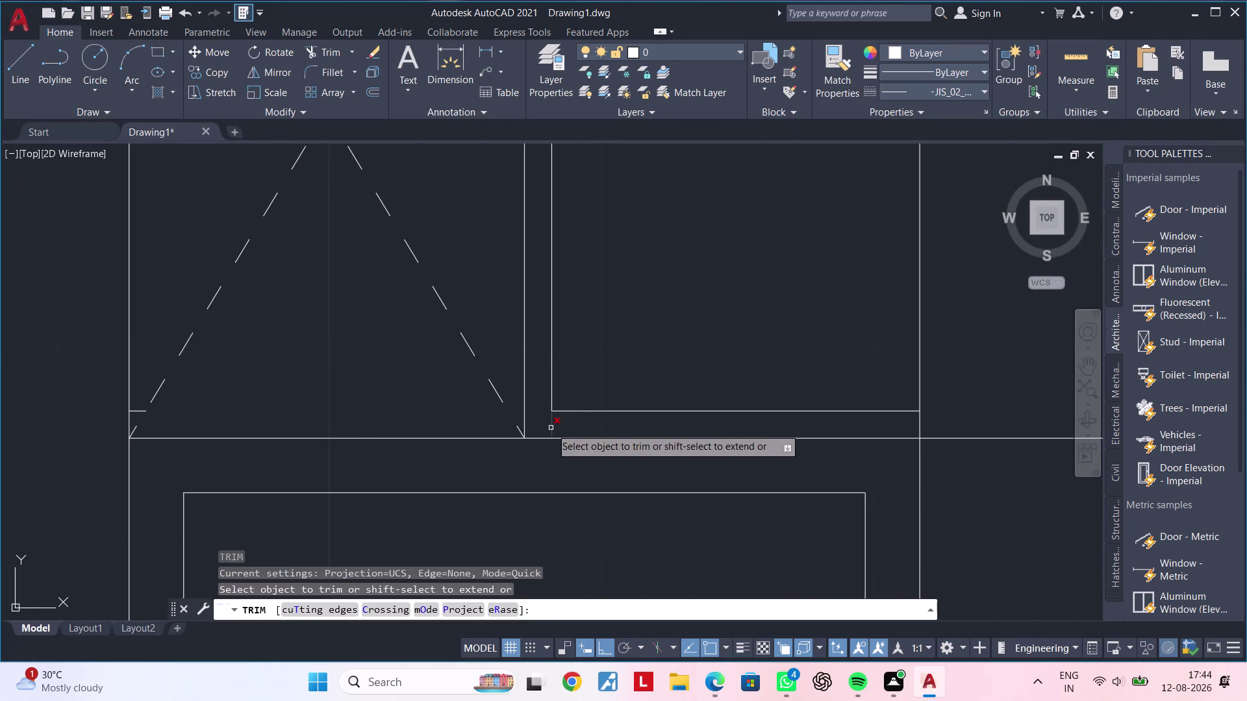
click(551, 428)
scroll(down, 3)
middle_drag(636, 275, 619, 428)
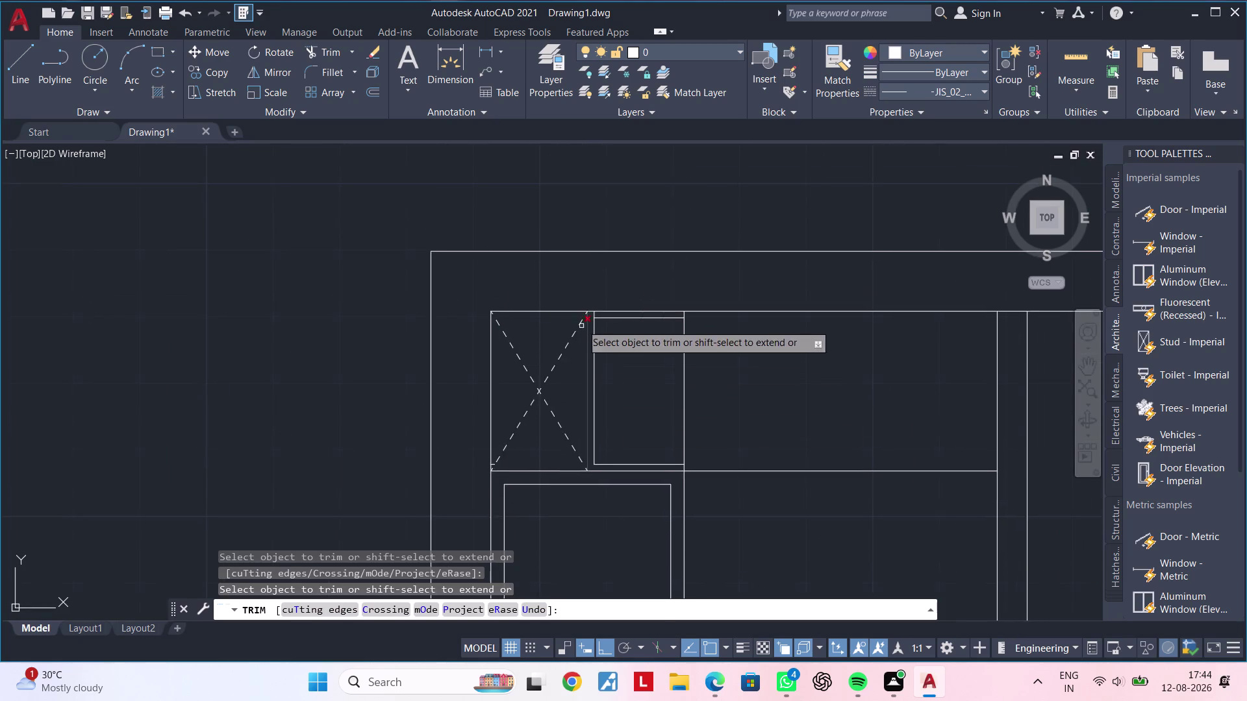
scroll(up, 3)
scroll(up, 3)
click(558, 296)
key(Escape)
key(Escape)
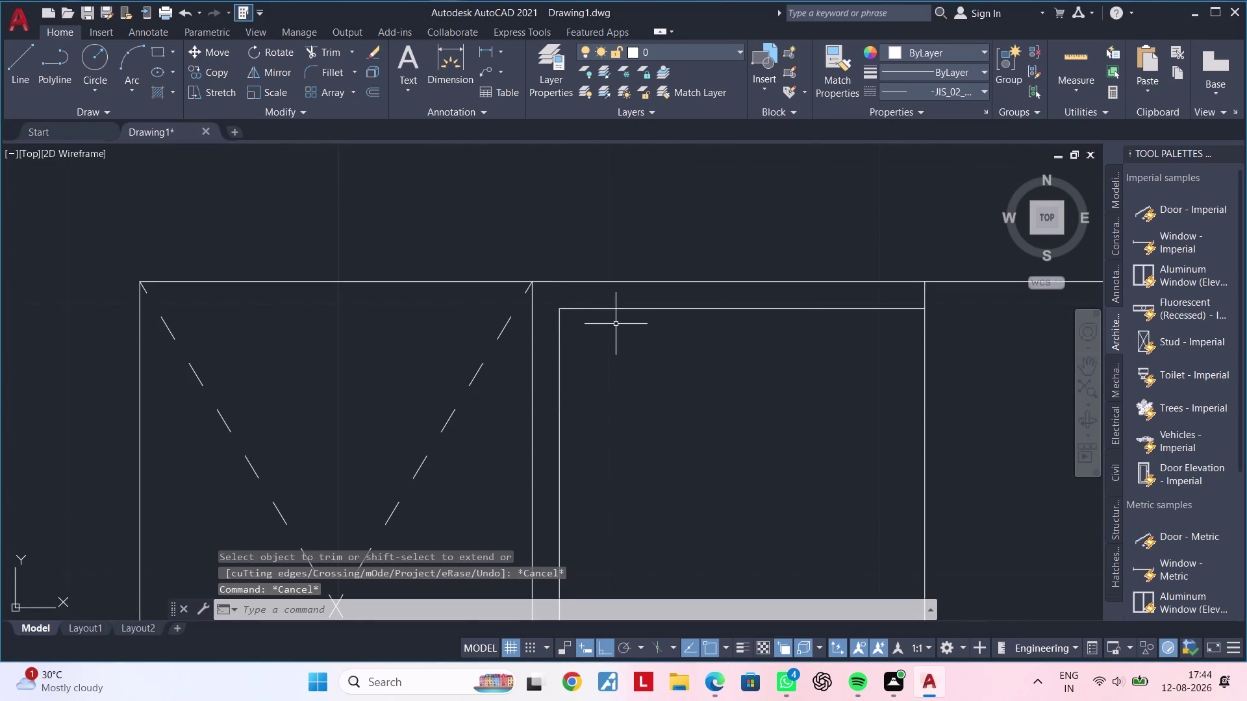
Select the inset rectangle's four lines and set their colour to blue.
click(616, 313)
key(Escape)
click(614, 304)
click(550, 337)
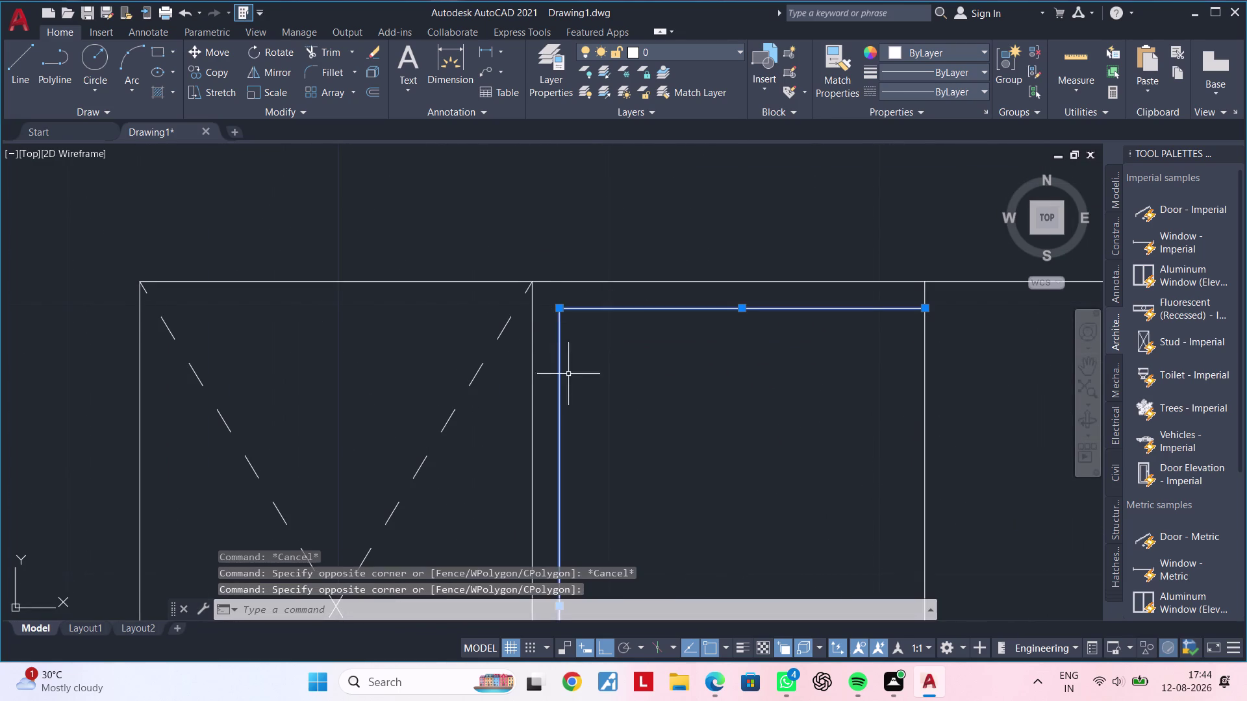
middle_drag(696, 492, 697, 227)
scroll(down, 3)
middle_drag(698, 382, 660, 302)
scroll(up, 3)
click(632, 382)
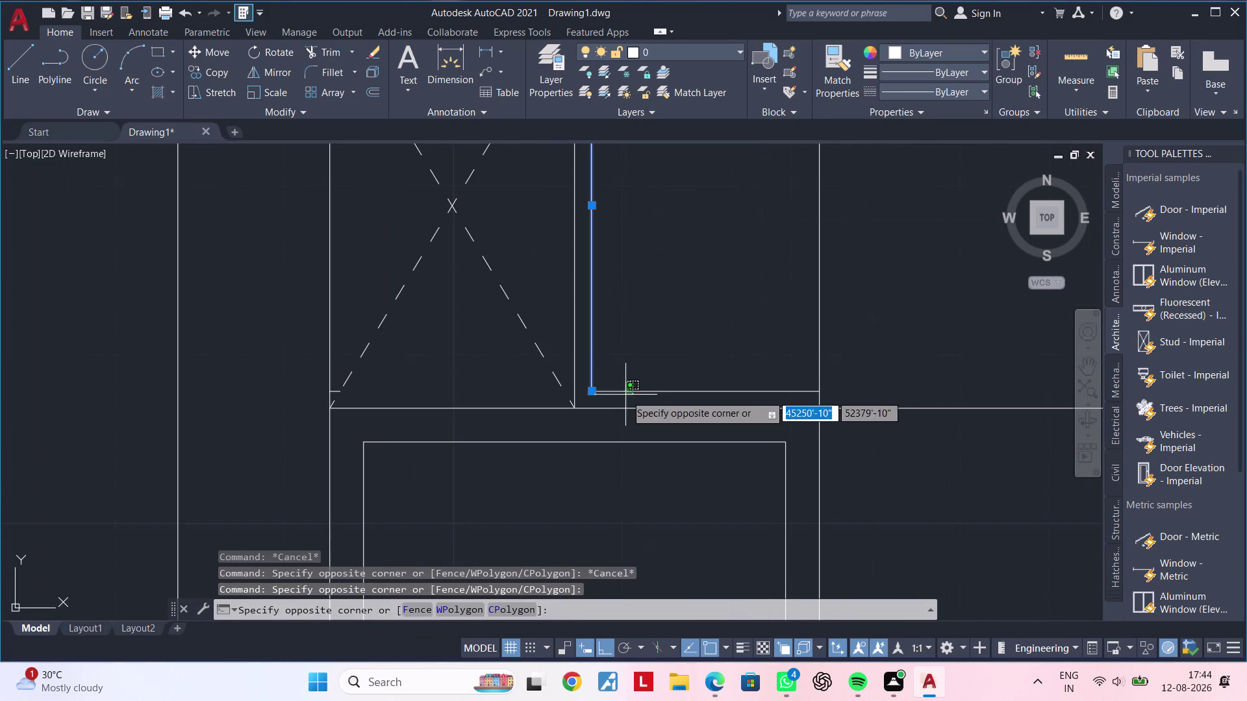
click(623, 397)
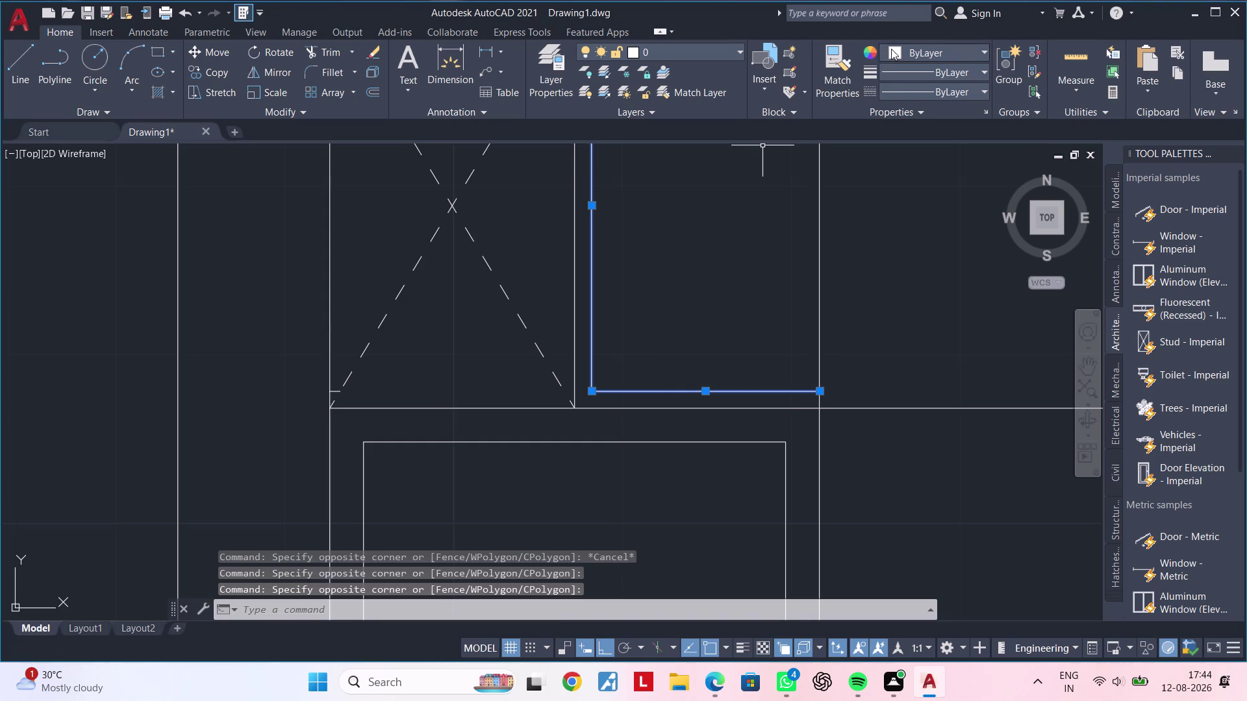
click(891, 48)
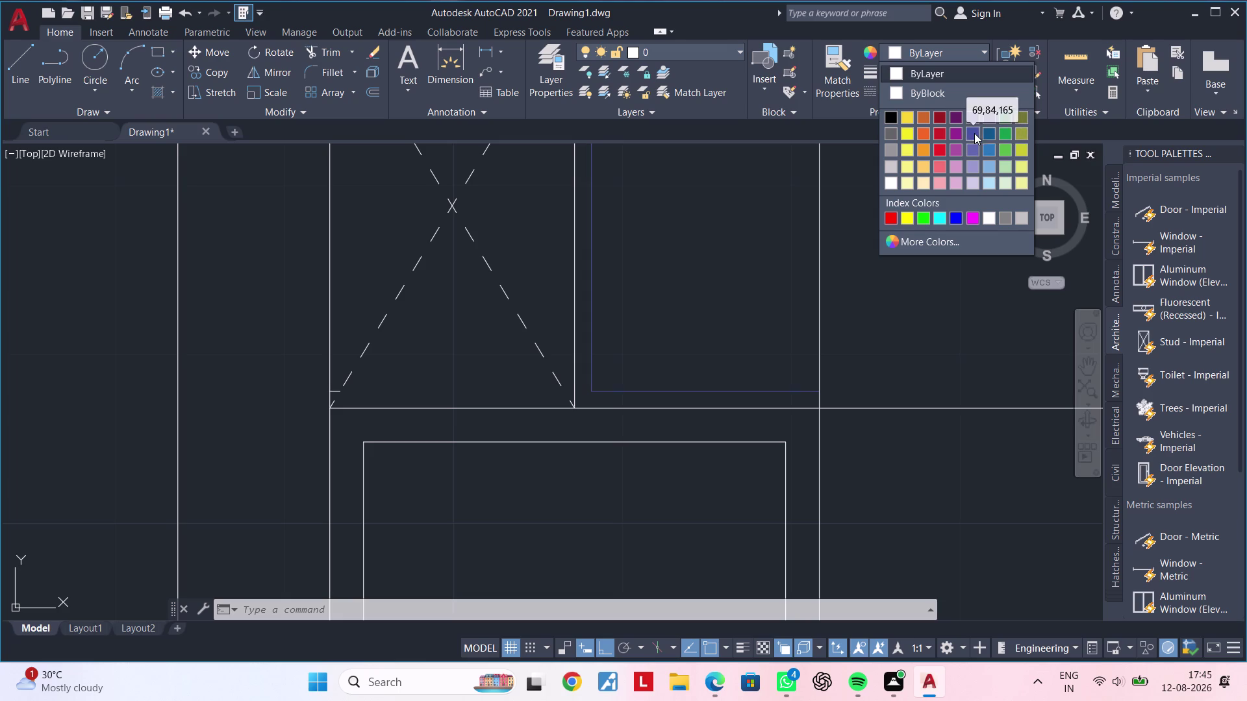
click(988, 163)
key(Escape)
key(Escape)
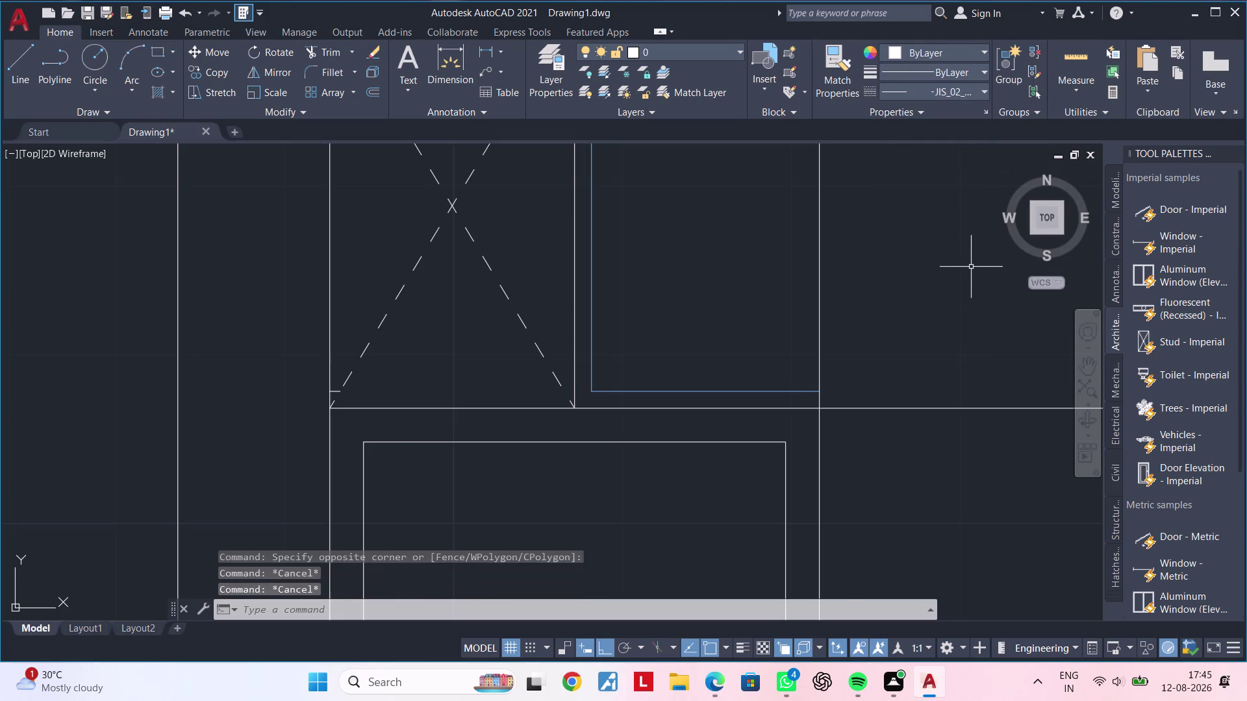
Zoom out and pan across the cabinet toward the wardrobe below.
scroll(down, 3)
middle_drag(954, 266, 769, 402)
middle_drag(826, 368, 640, 352)
key(Escape)
key(Escape)
key(Escape)
middle_drag(624, 367, 571, 356)
key(Escape)
key(Escape)
key(Escape)
key(Escape)
key(Escape)
middle_drag(574, 336, 558, 350)
key(Escape)
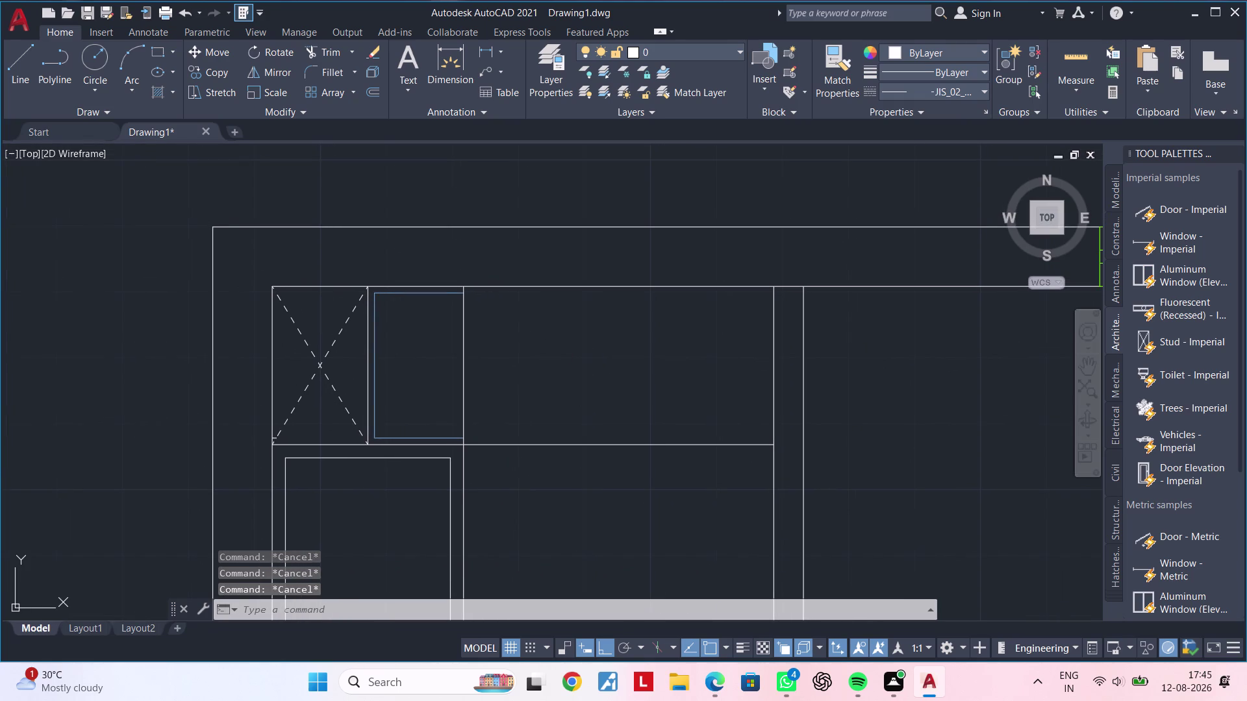
key(Escape)
middle_drag(472, 374, 606, 276)
middle_drag(517, 408, 549, 370)
key(Escape)
key(Escape)
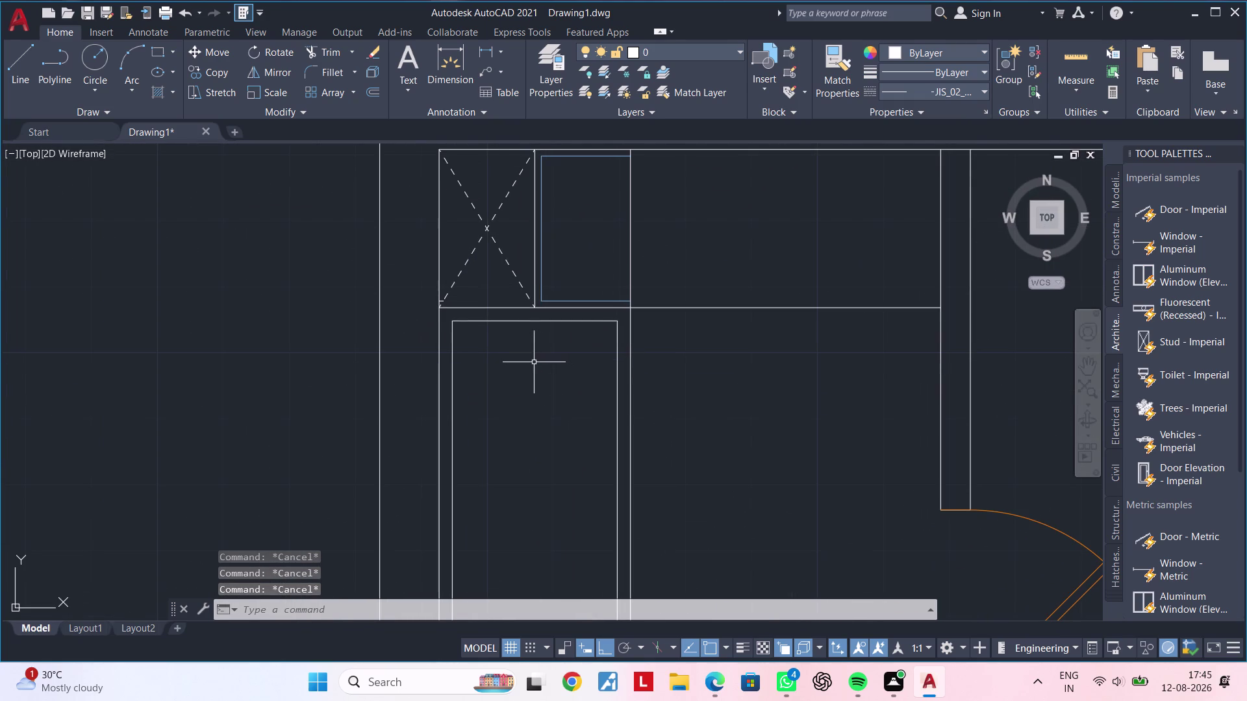
key(Escape)
key(Escape)
text(L)
key(space)
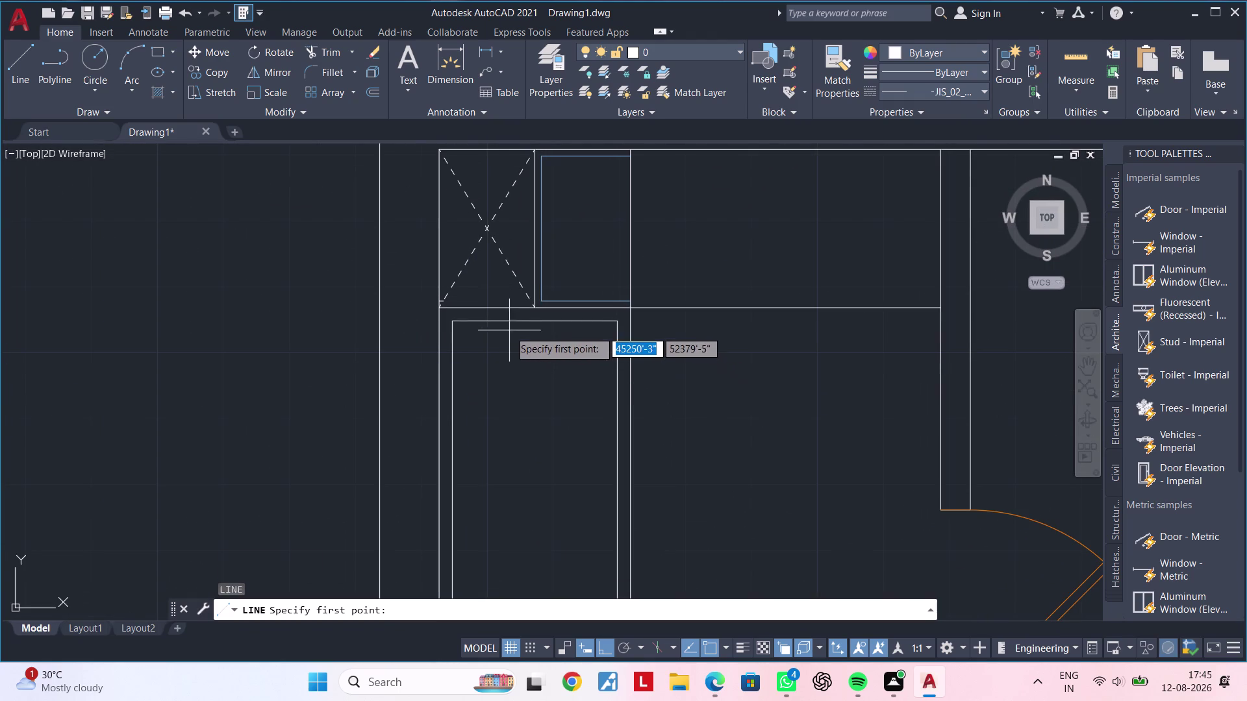
click(538, 323)
middle_drag(523, 509, 566, 282)
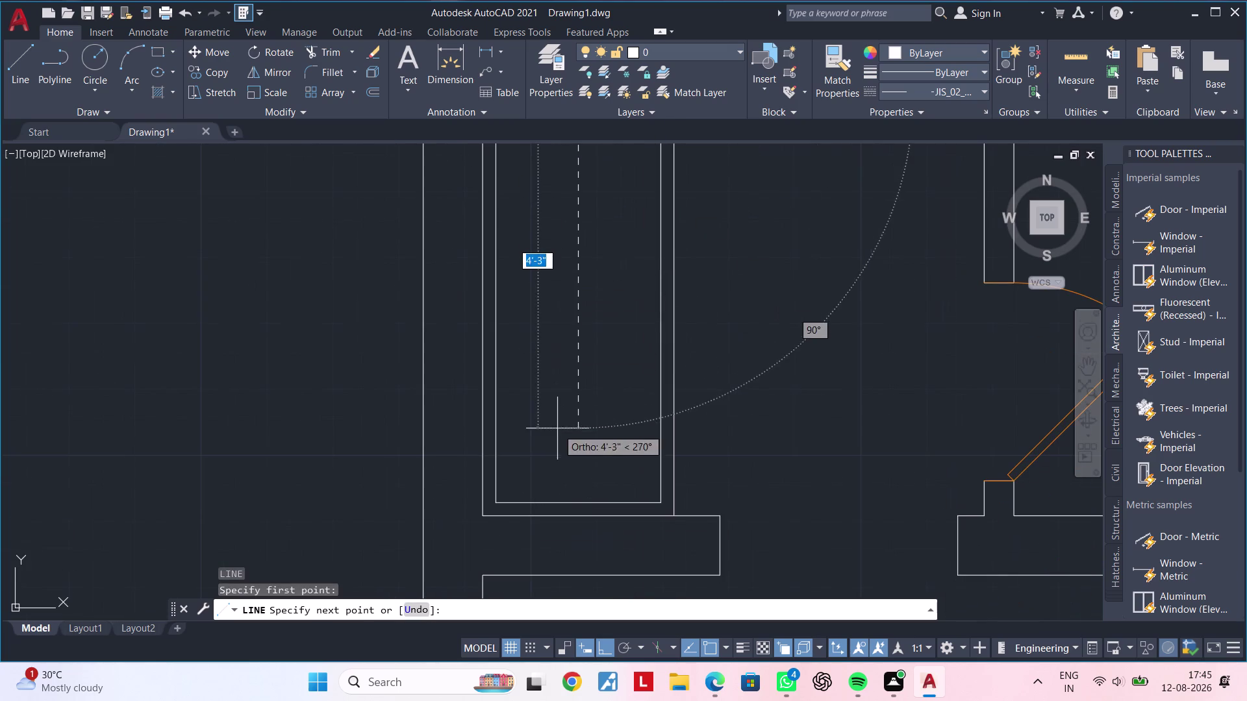
double_click(580, 499)
key(Escape)
key(Escape)
middle_drag(612, 380, 612, 430)
key(Escape)
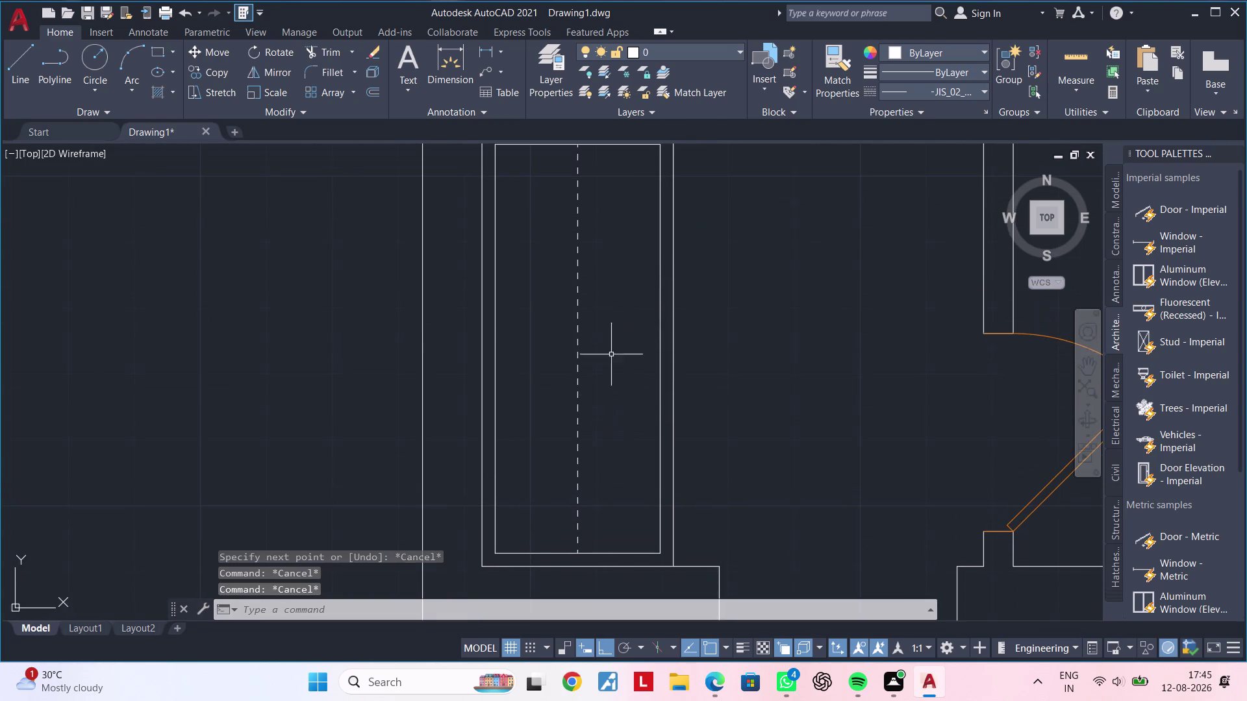
middle_drag(608, 316, 593, 392)
key(Escape)
key(Escape)
click(716, 51)
key(Escape)
key(Escape)
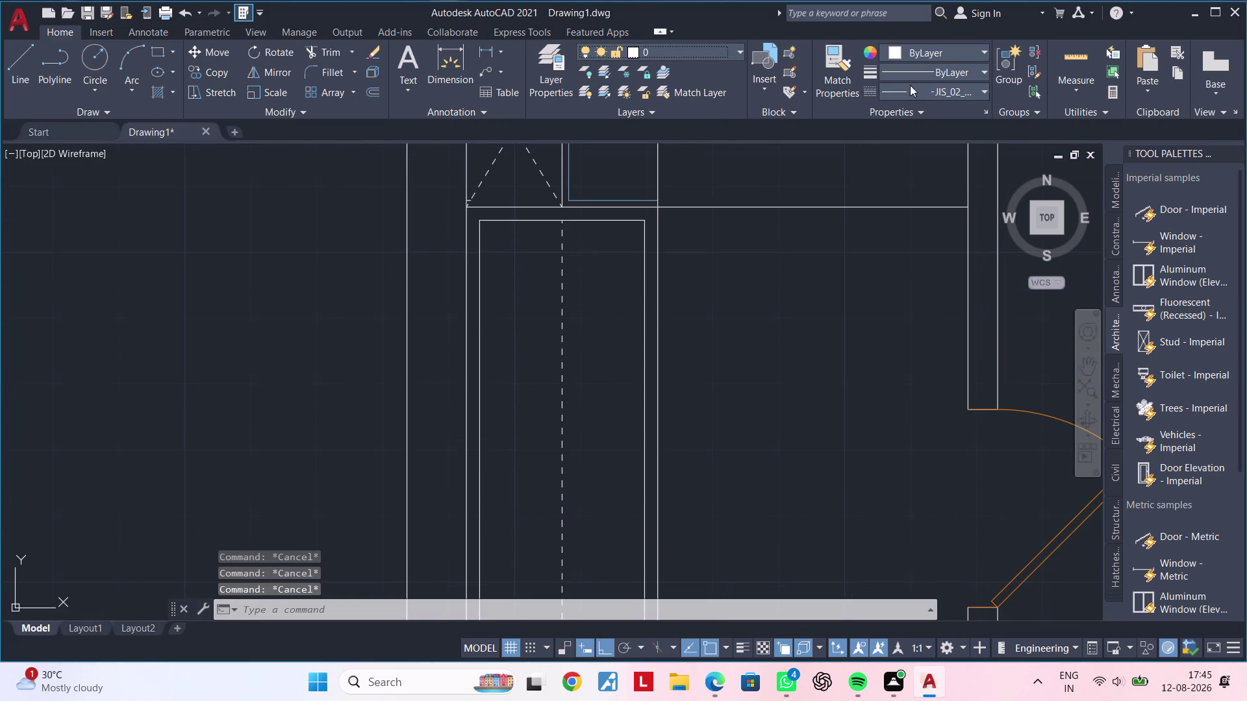
click(923, 92)
click(914, 111)
key(Escape)
middle_drag(585, 350, 585, 350)
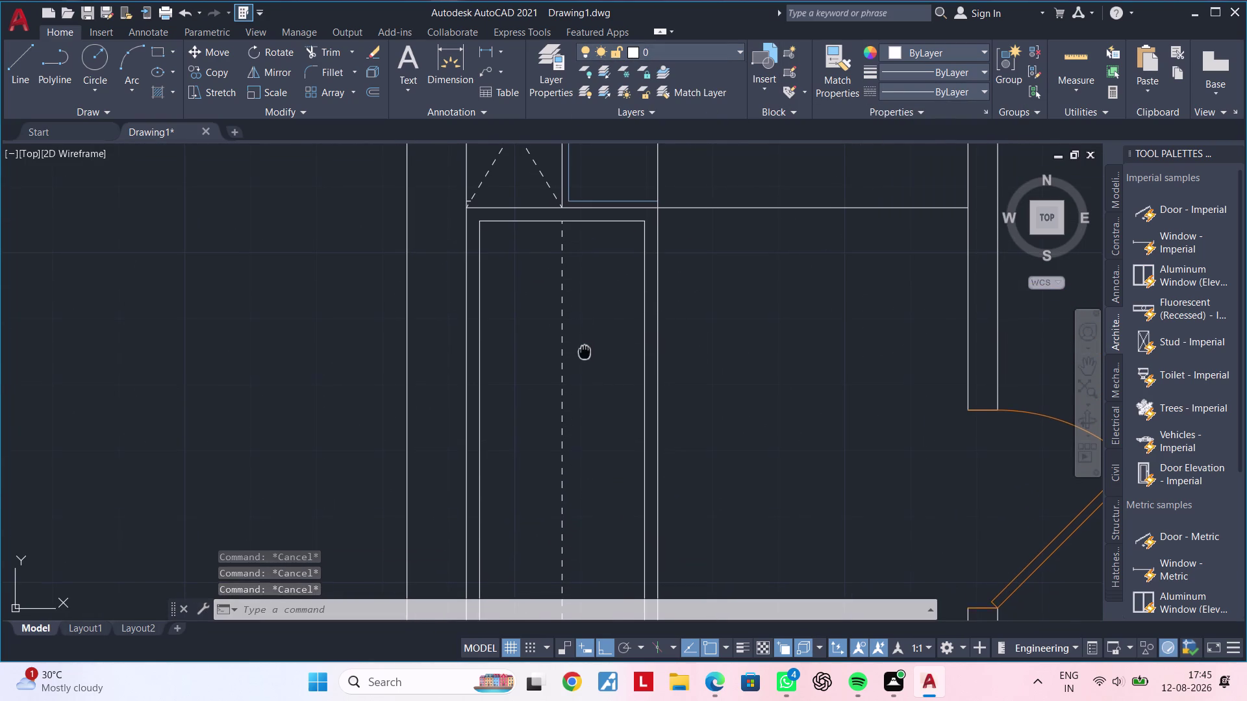
middle_drag(585, 351, 563, 383)
key(Escape)
key(Escape)
key(Escape)
middle_drag(569, 352, 567, 357)
key(Escape)
key(Escape)
key(Escape)
key(Escape)
key(Escape)
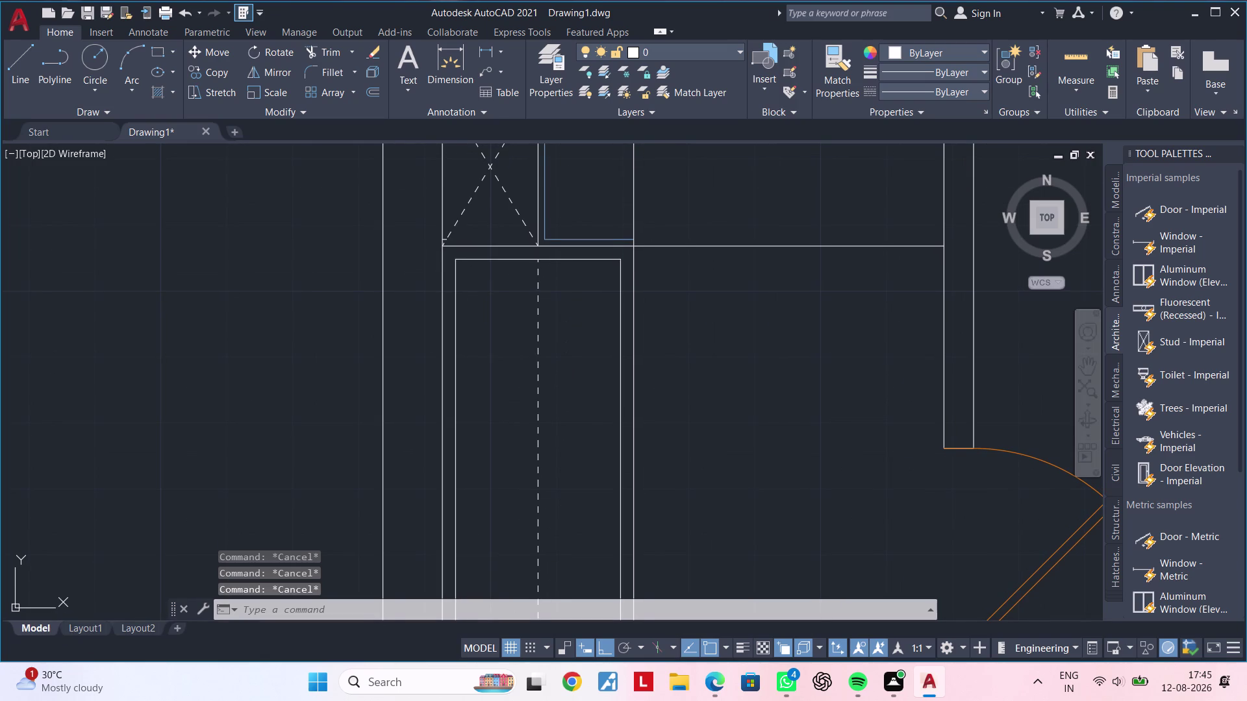
key(Escape)
middle_drag(566, 350, 577, 335)
key(Escape)
key(Escape)
middle_drag(572, 305, 542, 367)
key(Escape)
key(Escape)
key(Escape)
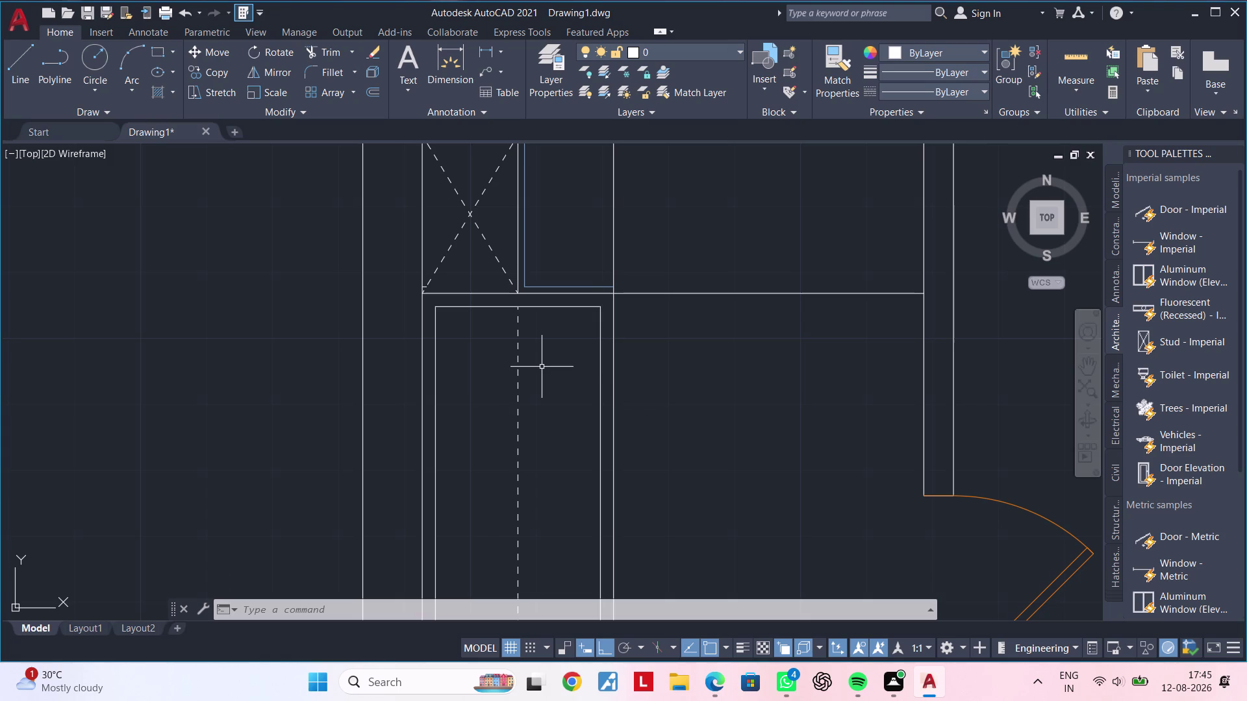
middle_drag(569, 362, 578, 312)
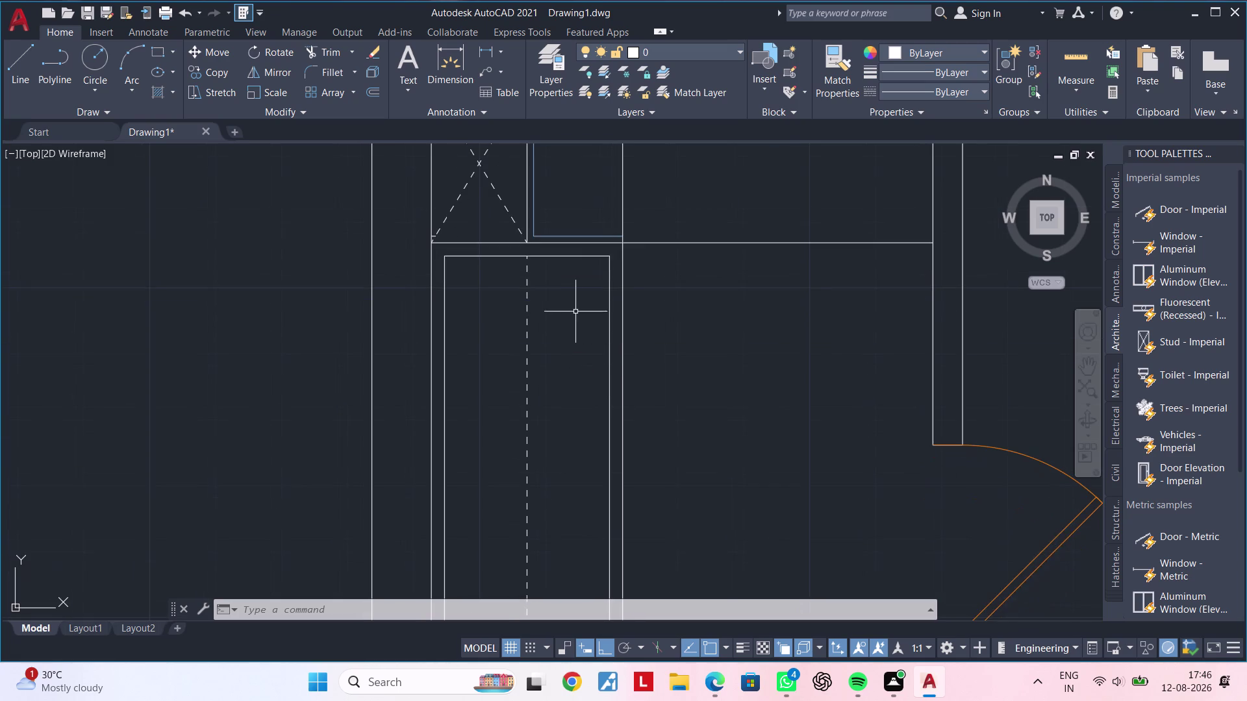
middle_drag(567, 318, 567, 272)
key(Escape)
key(Escape)
key(Escape)
key(Escape)
key(Escape)
key(Escape)
key(Escape)
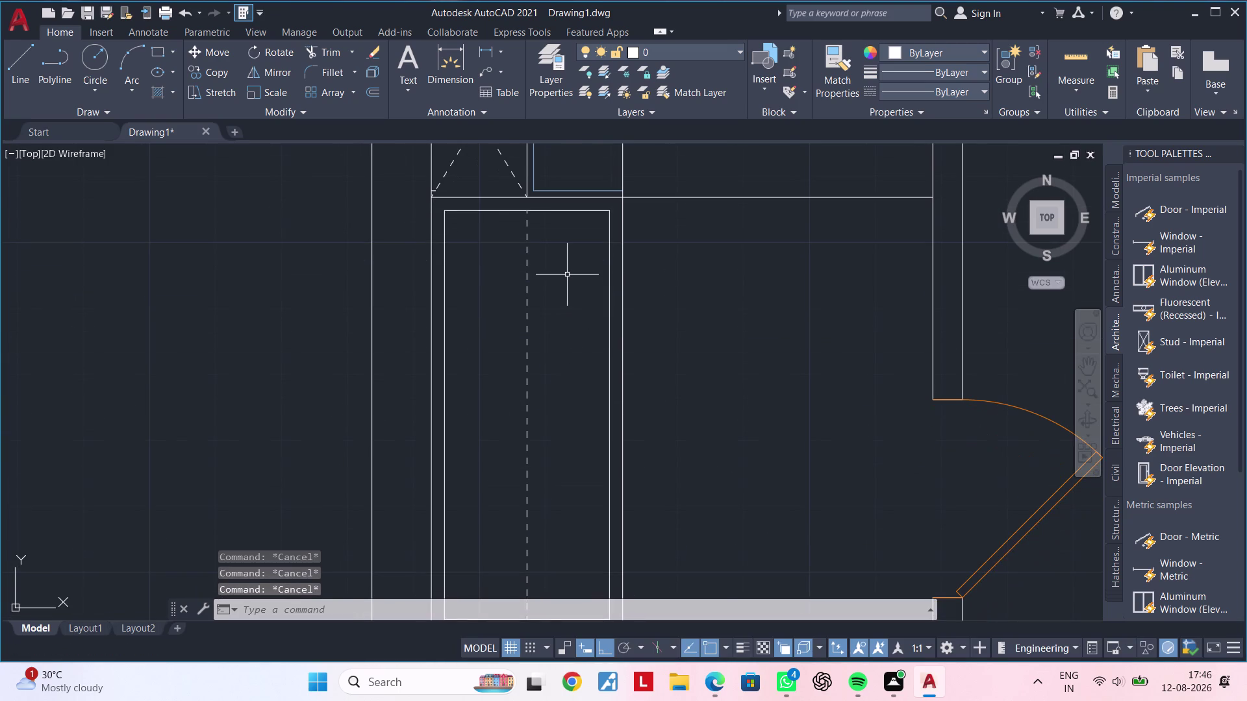
key(Escape)
key(Escape)
key(Escape)
key(l)
key(space)
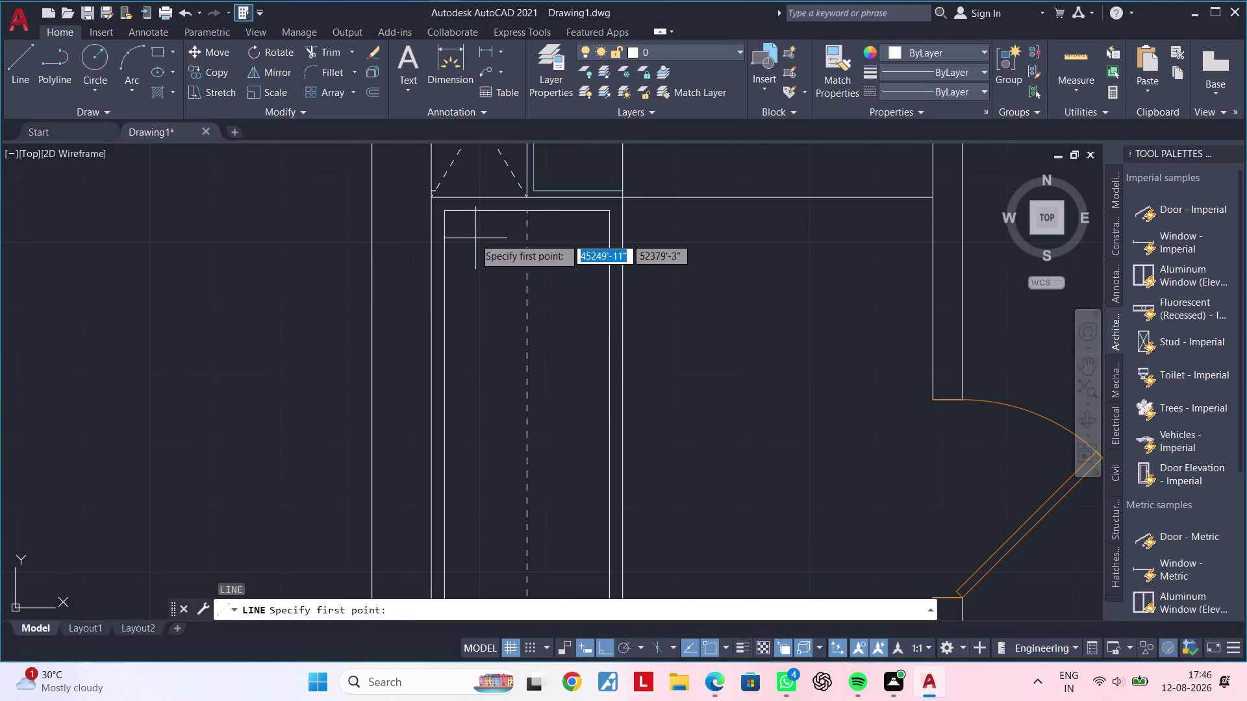
click(459, 237)
key(Escape)
key(Escape)
key(Escape)
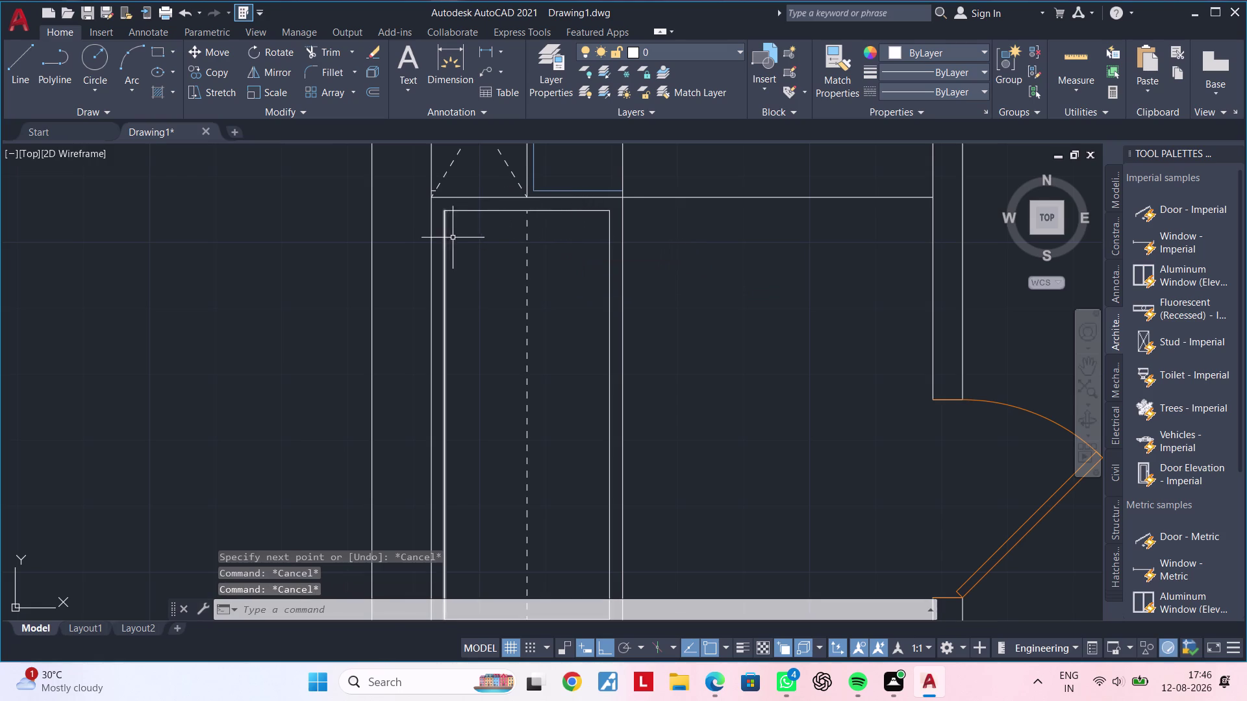
click(955, 87)
click(915, 105)
key(Escape)
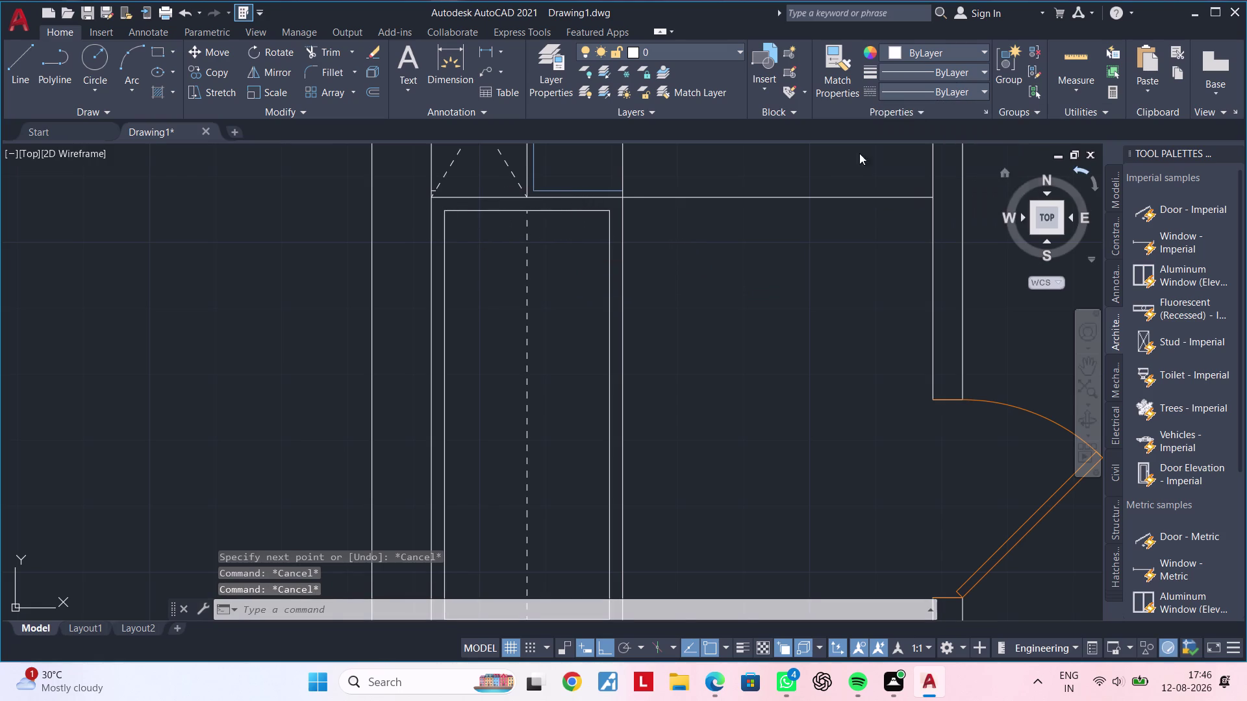
key(Escape)
key(Escape)
key(Escape)
key(l)
key(space)
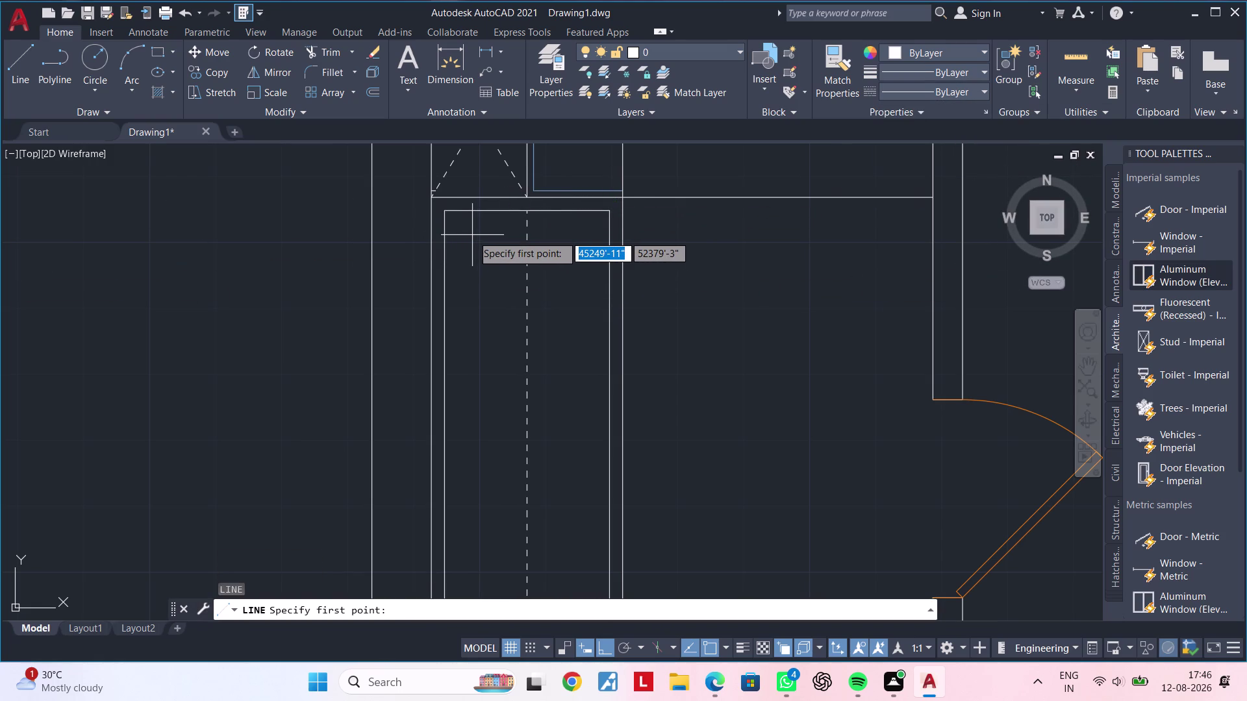
scroll(down, 3)
middle_drag(240, 253, 244, 253)
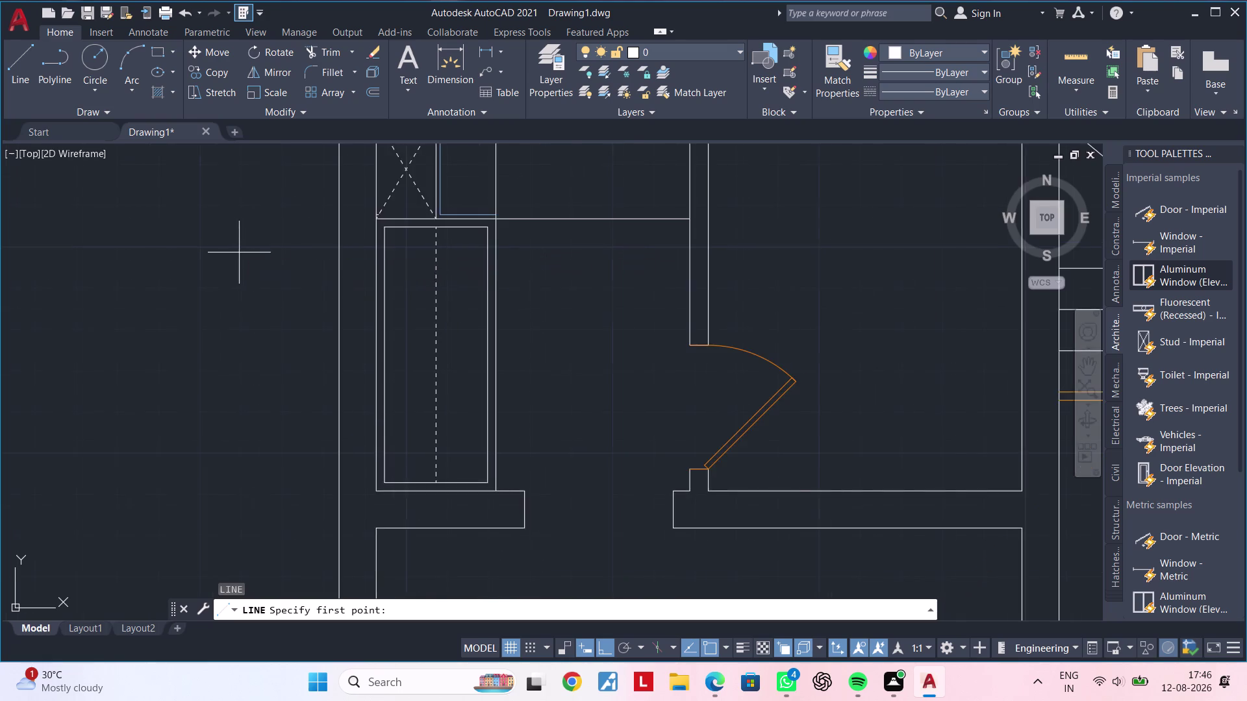
middle_drag(244, 253, 464, 254)
click(254, 247)
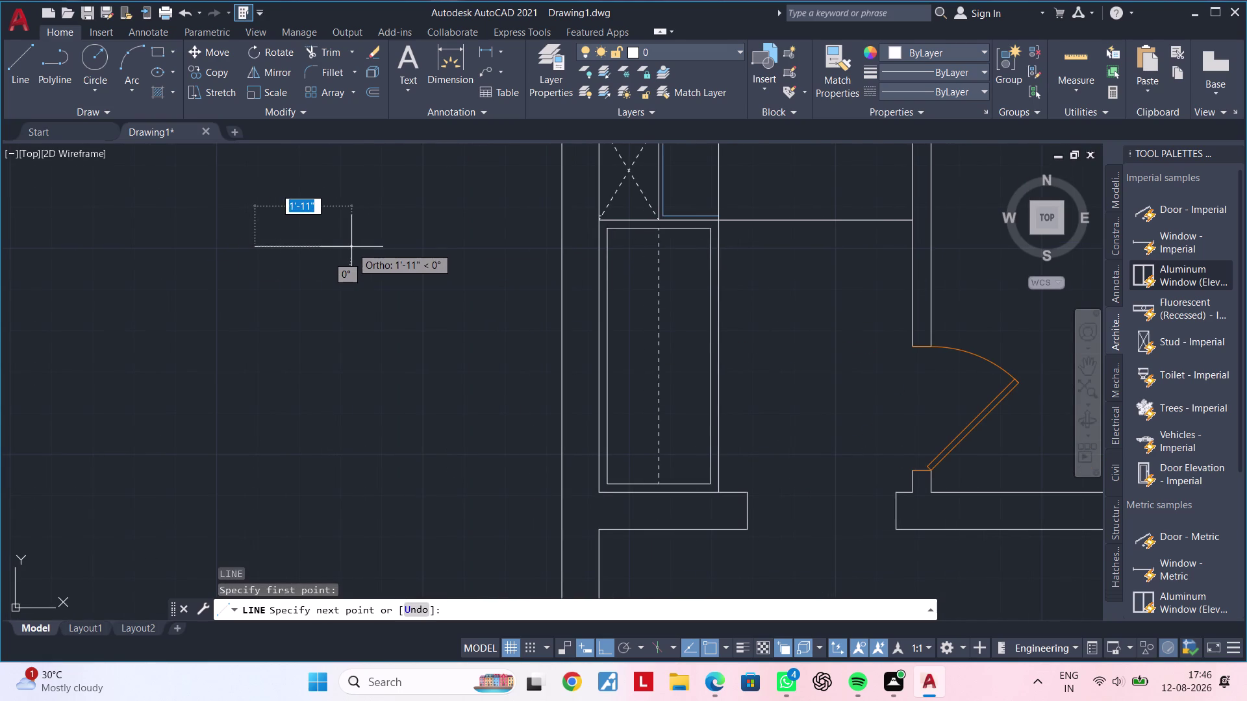
middle_drag(352, 247, 449, 248)
key(Escape)
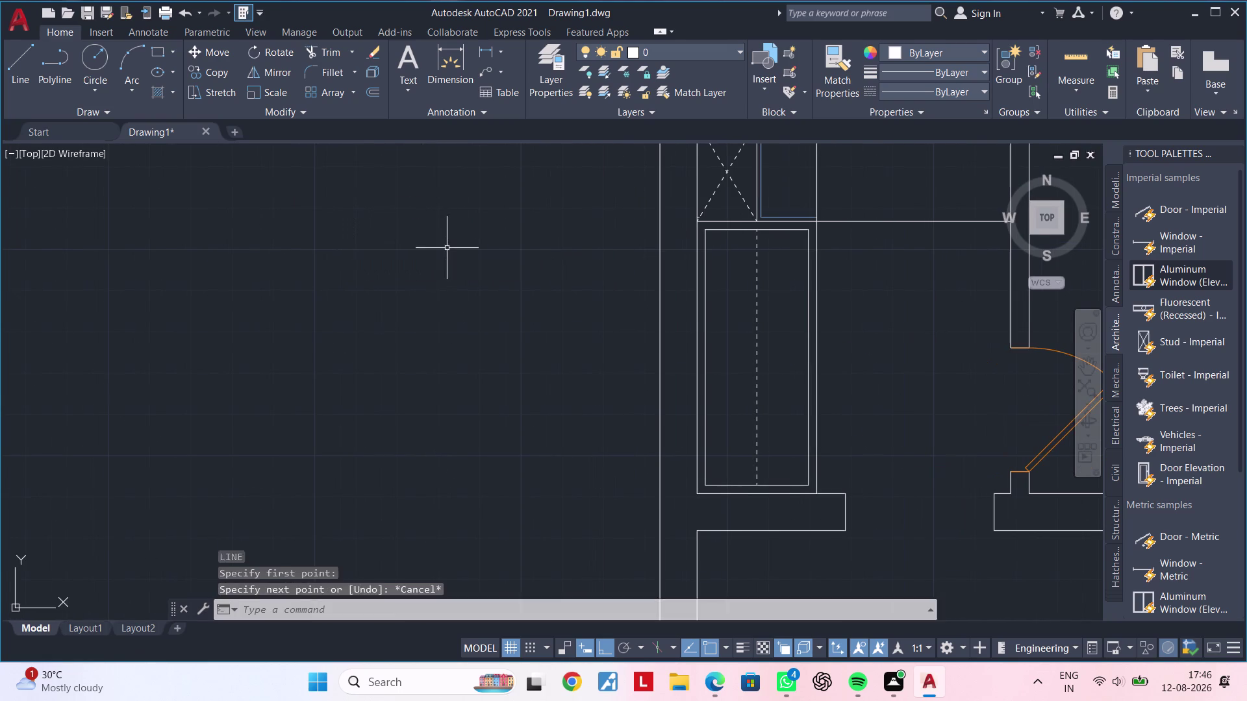
key(Escape)
middle_drag(457, 246, 392, 261)
key(Escape)
click(483, 47)
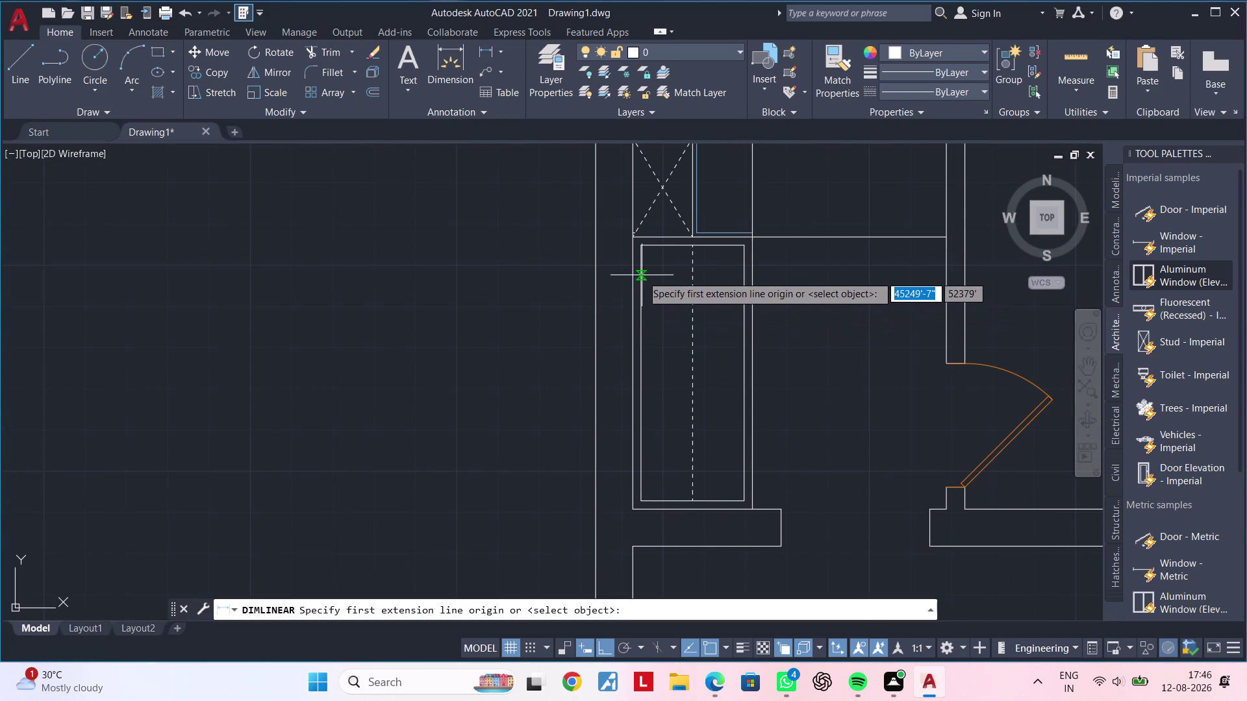
click(743, 246)
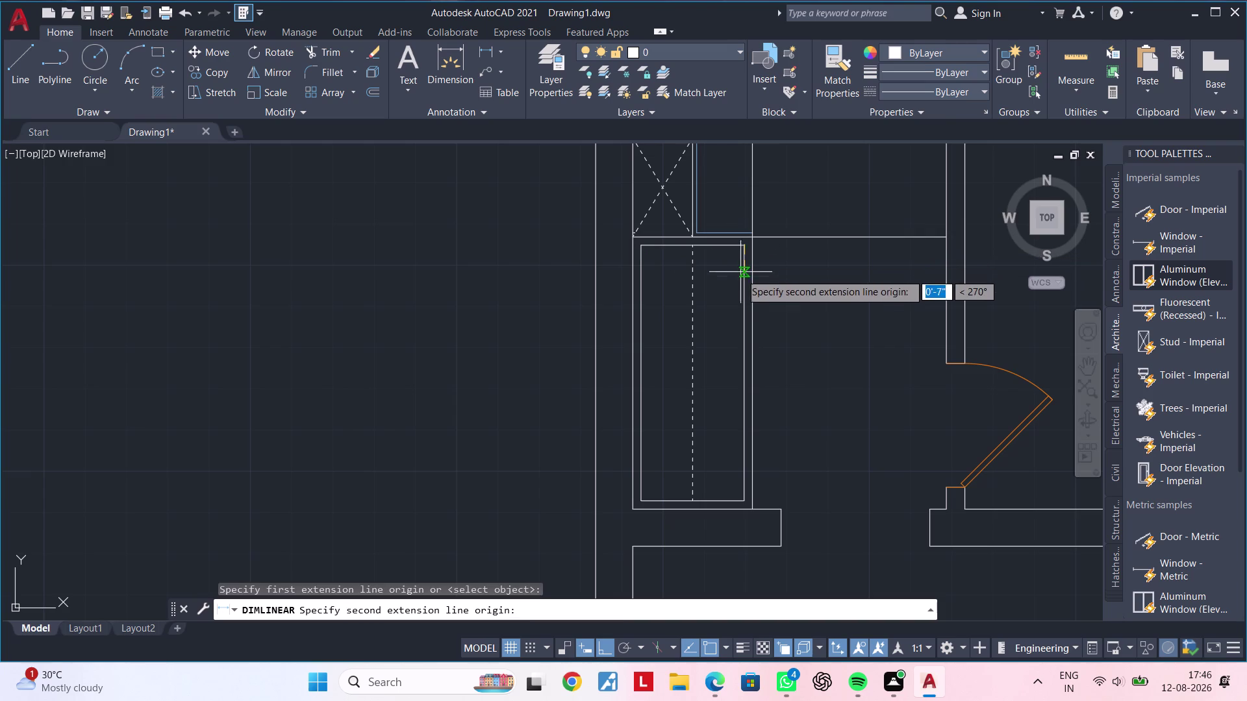
key(Escape)
key(Escape)
key(Escape)
key(space)
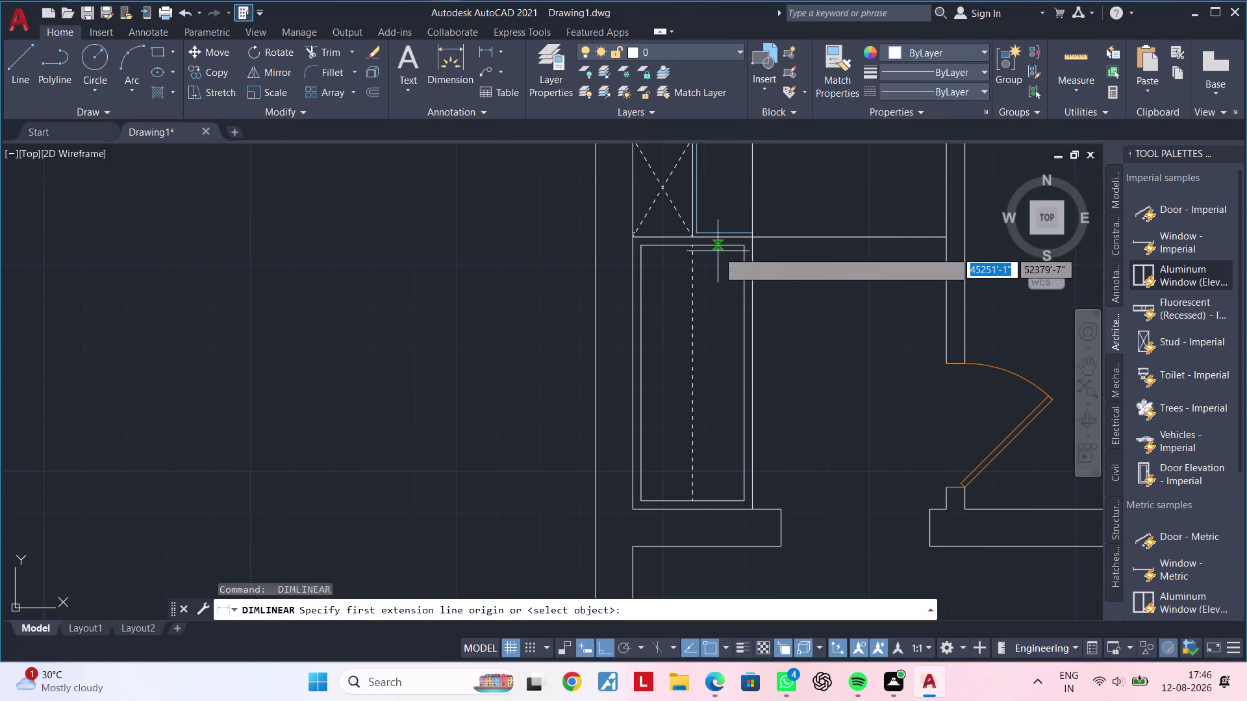
click(740, 249)
click(644, 246)
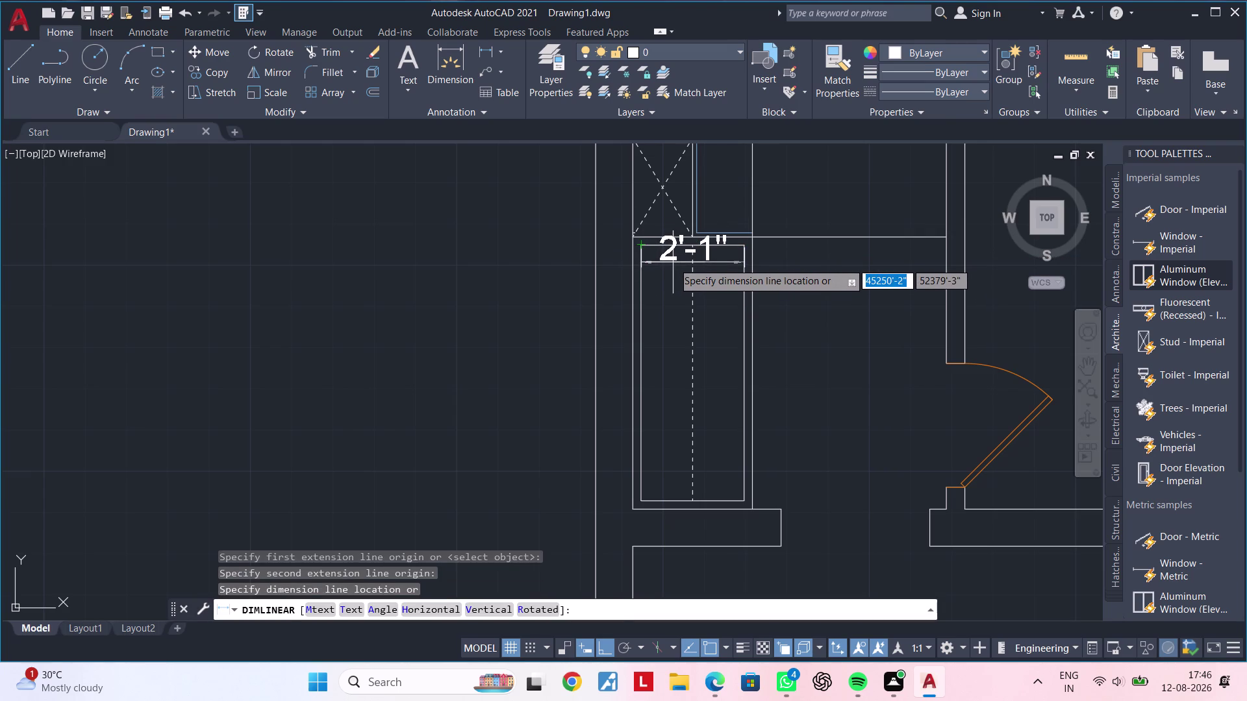
key(Escape)
key(Escape)
key(Escape)
middle_drag(114, 242, 279, 254)
key(Escape)
key(Escape)
key(Escape)
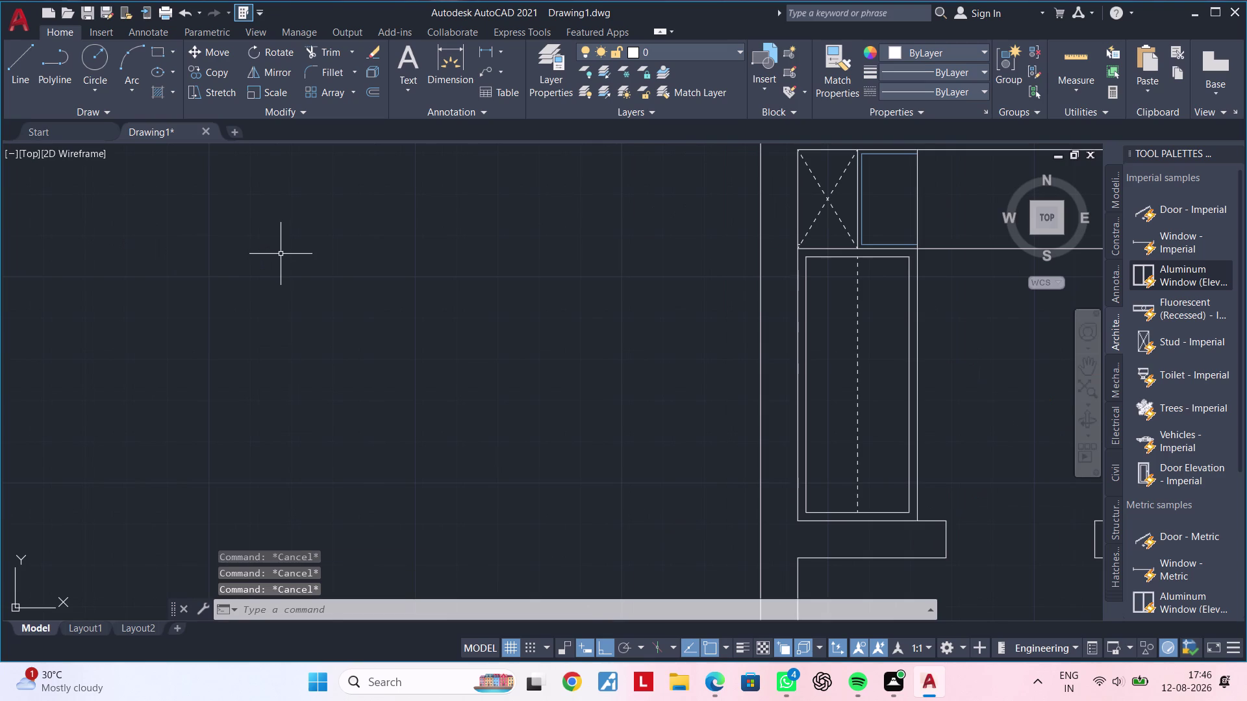
Draw a horizontal rail line 2' long.
key(l)
key(space)
click(331, 255)
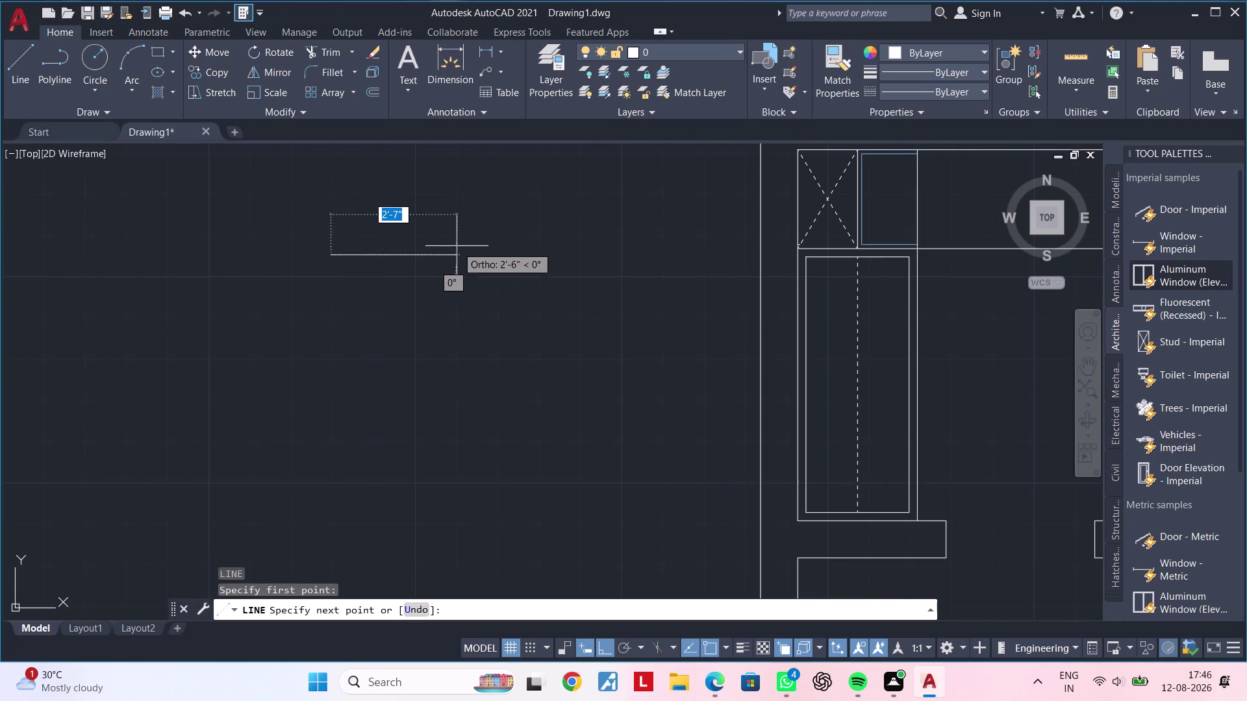
text(2)
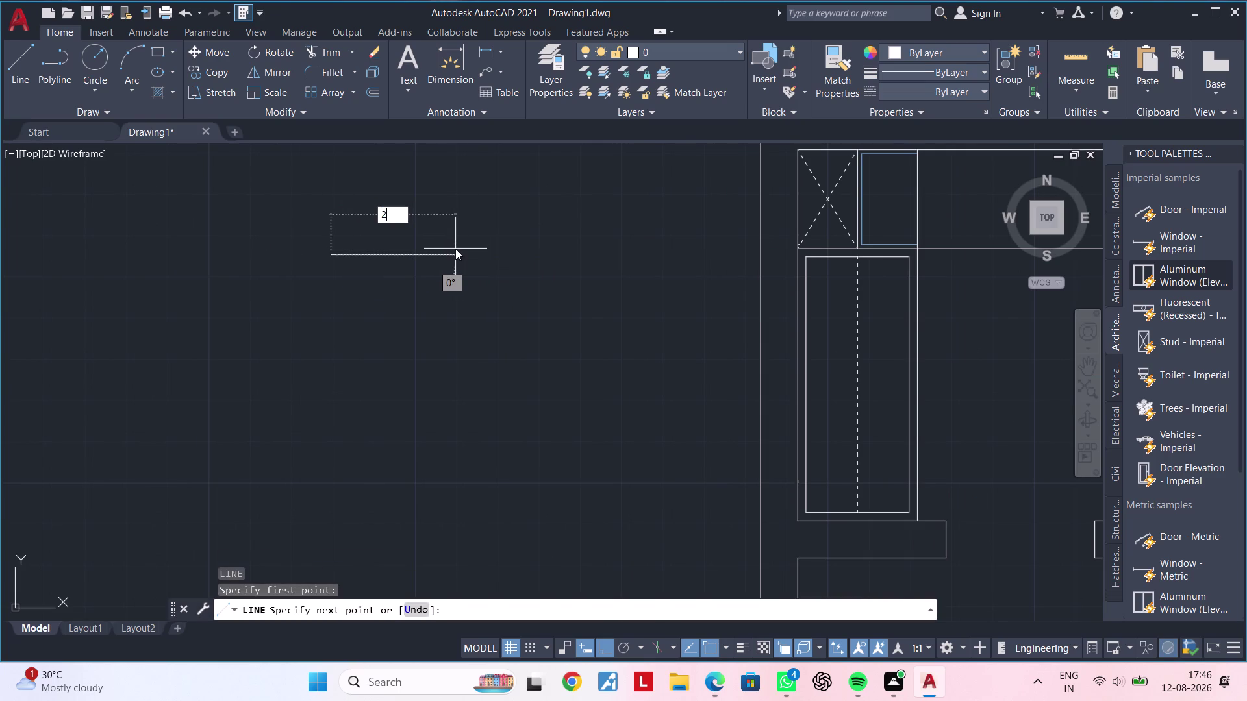
text(')
key(Return)
key(Escape)
key(Escape)
middle_drag(404, 302, 483, 332)
key(Escape)
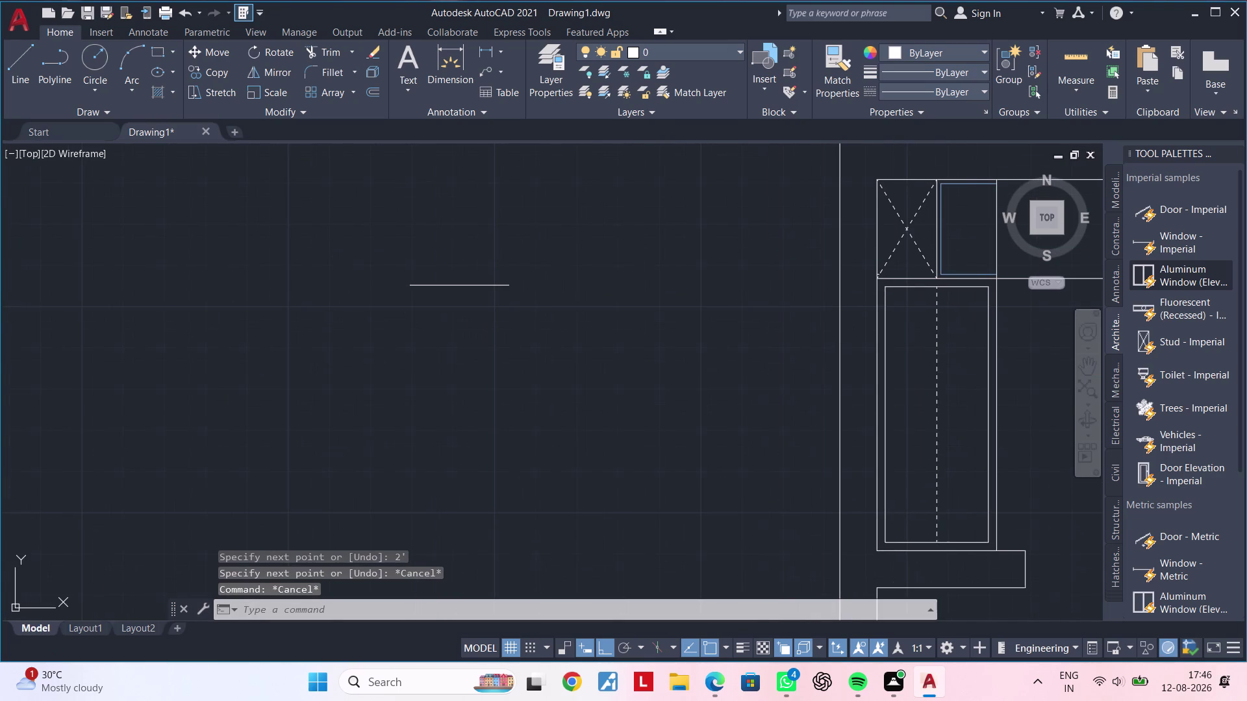
key(Escape)
Offset the rail line 2" downward to make a parallel second line.
key(o)
text(F)
key(space)
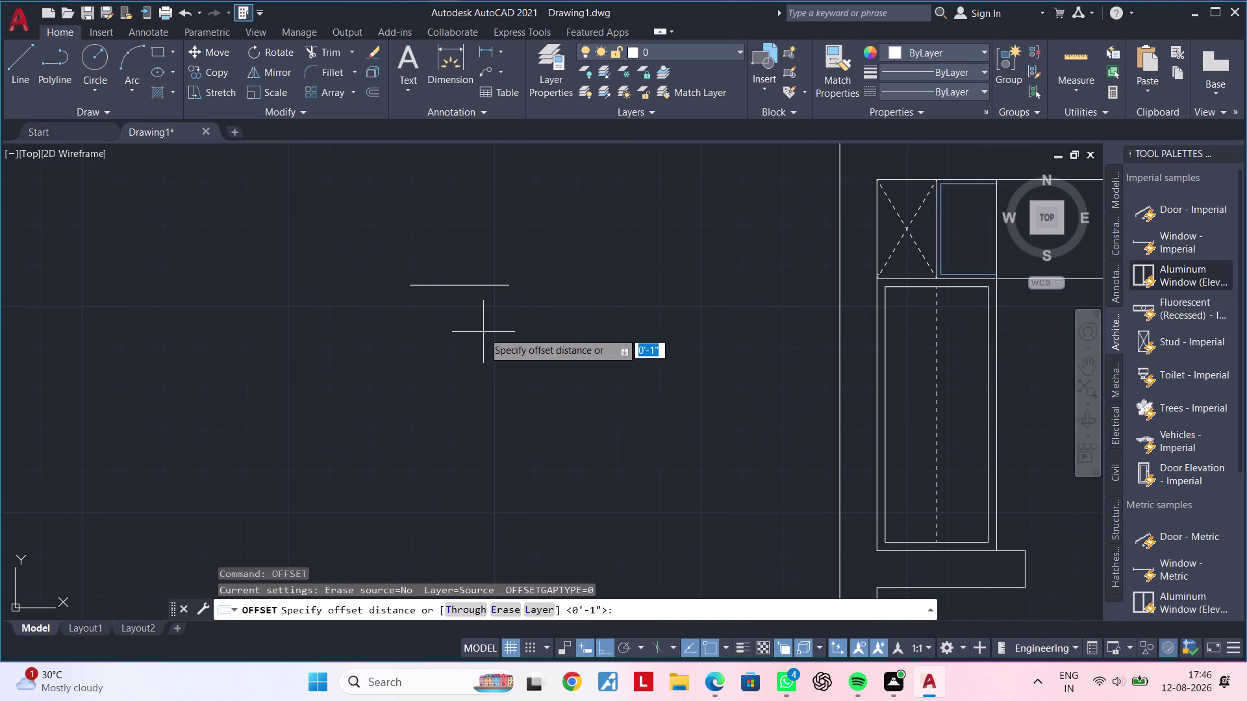
text(2")
key(Return)
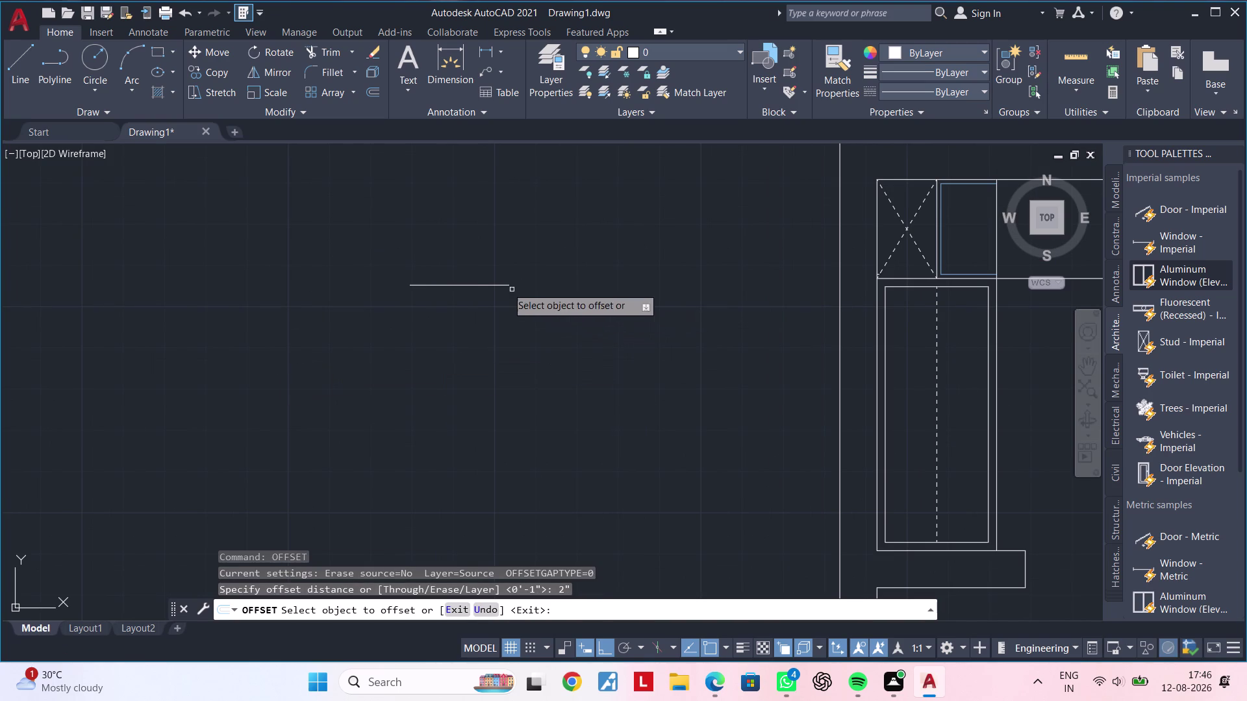
click(475, 285)
click(480, 304)
key(Escape)
middle_drag(479, 304, 510, 308)
scroll(up, 3)
middle_drag(445, 352, 441, 367)
key(Escape)
key(Escape)
middle_drag(440, 342, 439, 383)
key(Escape)
key(Escape)
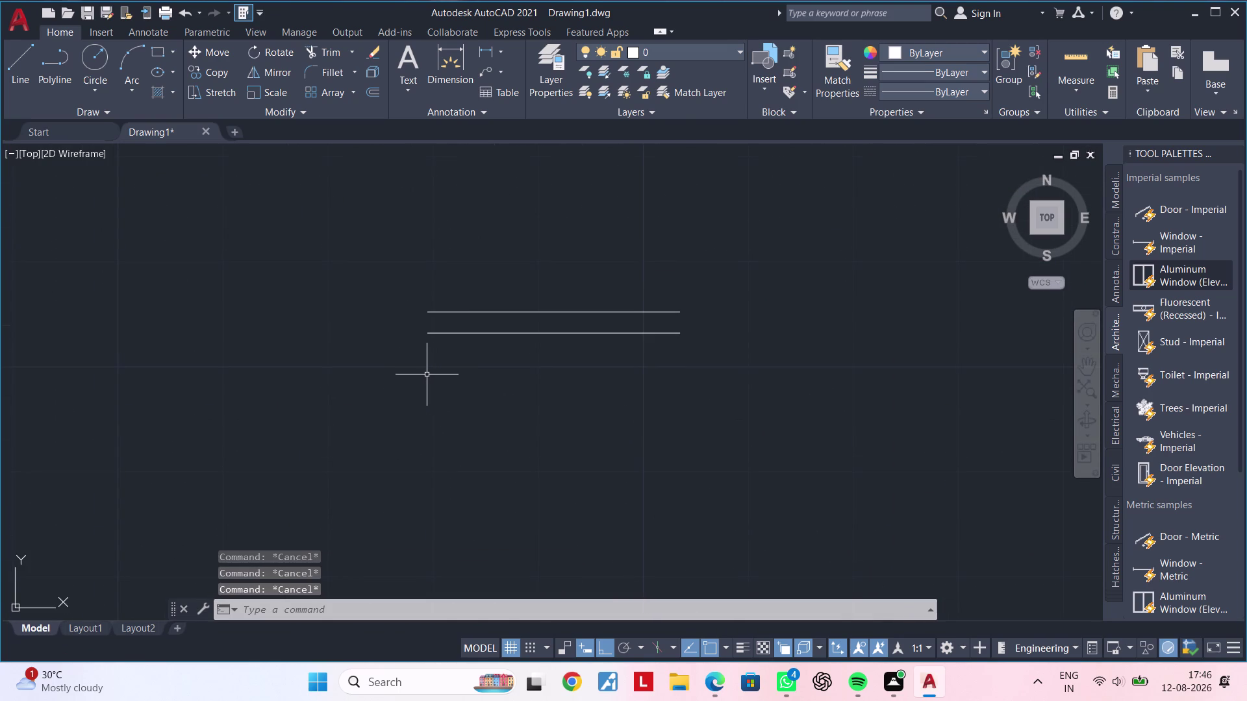
After a cancelled circle, attempt a vertical line at the lines' left ends.
text(C)
key(space)
scroll(up, 3)
key(Escape)
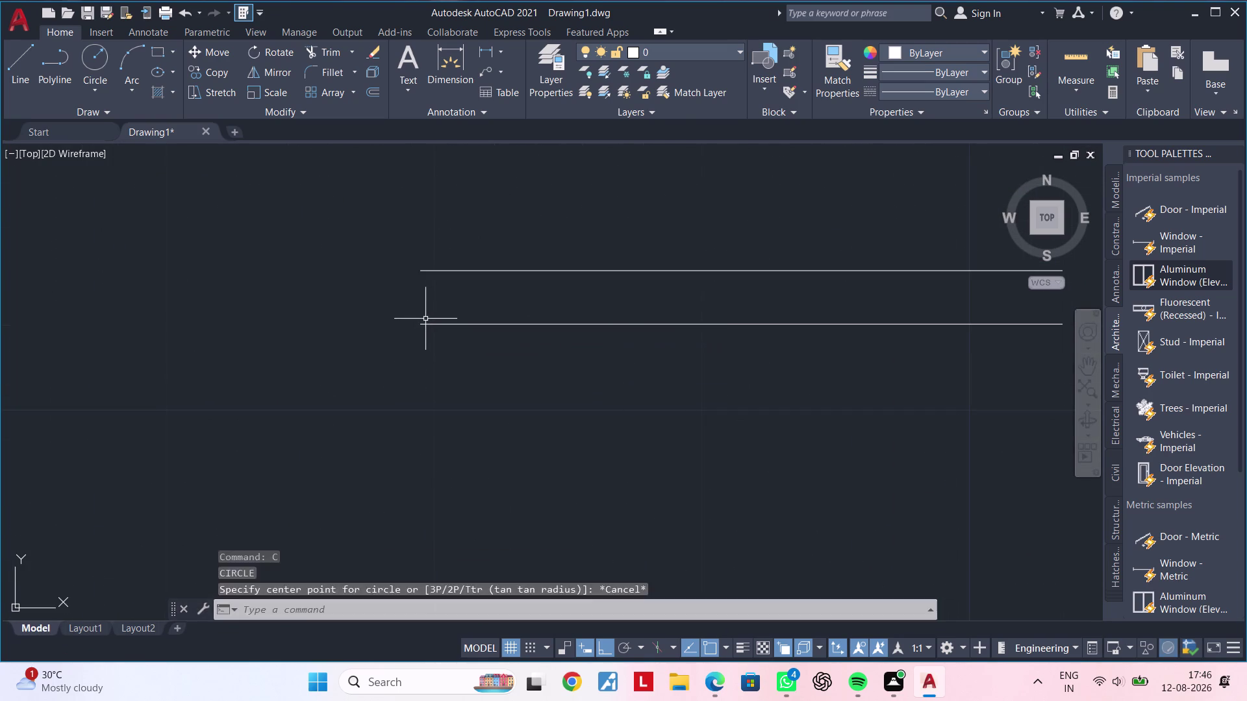
key(Escape)
key(Escape)
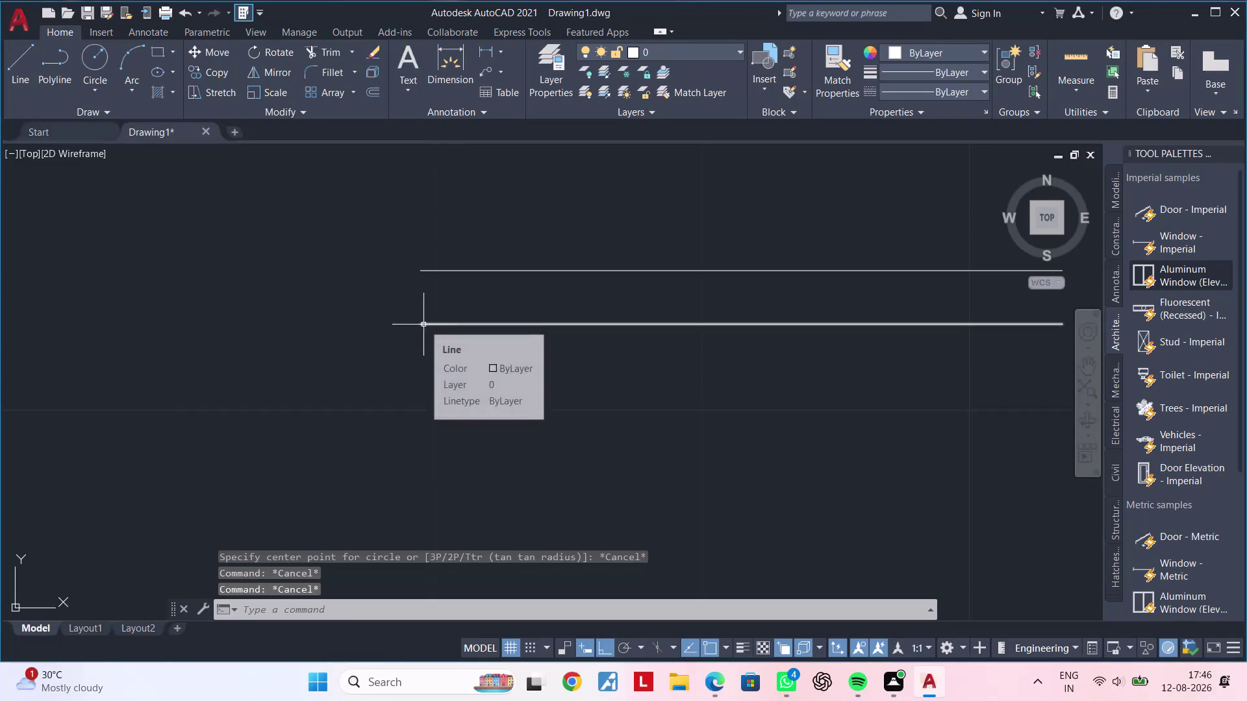
key(l)
key(space)
click(424, 329)
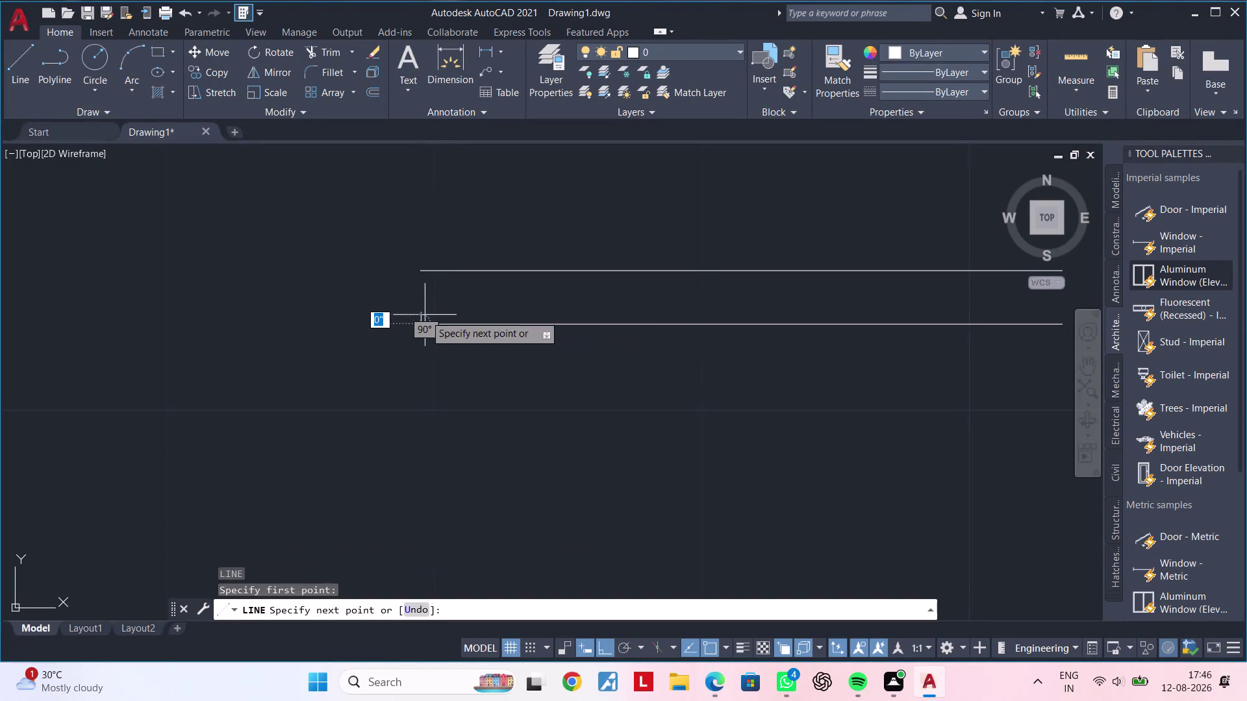
key(Escape)
key(space)
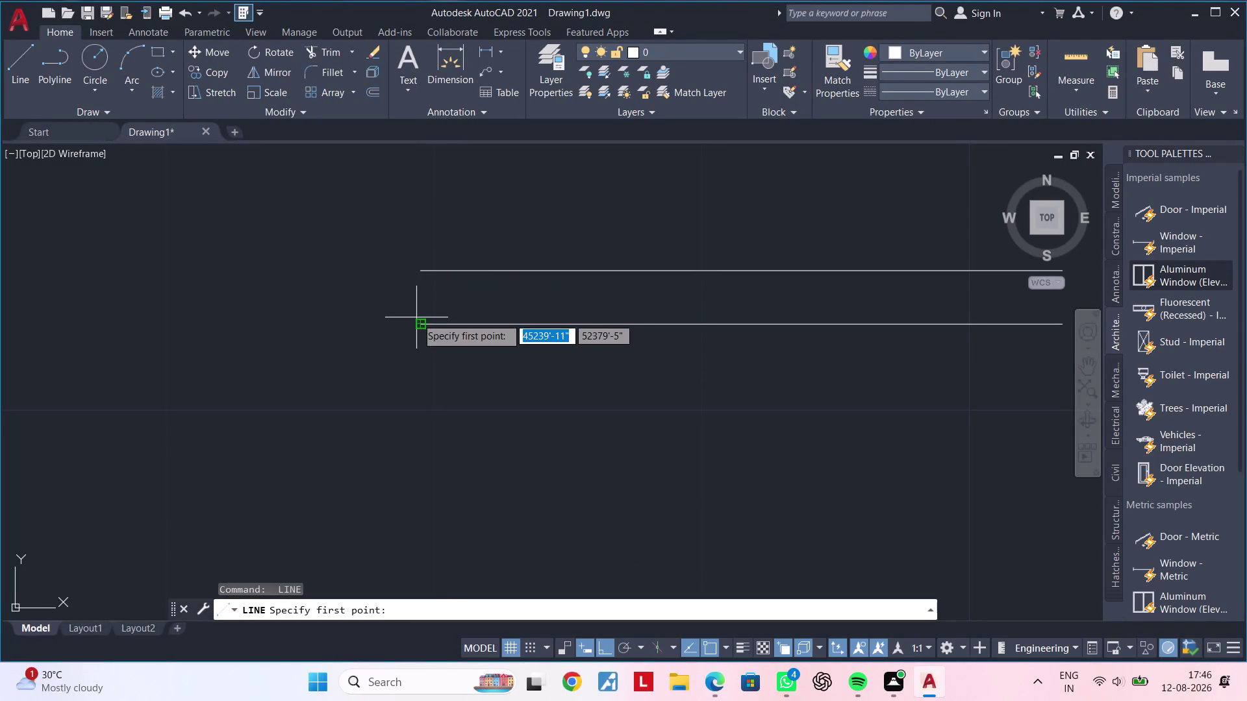
click(419, 324)
key(Escape)
key(Escape)
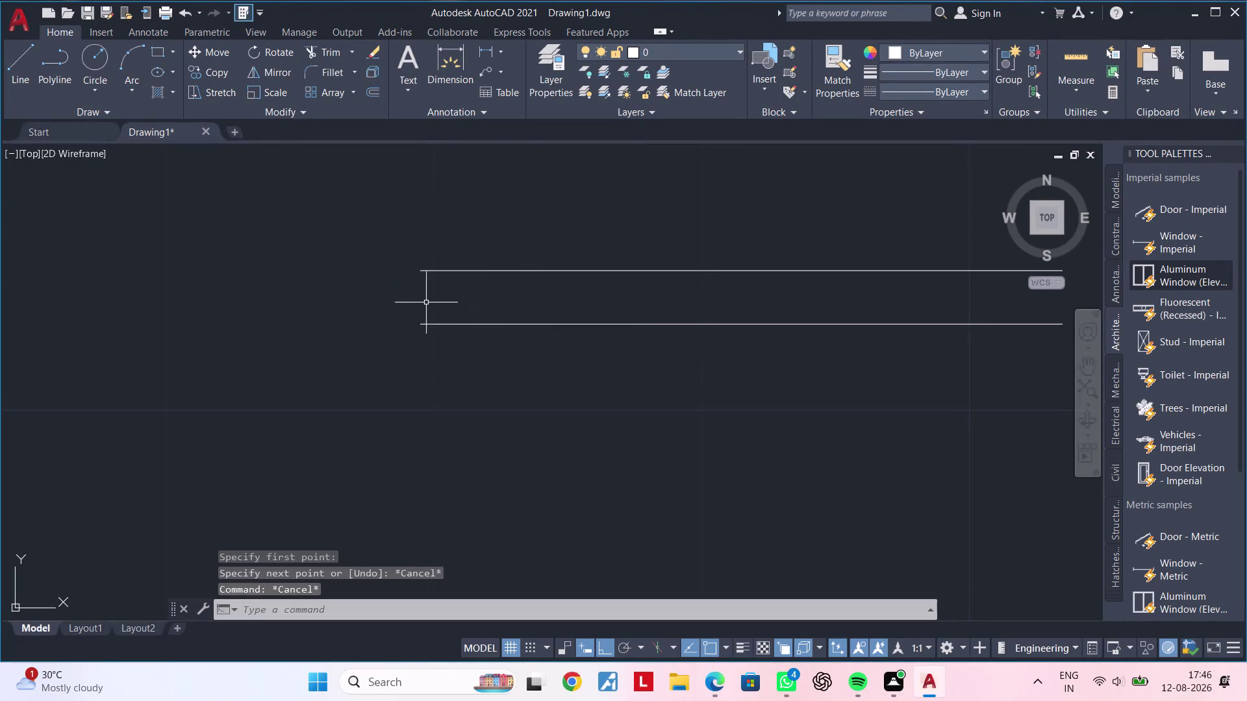
Try a circle at the upper left end, then sketch a vertical line there.
key(c)
key(space)
click(419, 322)
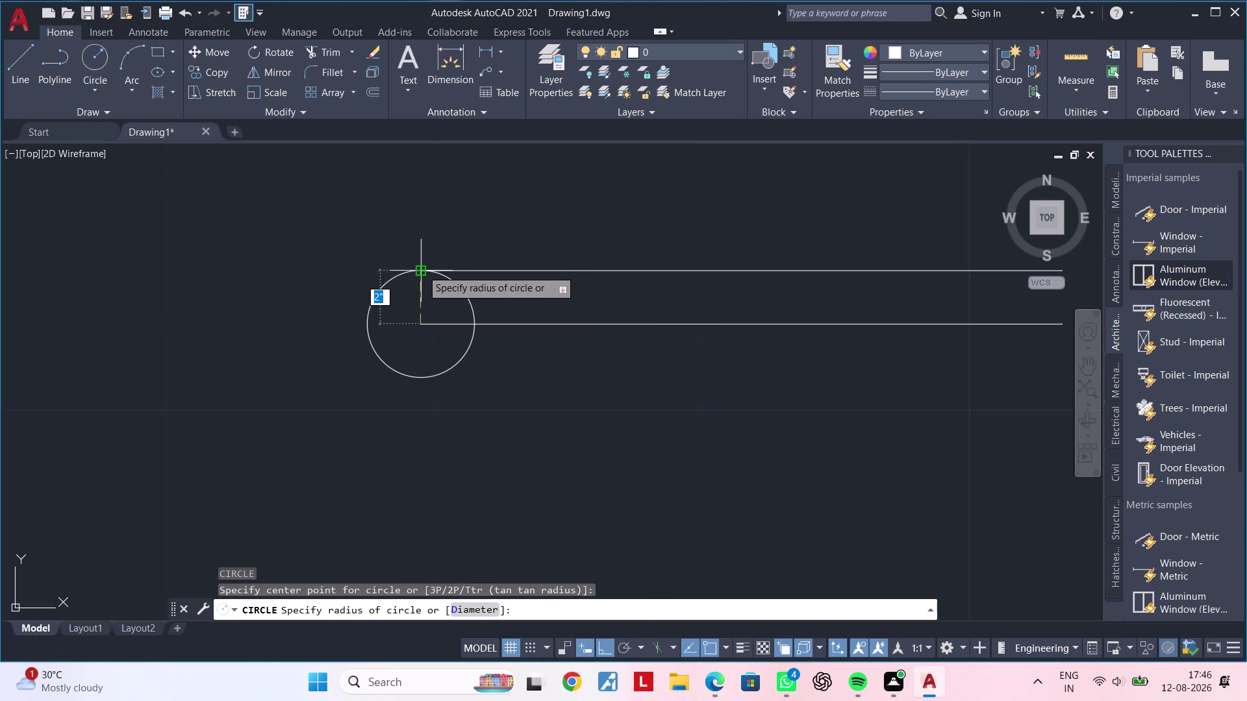
key(Escape)
key(Escape)
key(l)
key(space)
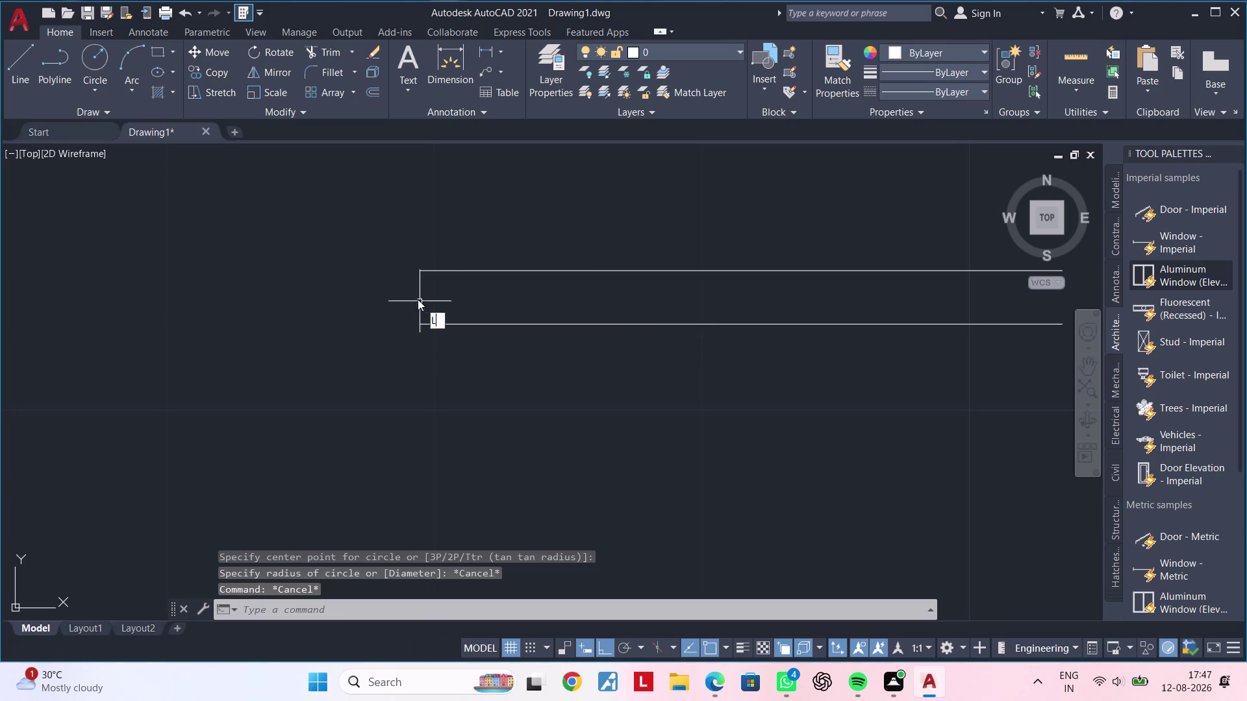
click(420, 322)
click(421, 270)
key(Escape)
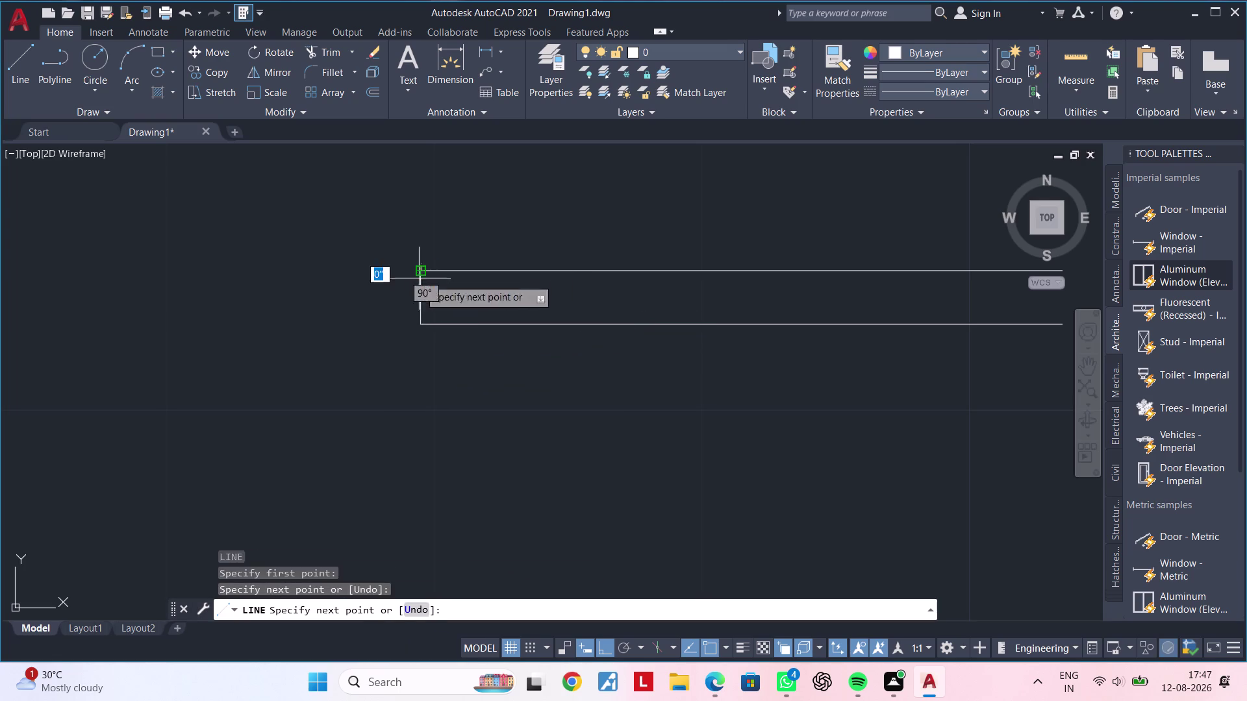
key(Escape)
Draw a circle touching both lines at the left end and trim it to a semicircle.
text(C)
key(space)
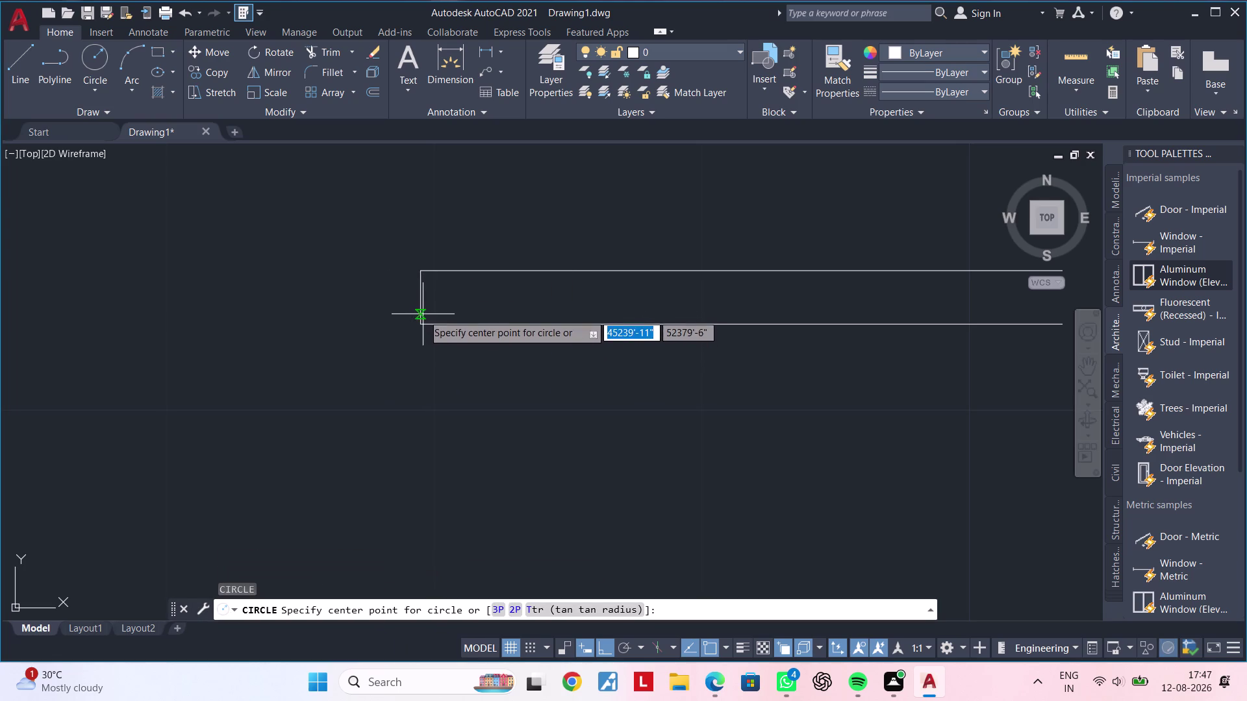
click(422, 299)
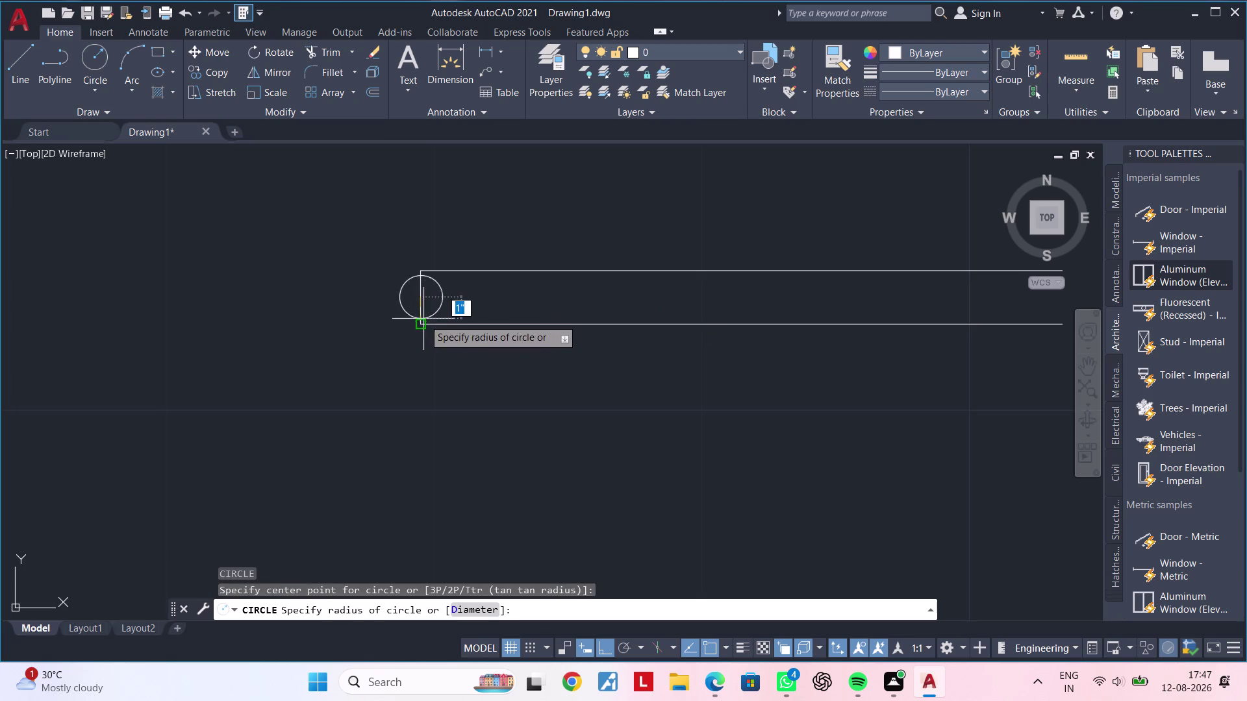
click(421, 324)
key(Escape)
key(Escape)
key(t)
key(r)
key(space)
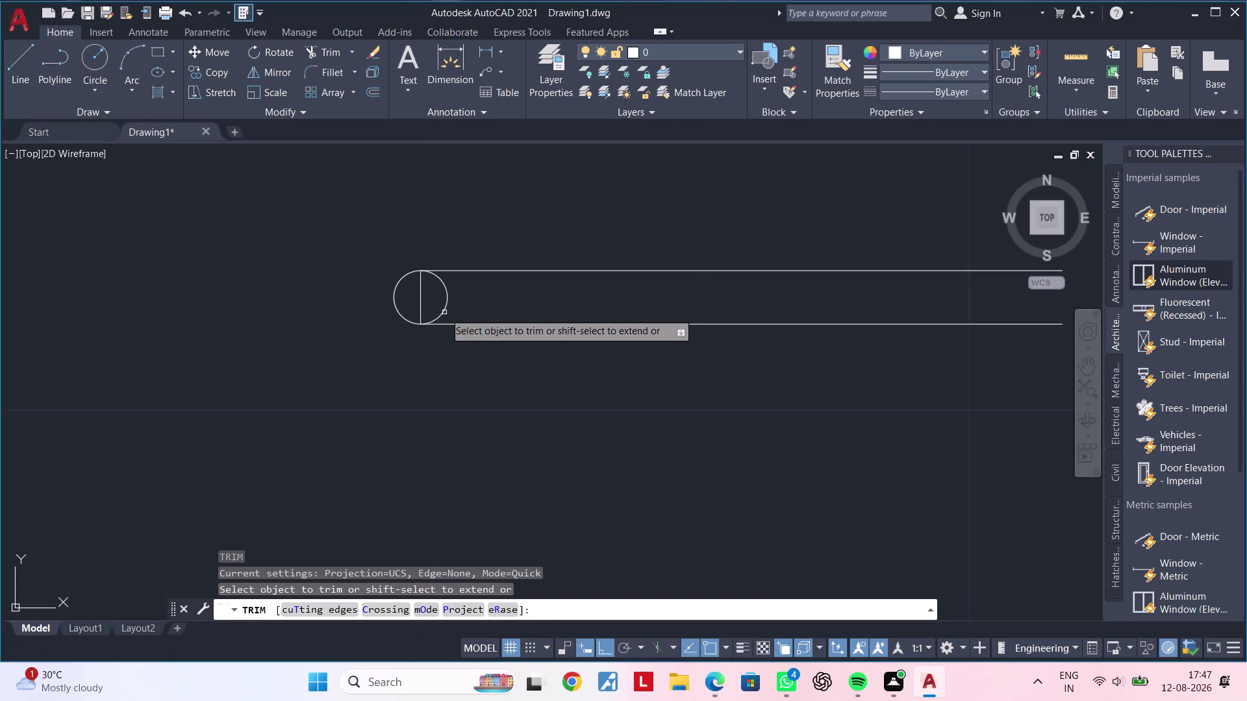
click(444, 305)
click(421, 301)
key(Escape)
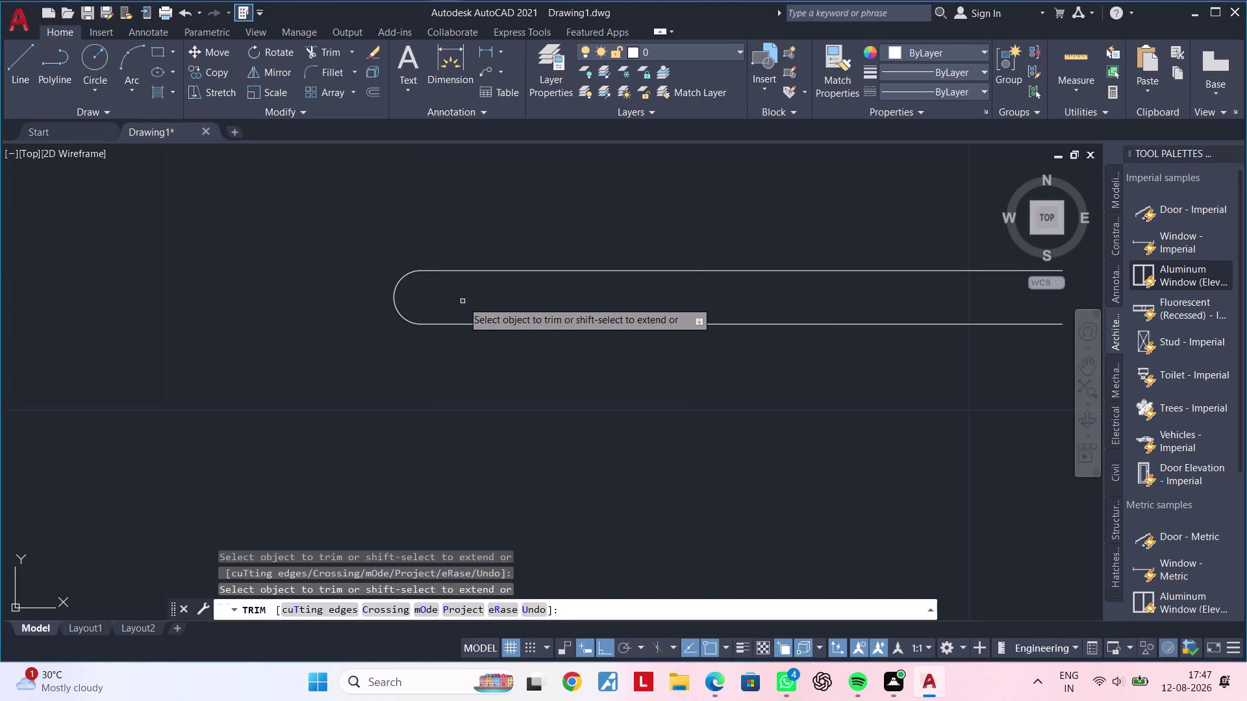
Check the left arc's properties and pan over to the right end of the lines.
middle_drag(430, 316, 403, 319)
key(Escape)
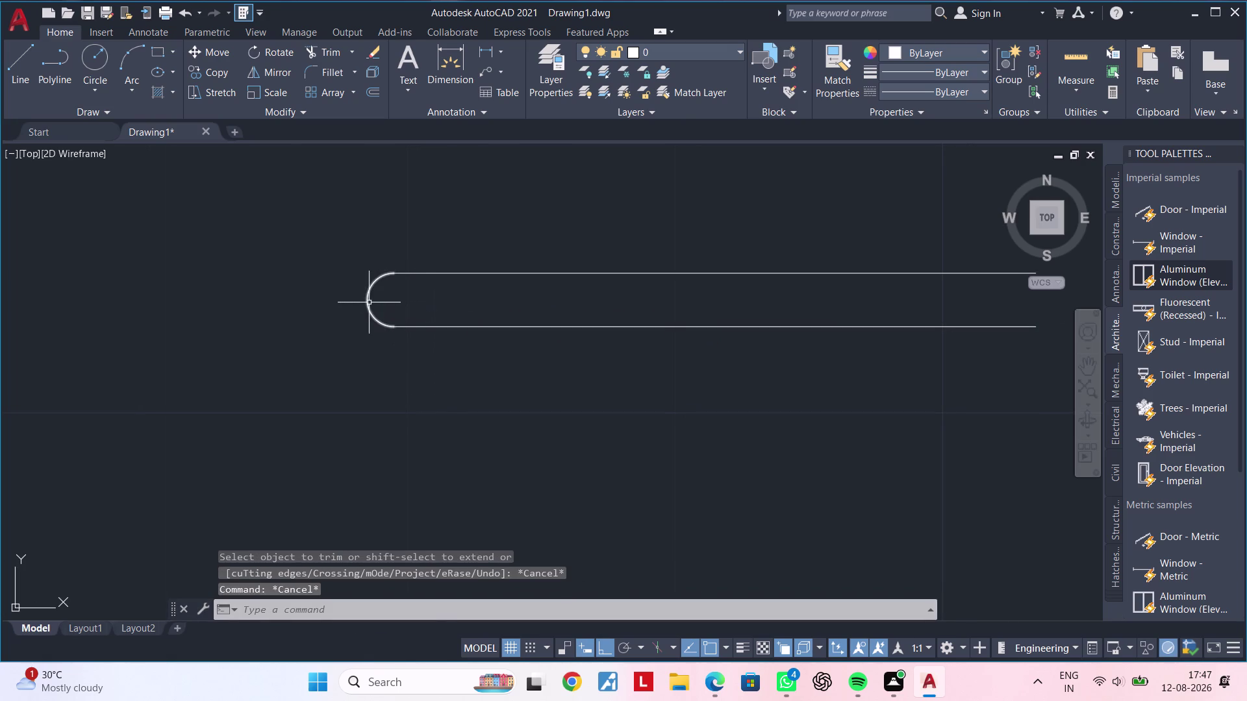
double_click(368, 303)
middle_drag(557, 357, 424, 371)
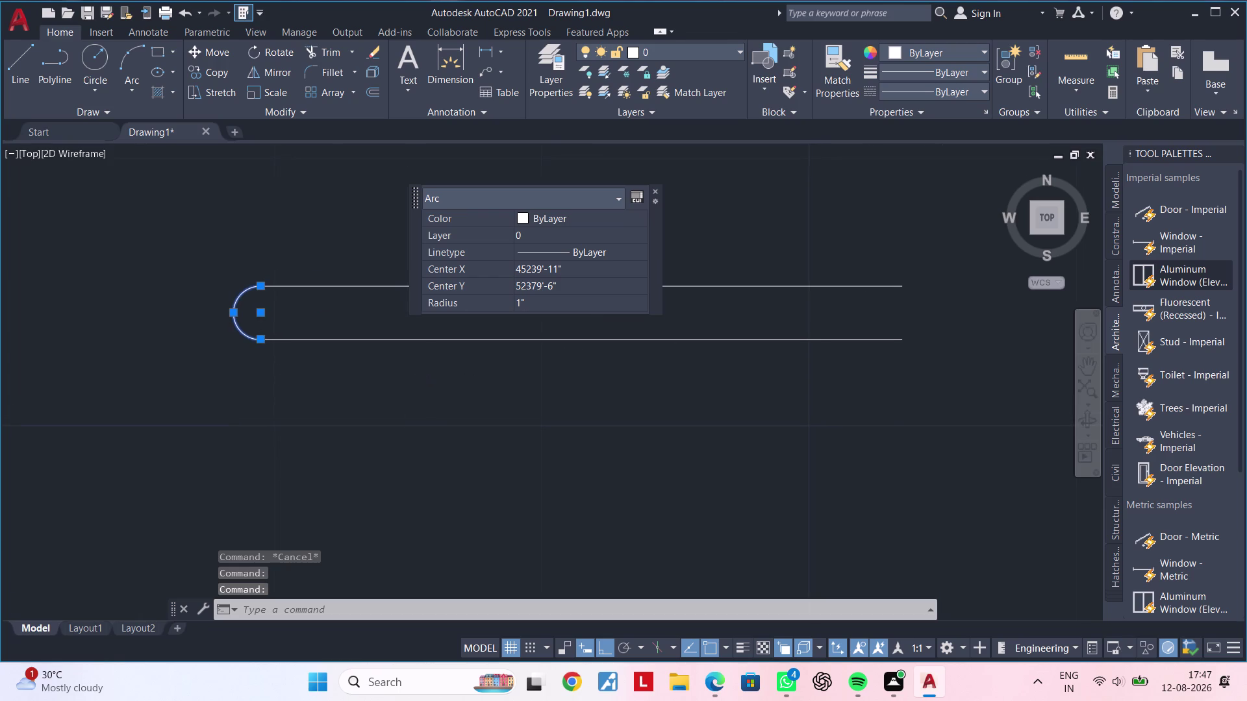
key(Escape)
key(Escape)
key(Escape)
middle_drag(495, 362, 389, 390)
key(Escape)
key(Escape)
scroll(down, 3)
middle_drag(661, 395, 500, 388)
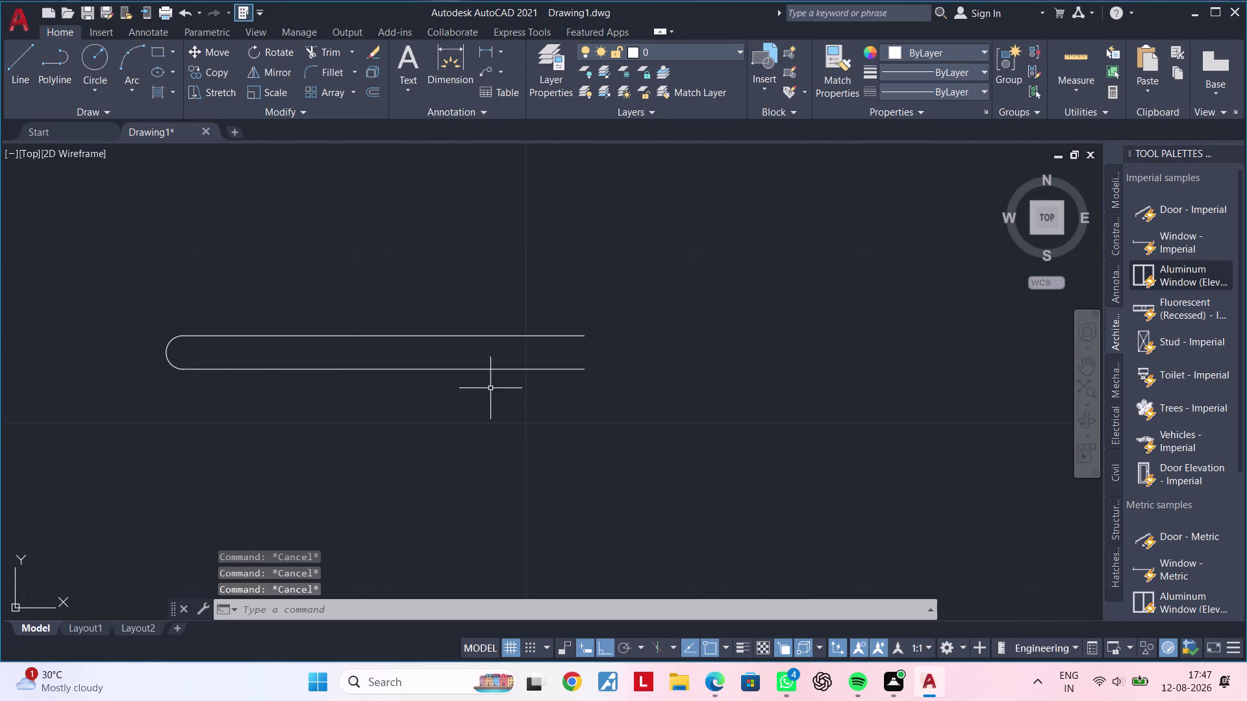
Draw a vertical line closing the right ends of the two lines.
key(l)
key(space)
click(585, 339)
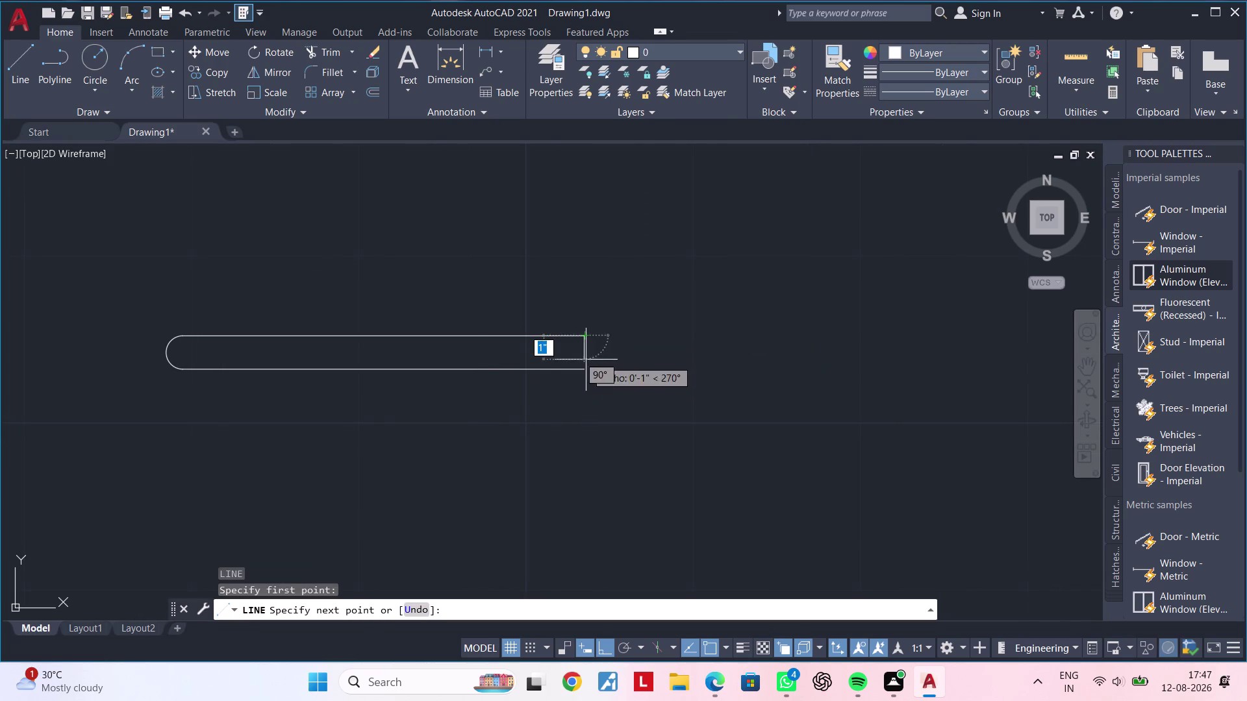
click(580, 369)
key(Escape)
middle_drag(590, 351, 592, 330)
key(Escape)
scroll(up, 3)
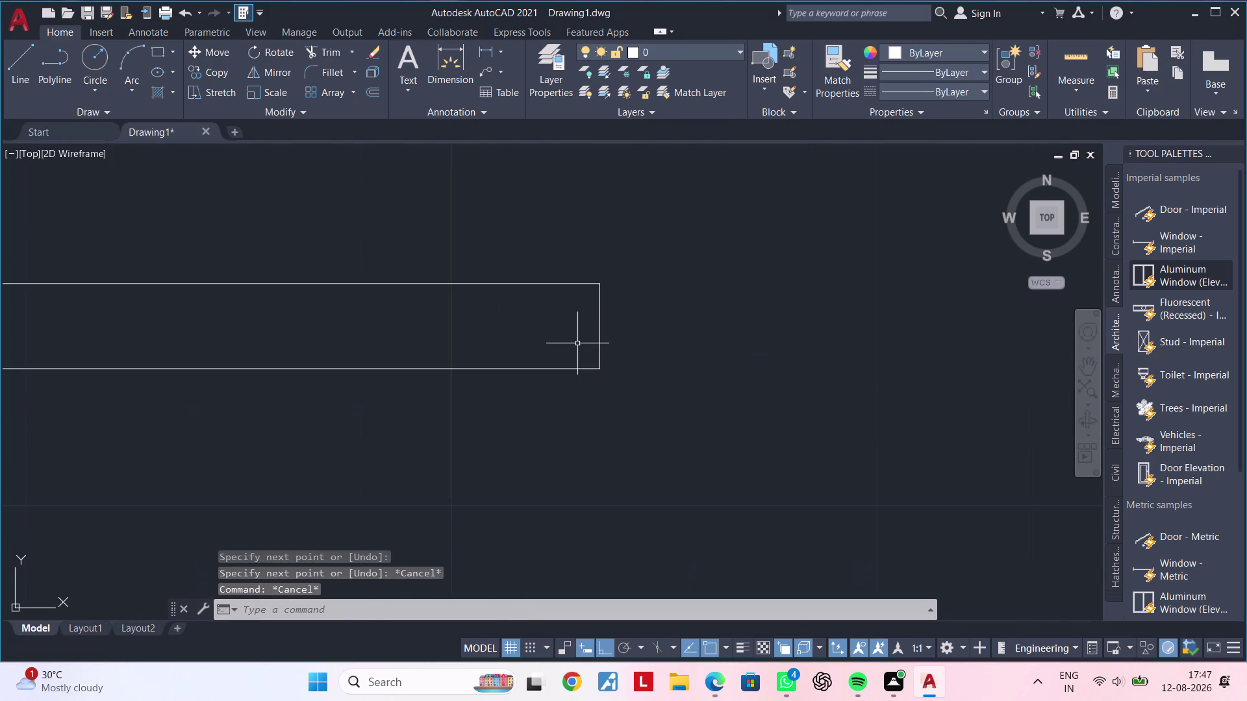
Draw a circle at the right end and trim its inner half and the vertical line.
text(C)
key(space)
click(602, 322)
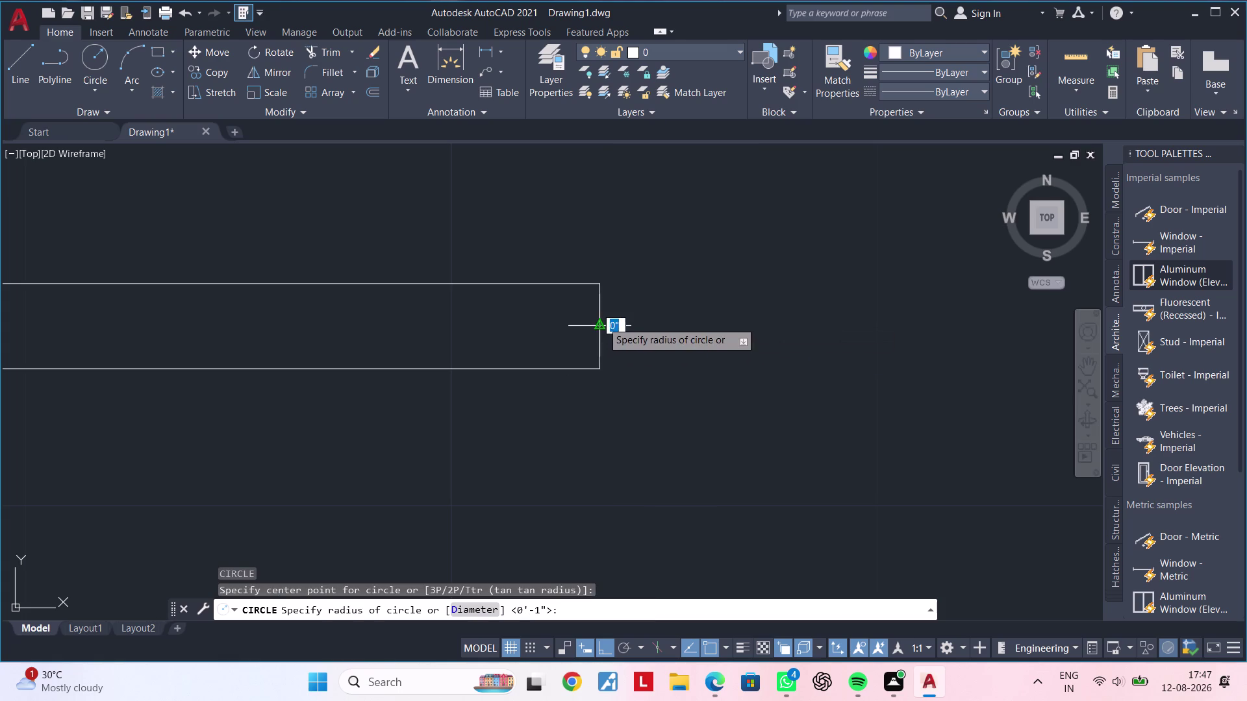
click(598, 365)
key(Escape)
key(Escape)
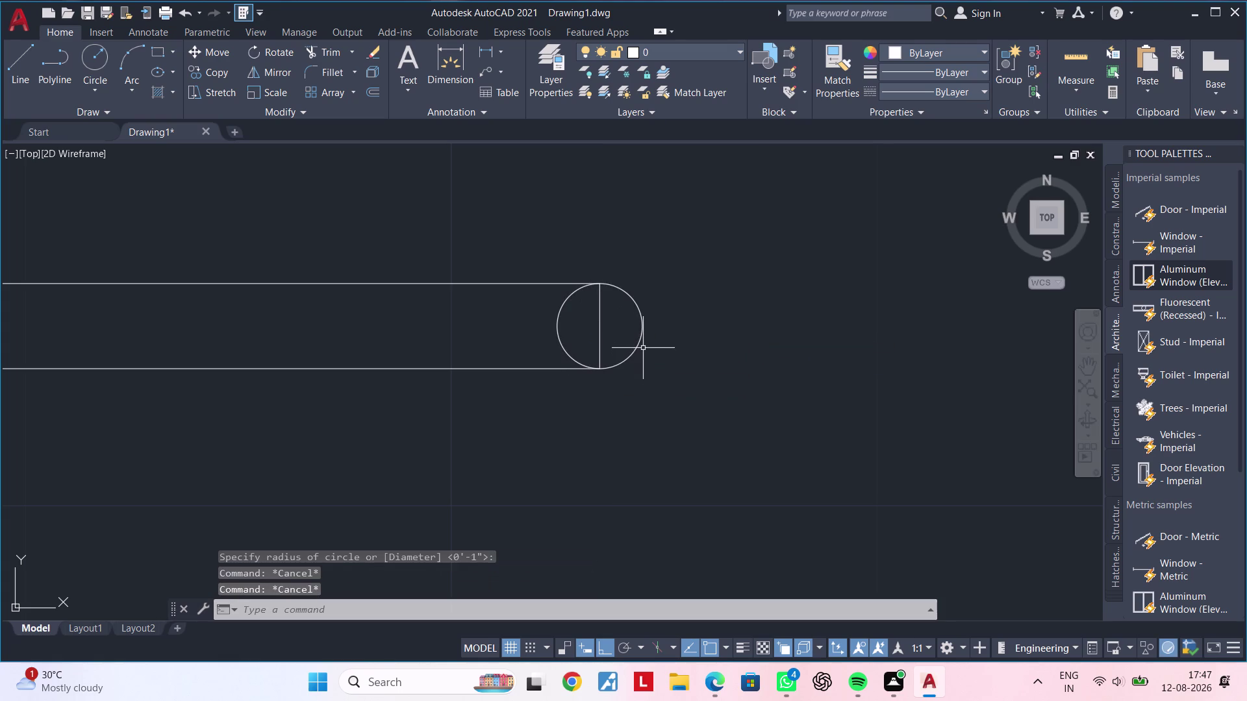
key(t)
key(r)
key(space)
drag(613, 333, 554, 335)
click(554, 334)
key(Escape)
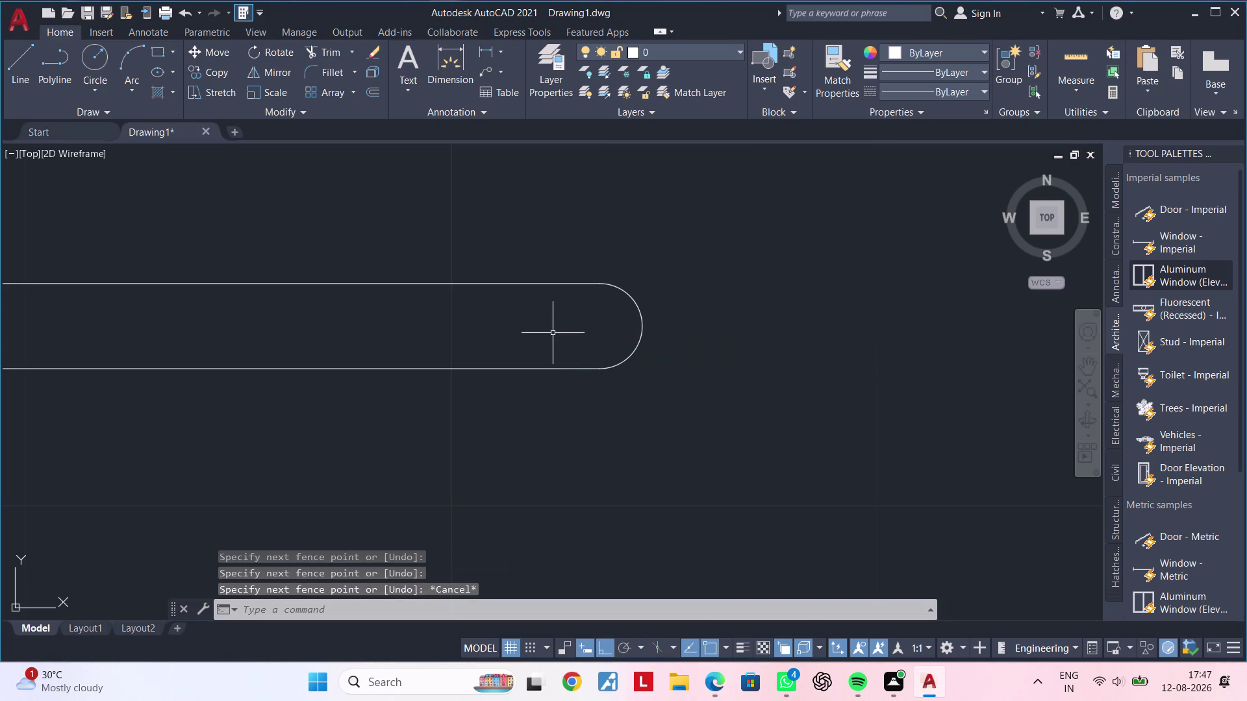
Pan to bring the whole rounded-end slot into view.
click(540, 330)
scroll(down, 3)
key(Escape)
key(Escape)
middle_drag(393, 402, 521, 399)
key(Escape)
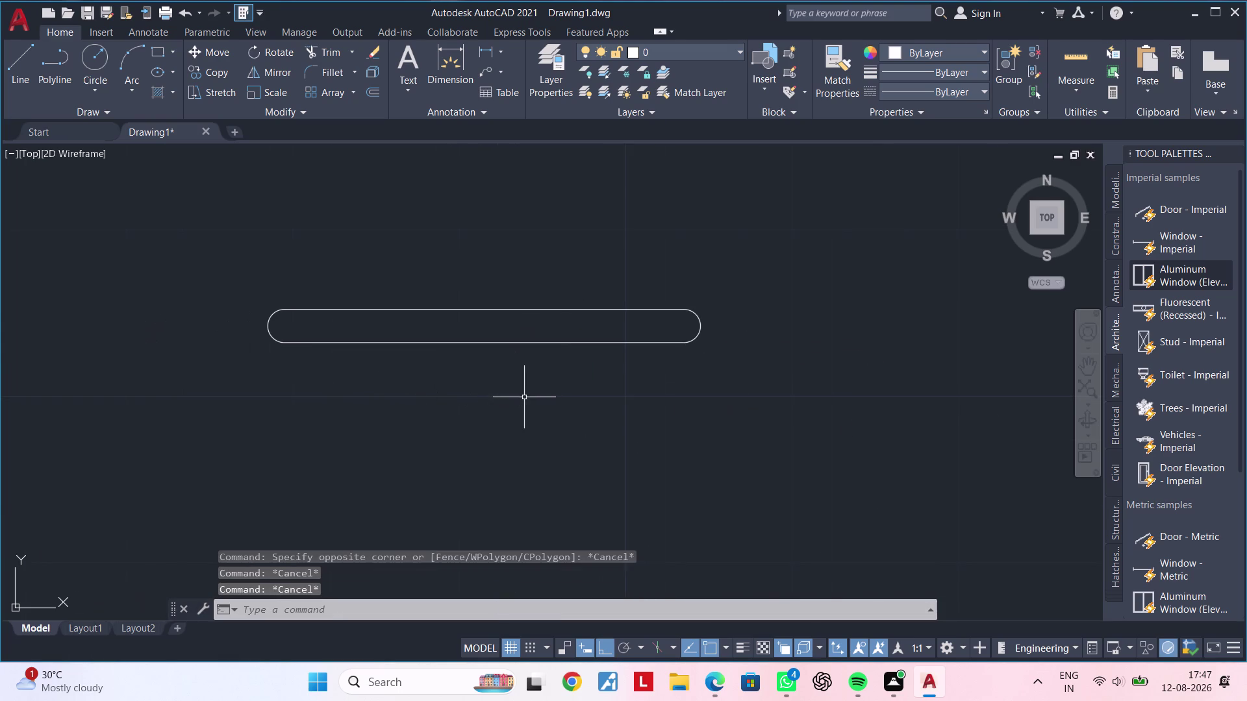
key(Escape)
click(797, 288)
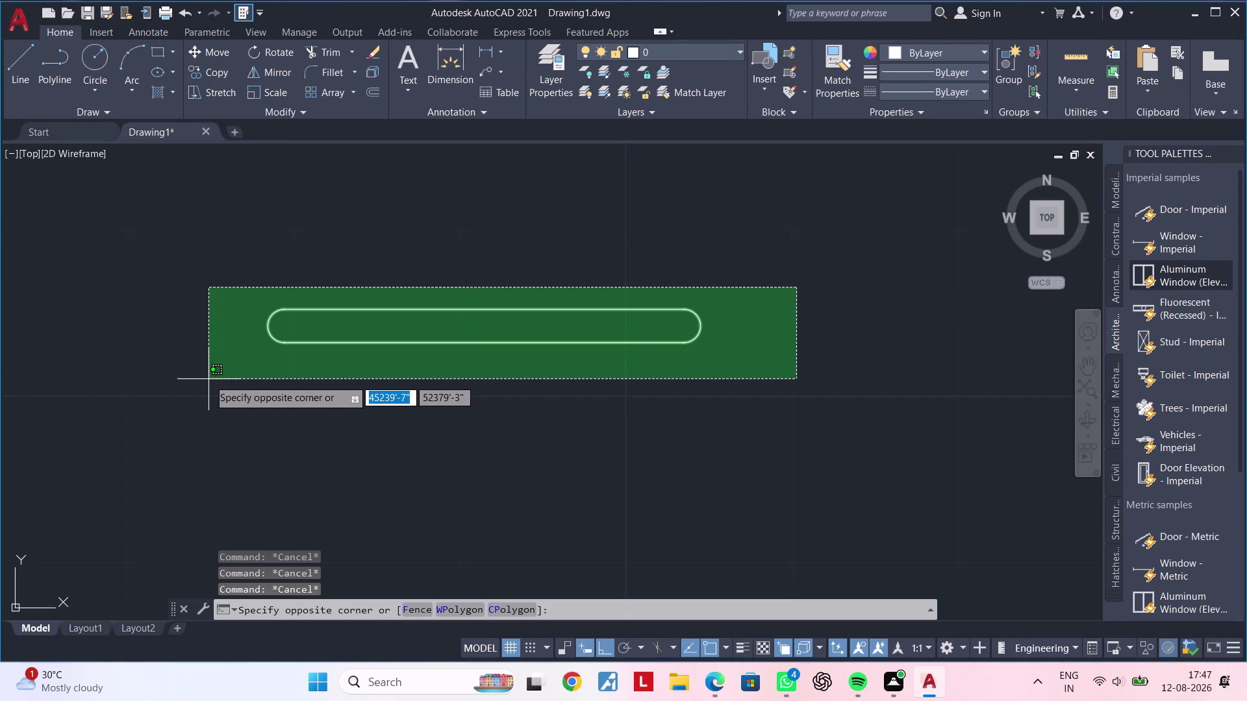
Erase both rounded-end arcs of the slot.
scroll(down, 3)
scroll(down, 3)
scroll(down, 3)
scroll(up, 3)
middle_drag(432, 402, 510, 415)
key(Escape)
key(Escape)
middle_drag(459, 391, 523, 404)
key(Escape)
scroll(up, 3)
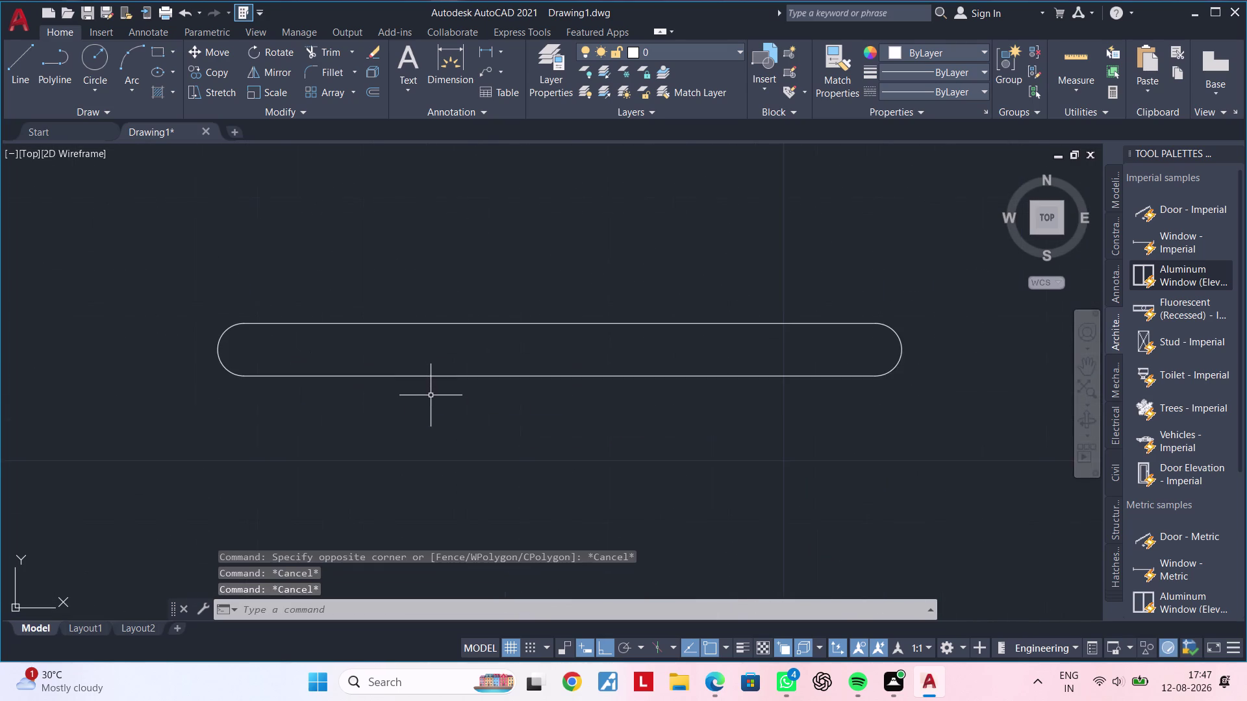
middle_drag(417, 411, 412, 418)
key(Escape)
key(Escape)
key(Escape)
key(Escape)
key(Escape)
key(Escape)
key(Escape)
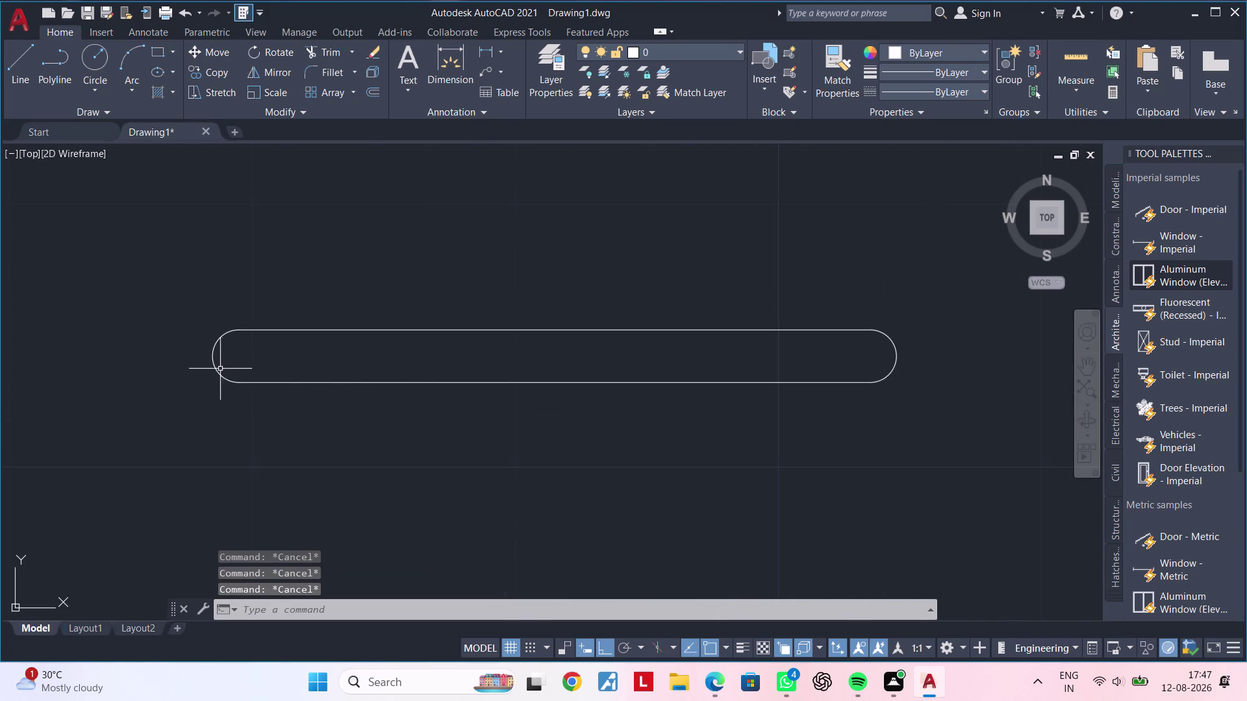
click(217, 369)
click(893, 354)
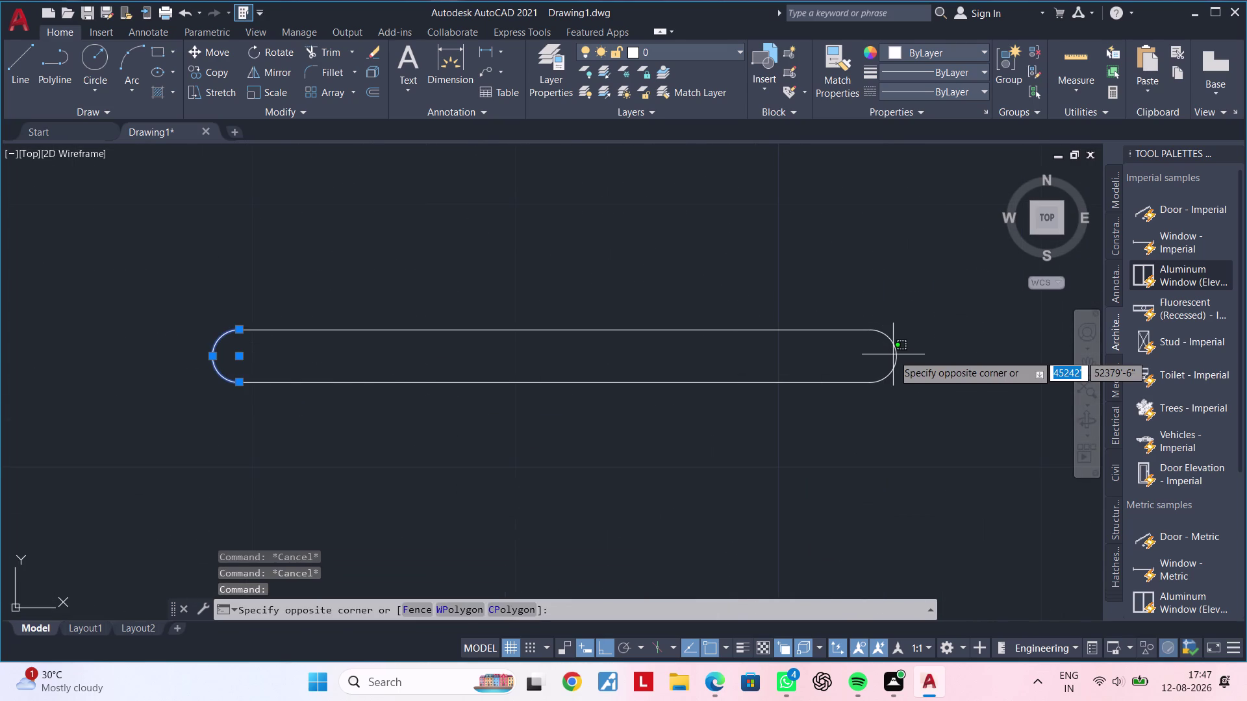
click(895, 355)
click(894, 354)
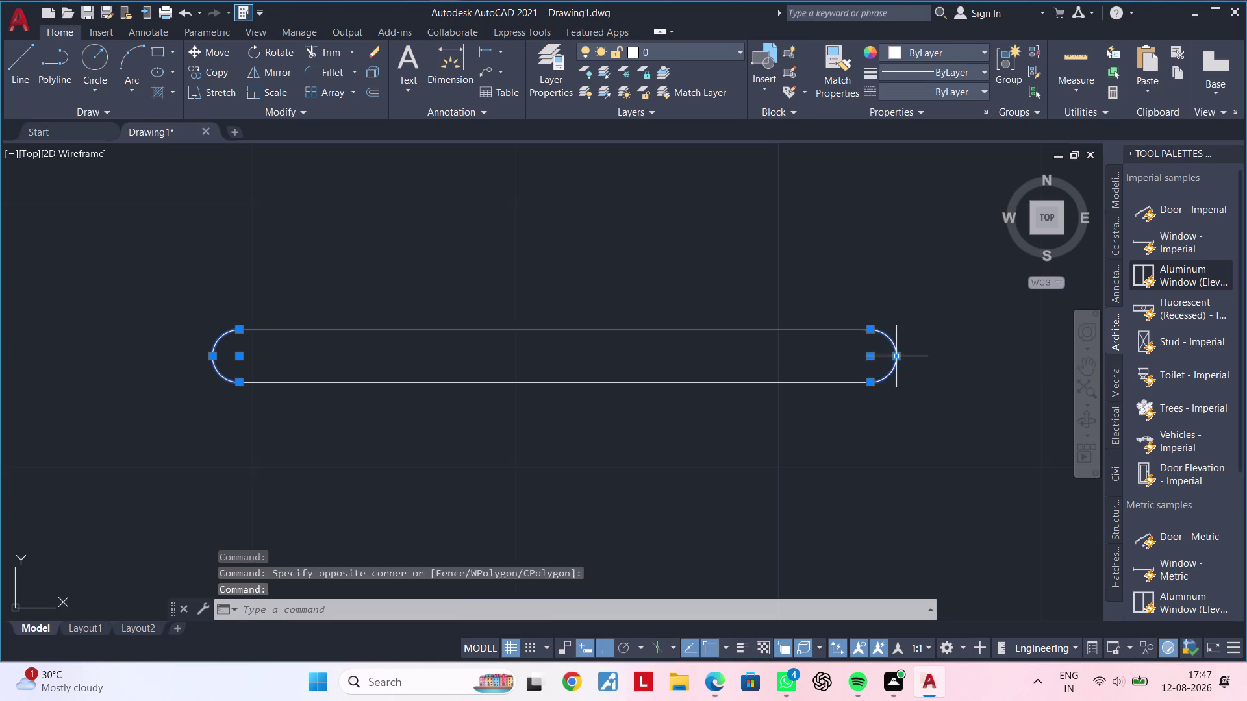
key(Delete)
Offset the slot's bottom line 1" upward with OF.
middle_drag(560, 398, 572, 392)
key(Escape)
key(Escape)
key(Escape)
key(Escape)
key(Escape)
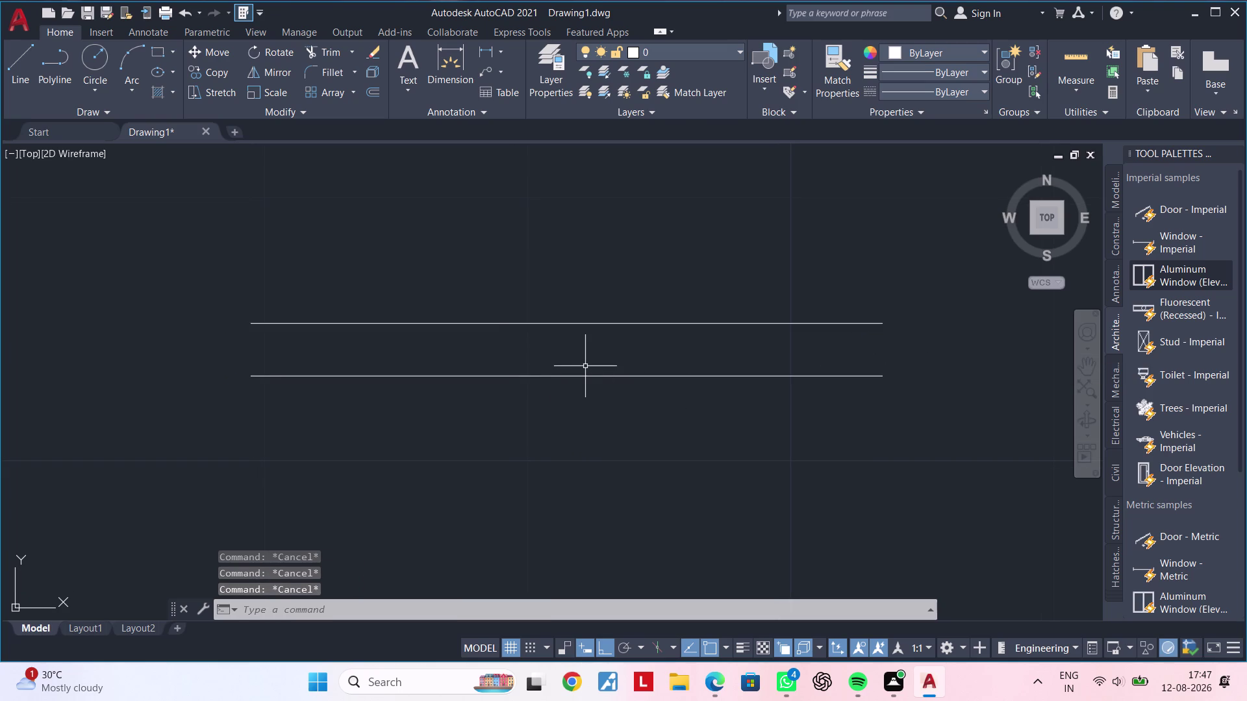
key(Escape)
key(Escape)
click(571, 375)
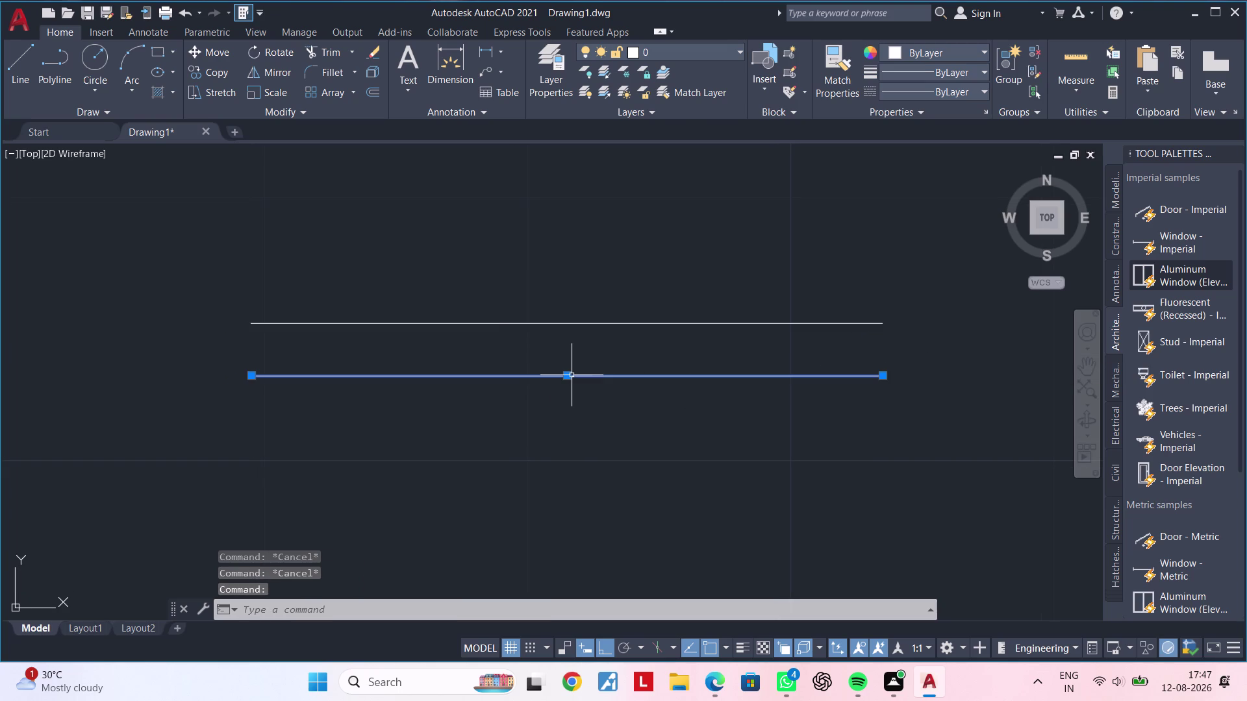
text(OF)
key(space)
text(1)
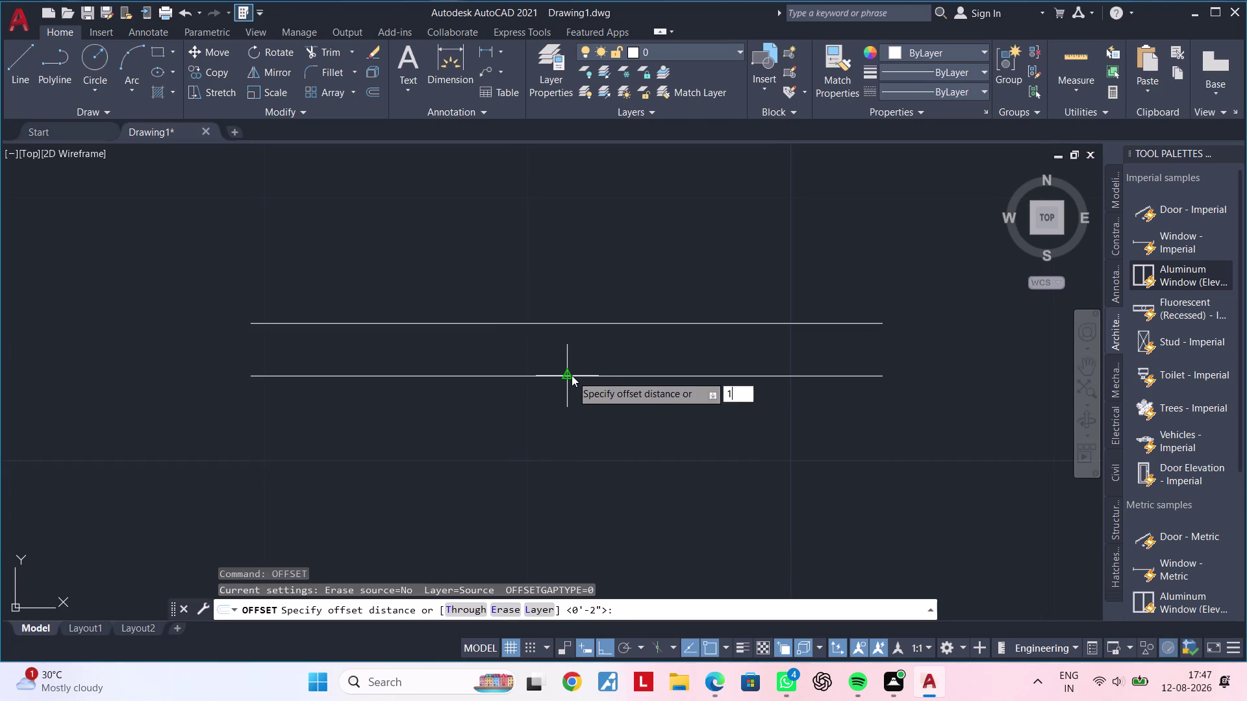
text(")
key(Return)
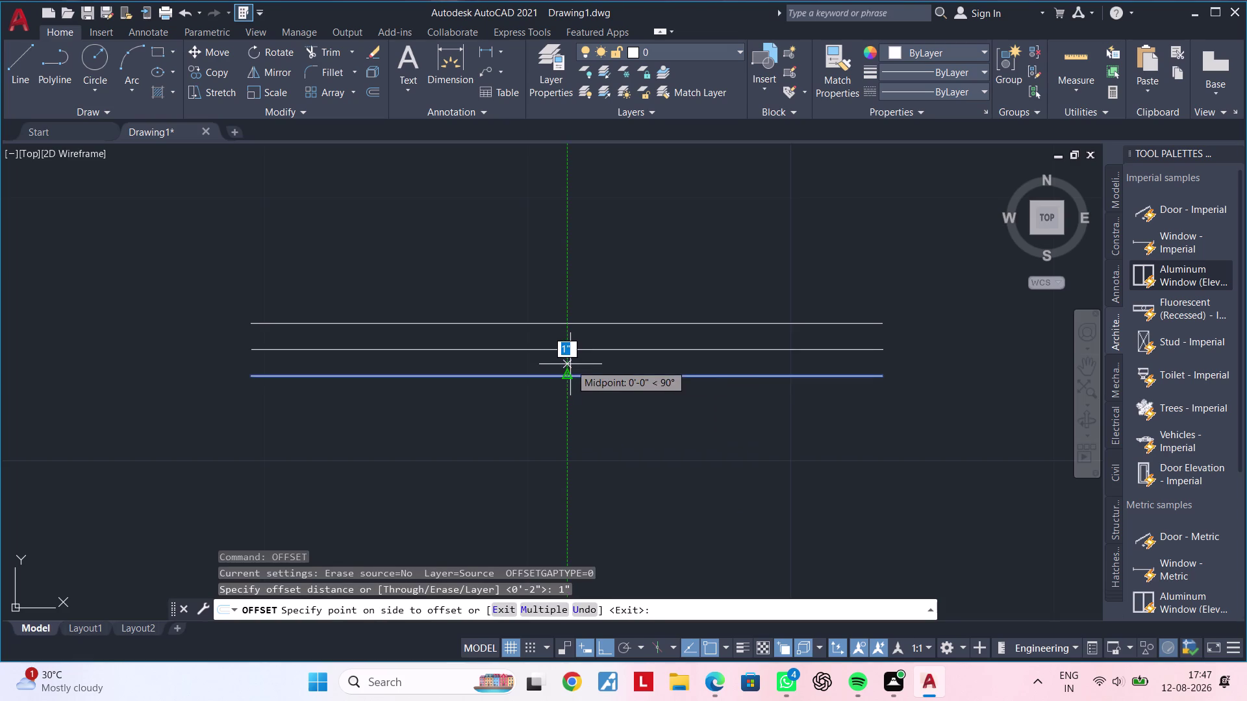
double_click(570, 364)
key(Escape)
Erase the original bottom line and draw a left-end vertical line and circle.
click(570, 374)
key(Delete)
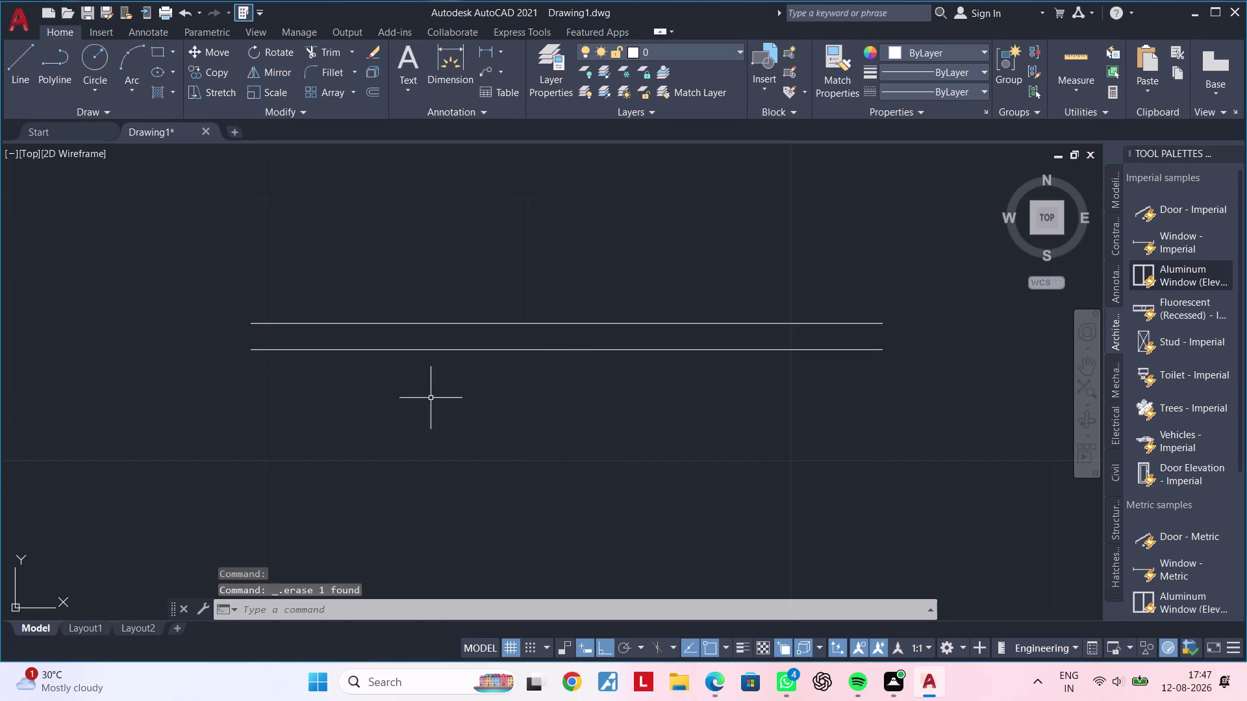
middle_drag(415, 405, 556, 426)
key(Escape)
key(Escape)
key(Escape)
key(l)
key(space)
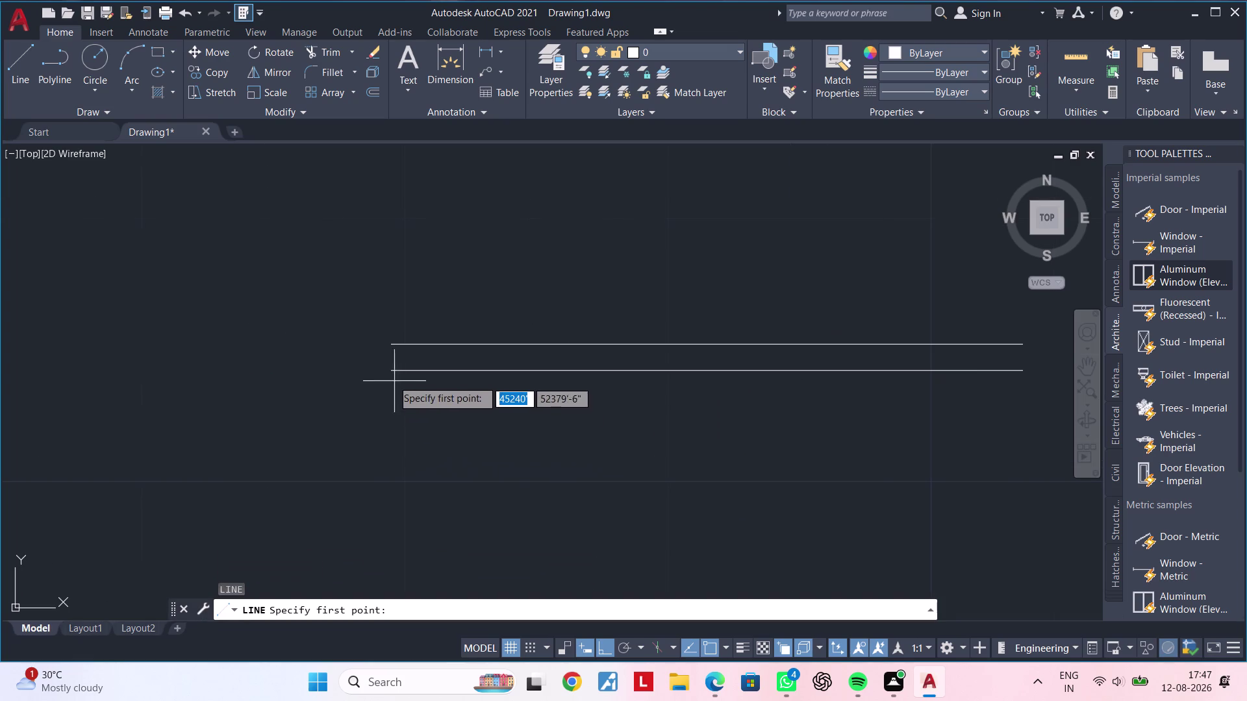
click(389, 370)
click(394, 347)
key(Escape)
key(Escape)
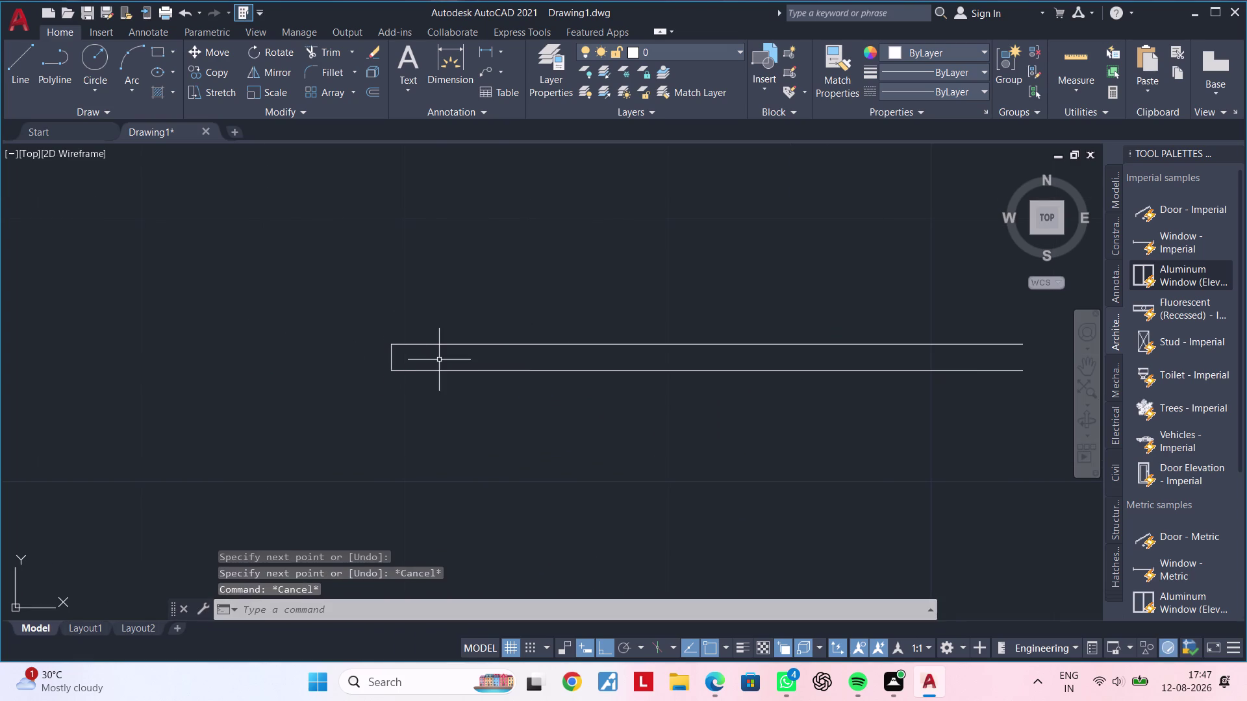
key(c)
key(space)
click(387, 370)
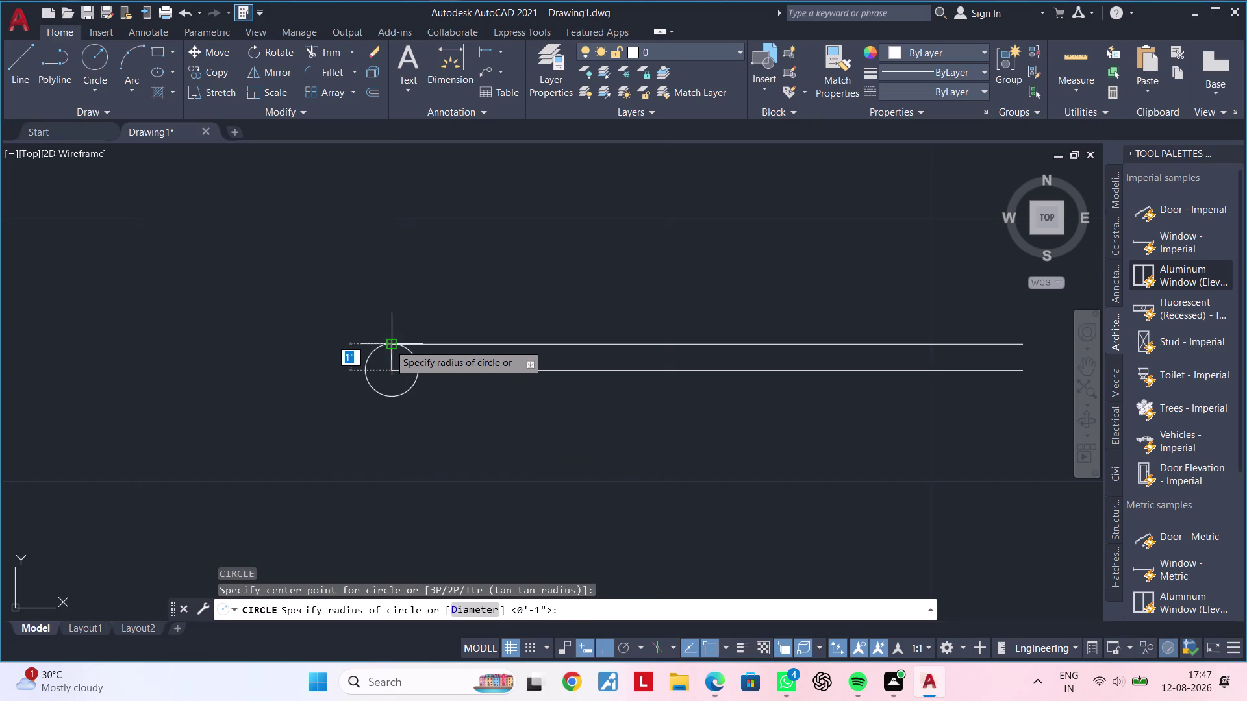
key(Escape)
scroll(up, 3)
key(space)
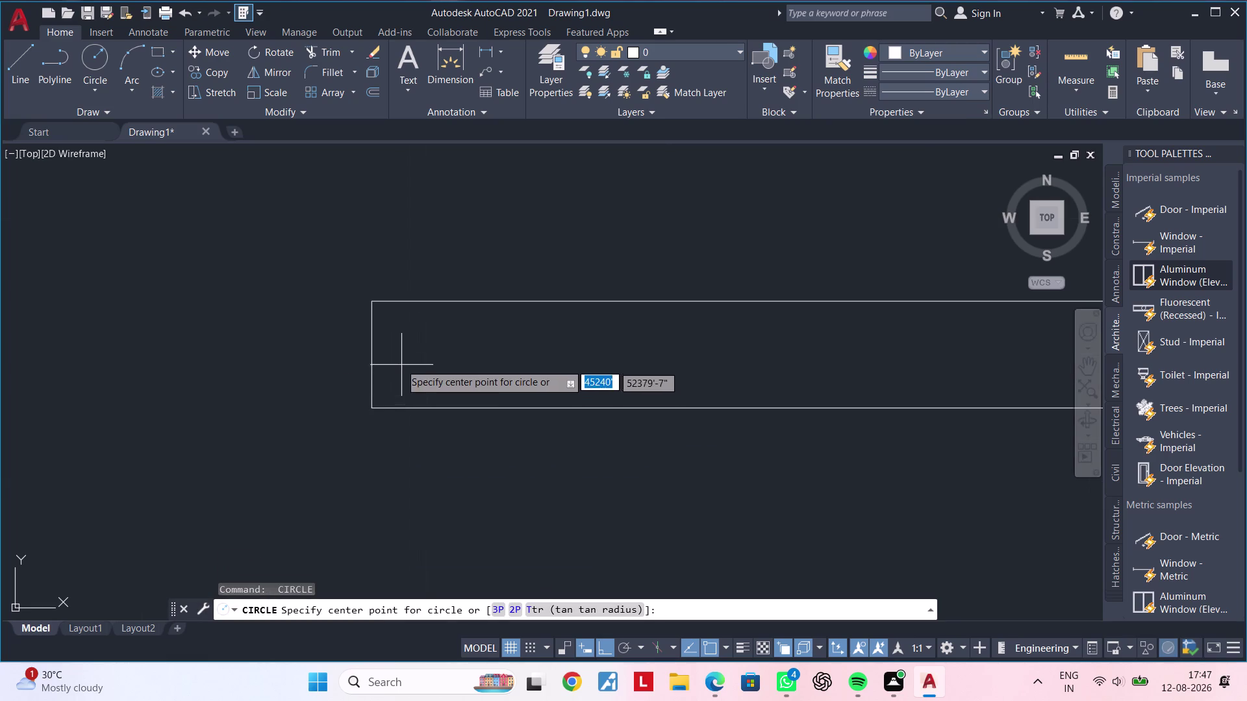
click(373, 352)
click(371, 408)
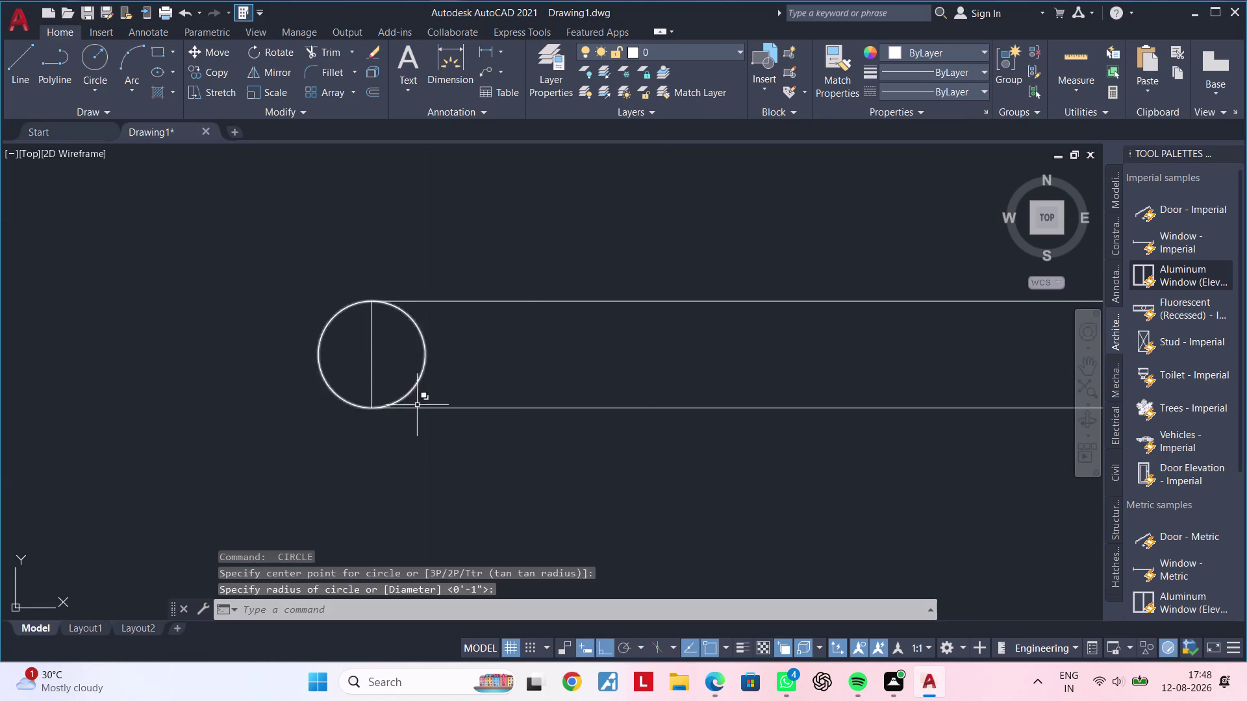
Draw a vertical line and circle at the slot's right end.
scroll(down, 3)
middle_drag(770, 382, 317, 396)
middle_drag(852, 400, 355, 396)
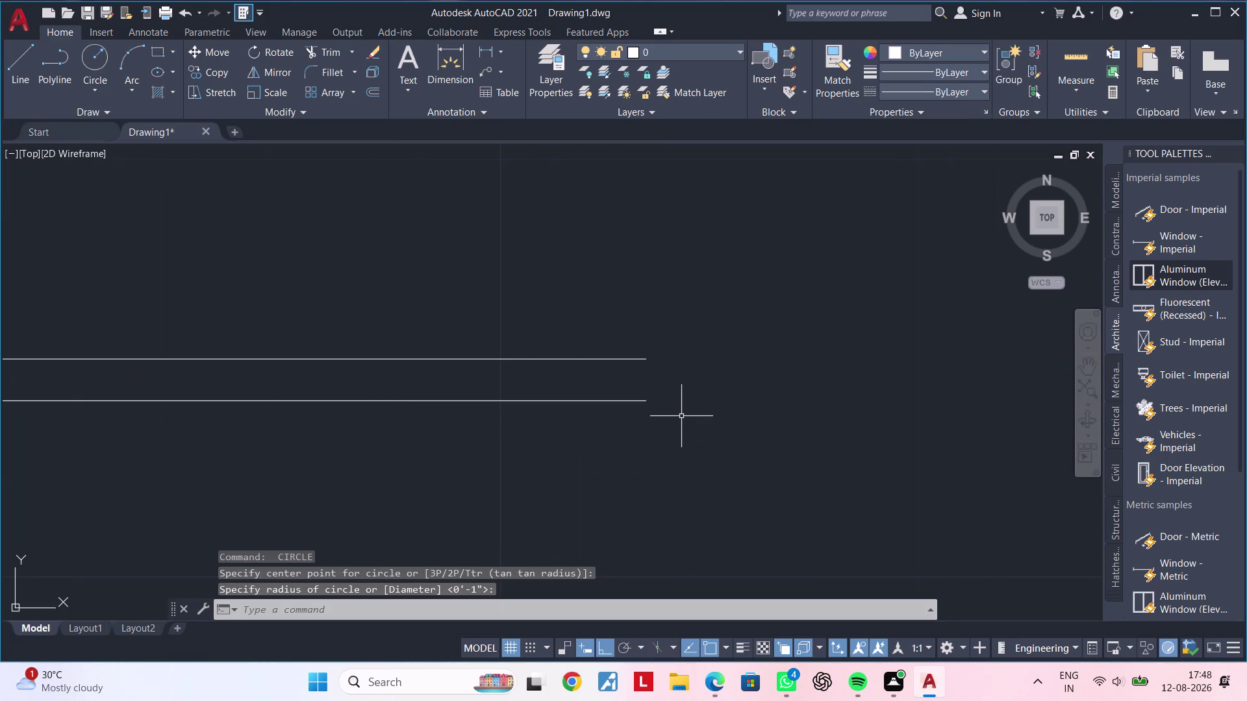
key(l)
key(space)
click(643, 362)
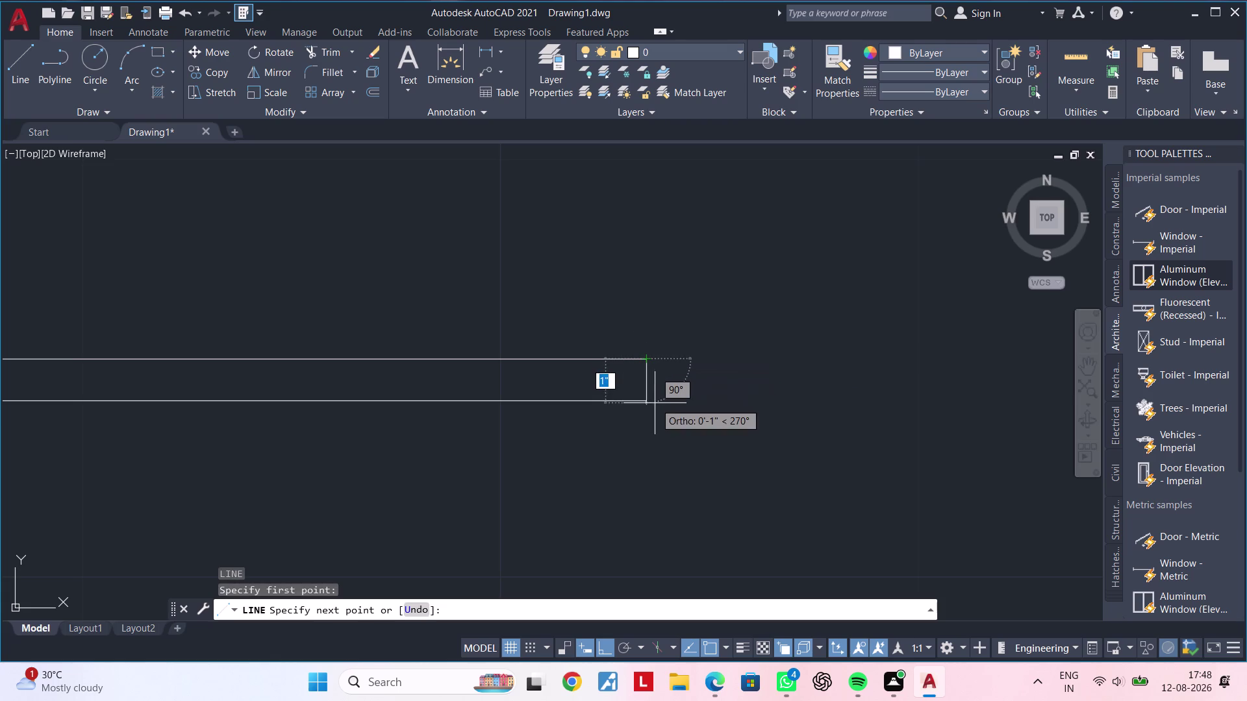
click(647, 404)
key(Escape)
key(Escape)
key(c)
key(space)
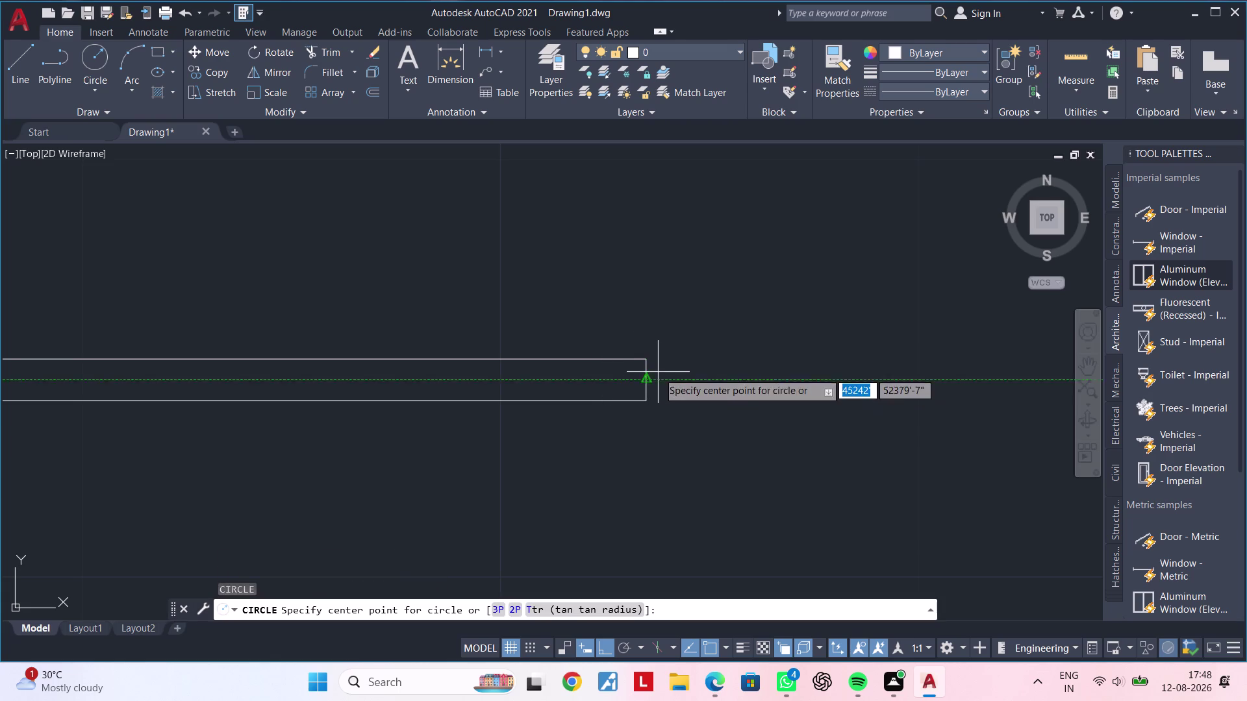
click(643, 380)
click(644, 363)
key(Escape)
key(Escape)
Trim line ends and inner circle halves at both ends, fencing the left end.
middle_drag(704, 410, 724, 414)
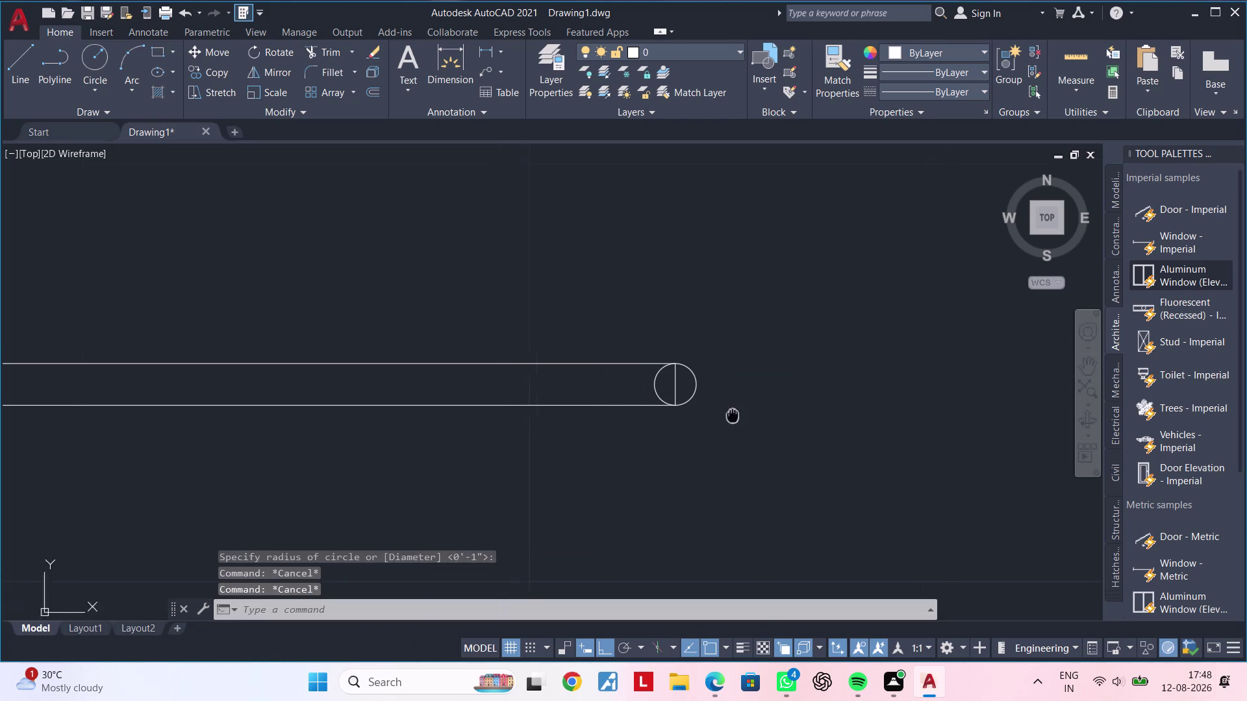
middle_drag(723, 414, 740, 414)
key(Escape)
key(Escape)
text(TR)
key(space)
click(682, 385)
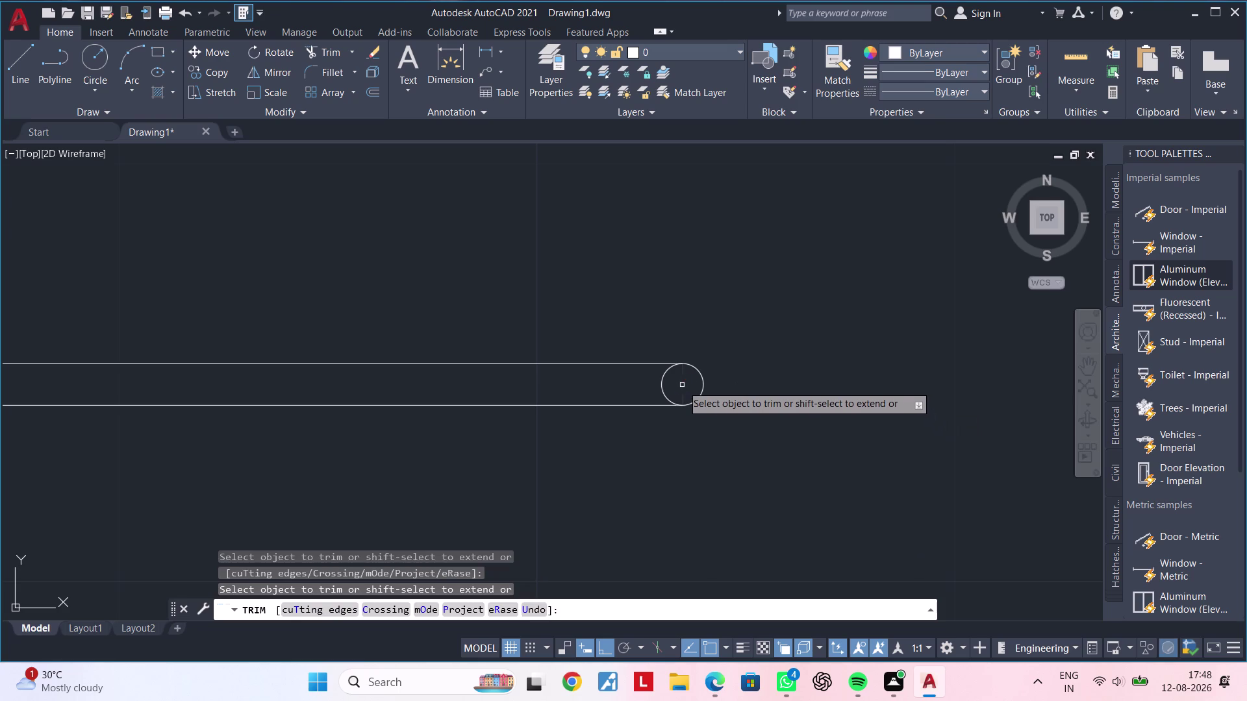
click(661, 386)
middle_drag(538, 399, 724, 394)
scroll(down, 3)
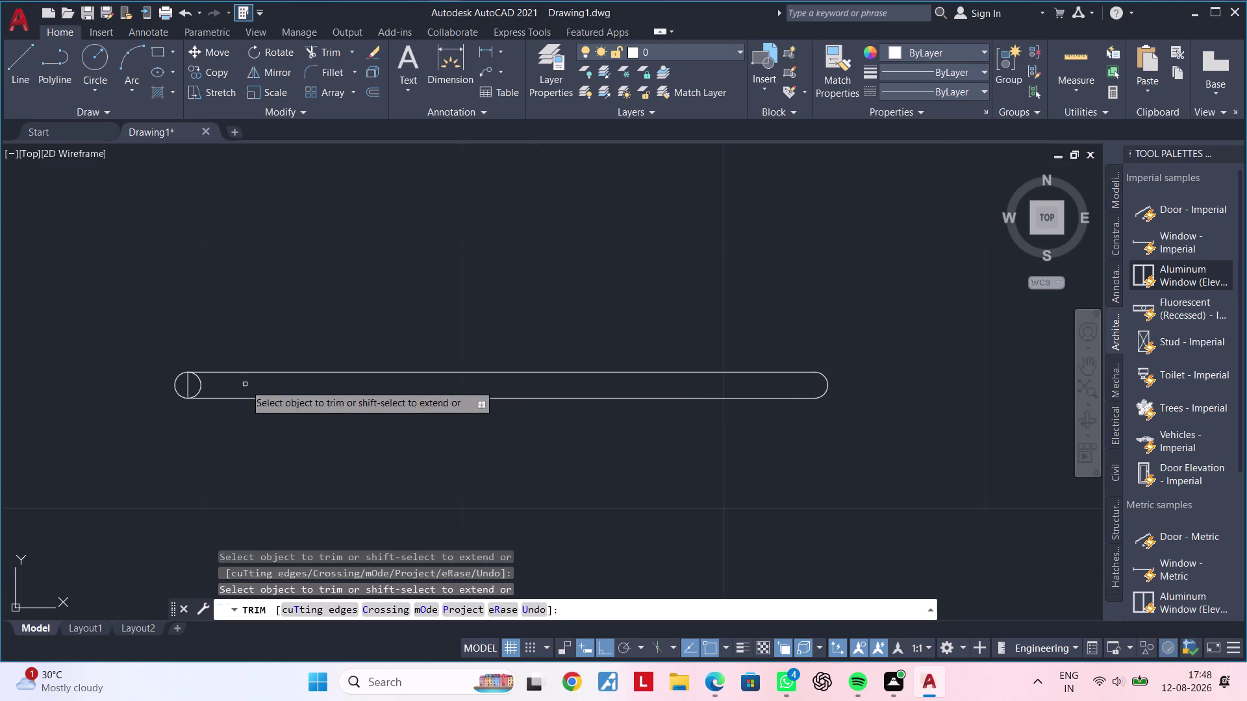
scroll(up, 3)
drag(188, 384, 260, 384)
scroll(down, 3)
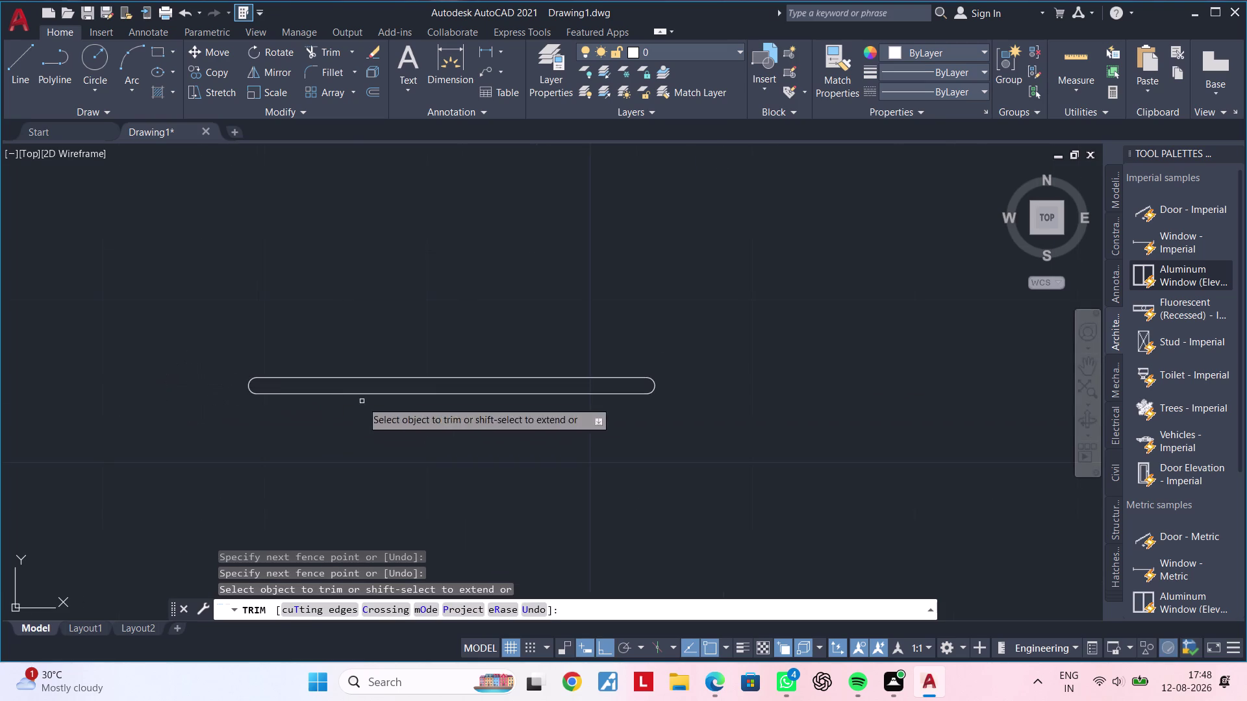
middle_drag(393, 404, 317, 425)
key(Escape)
key(Escape)
middle_drag(302, 441, 388, 405)
key(Escape)
drag(760, 301, 741, 317)
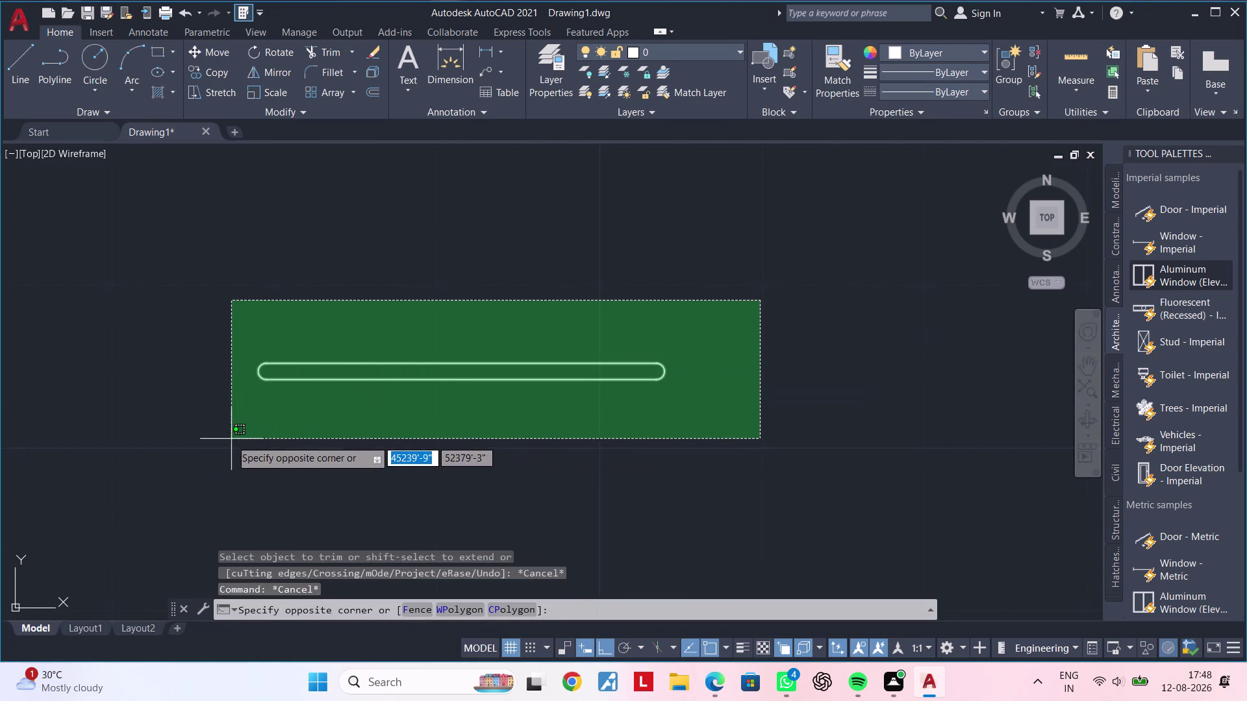
click(230, 440)
key(a)
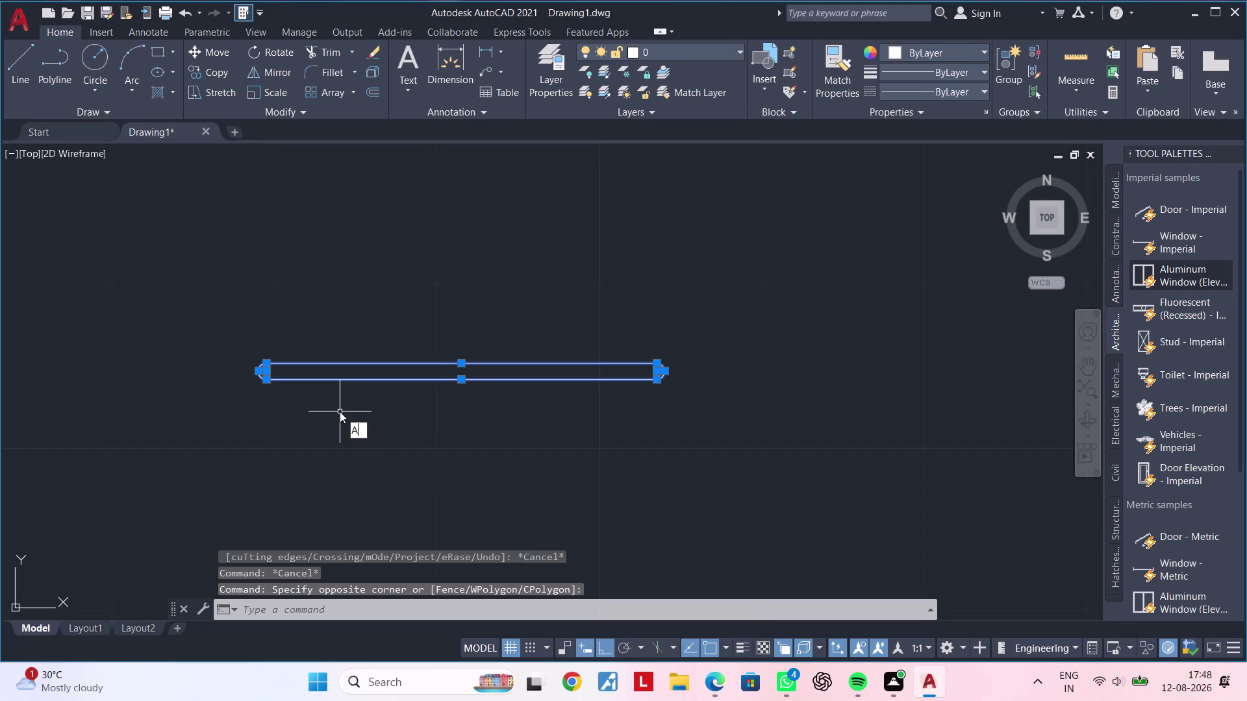
key(r)
key(space)
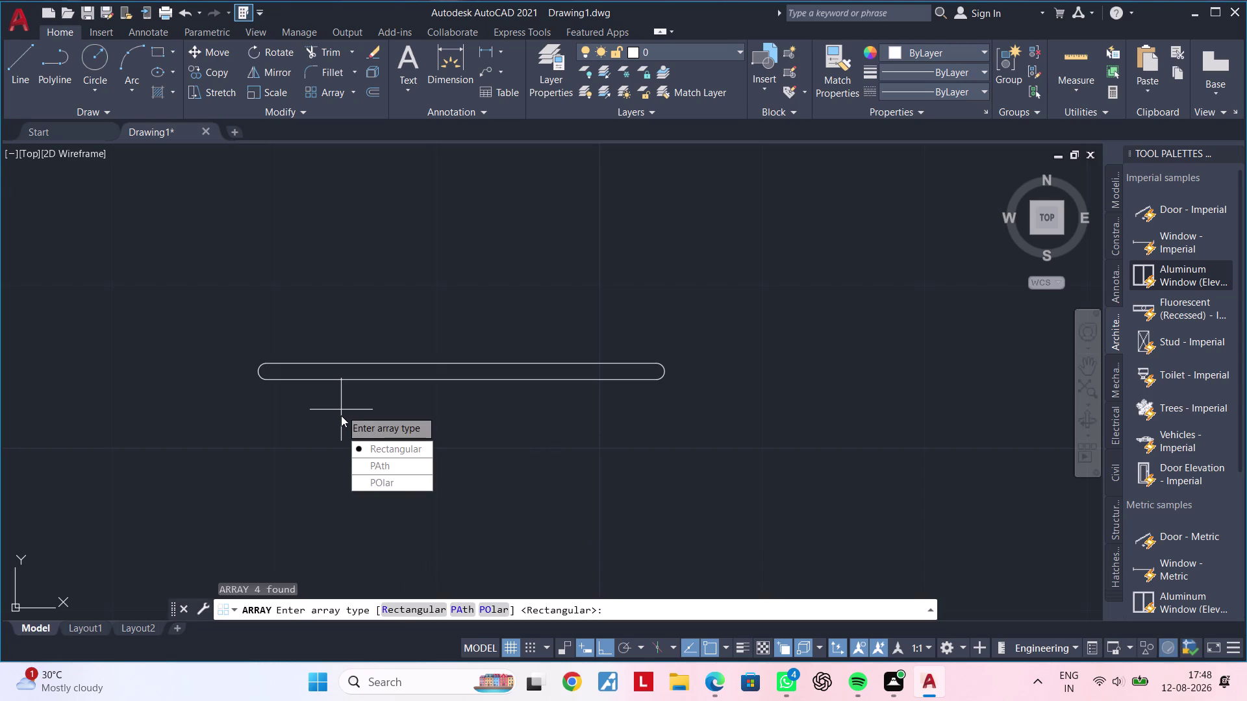
key(Escape)
key(Escape)
middle_drag(375, 415, 359, 422)
key(Escape)
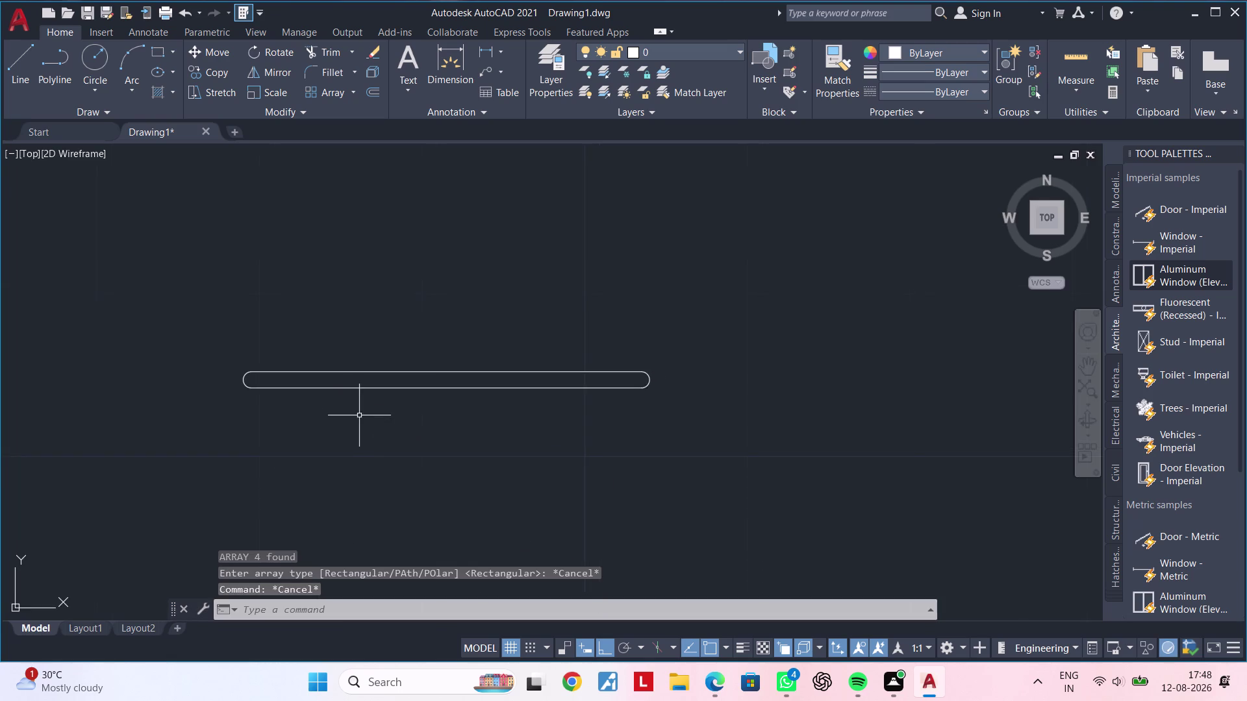
scroll(down, 3)
middle_drag(355, 420, 392, 386)
key(Escape)
key(Escape)
key(Escape)
key(Escape)
key(Escape)
scroll(down, 3)
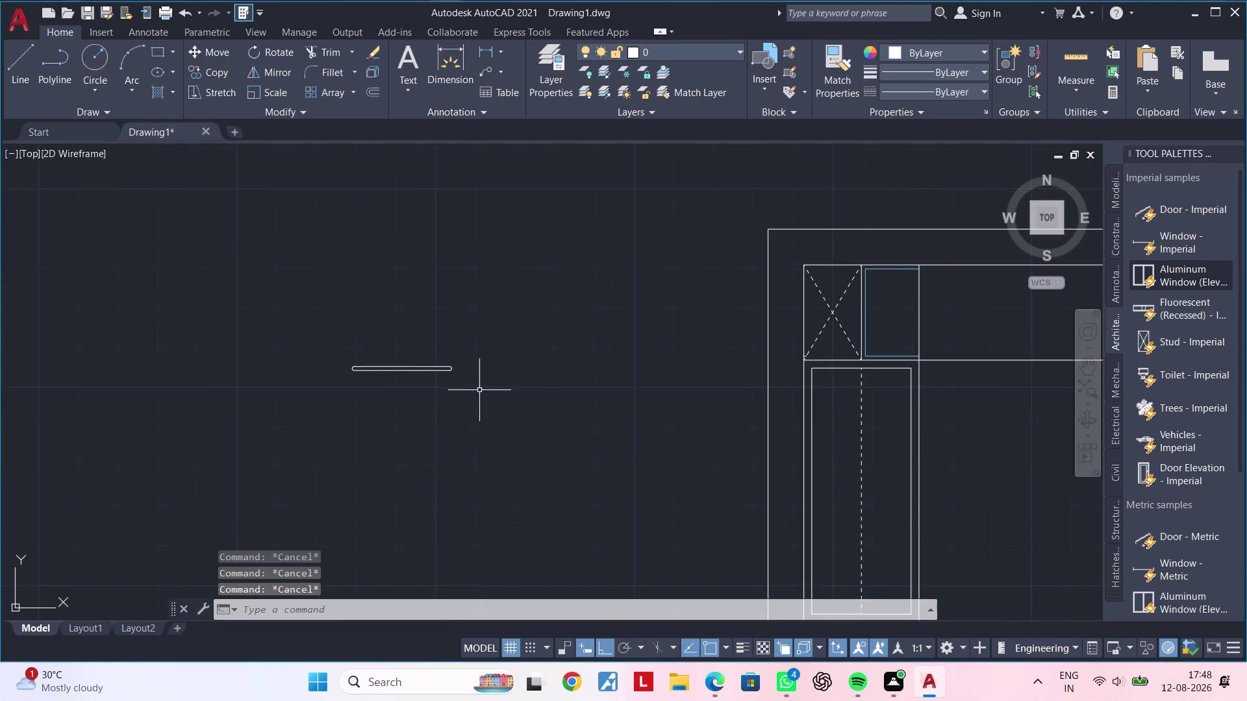
middle_drag(552, 391, 356, 377)
middle_drag(565, 371, 485, 317)
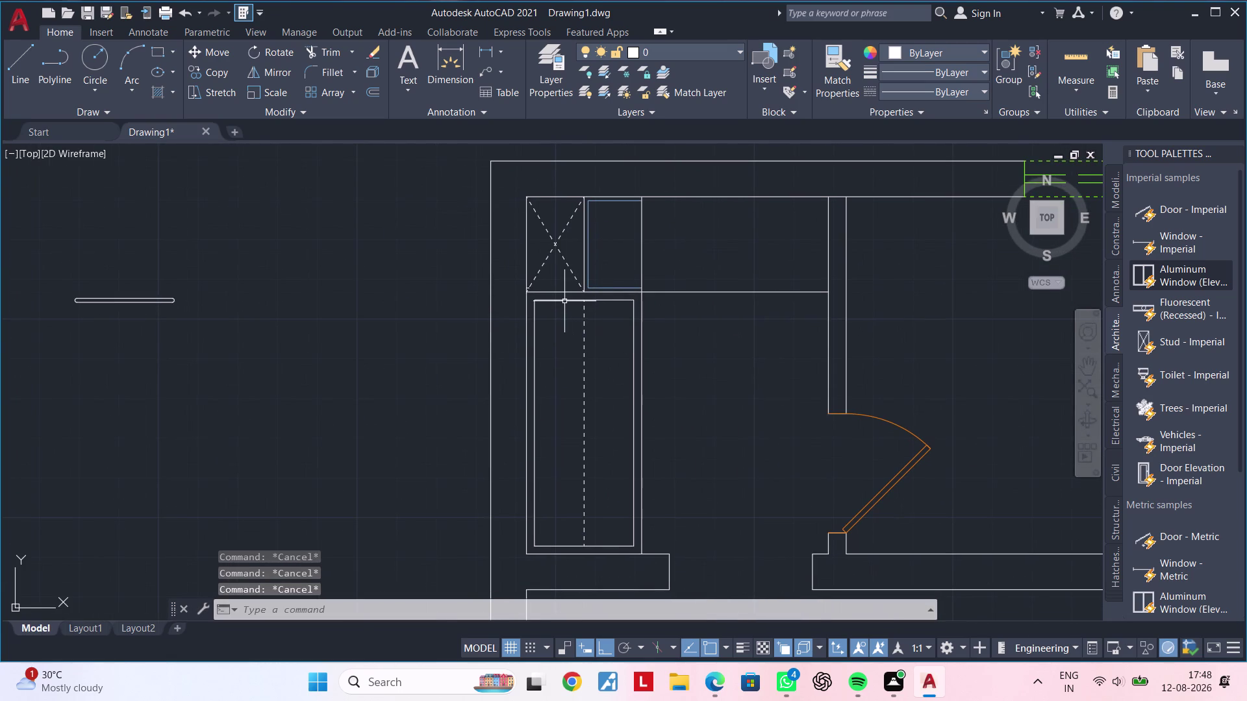
click(564, 301)
click(533, 328)
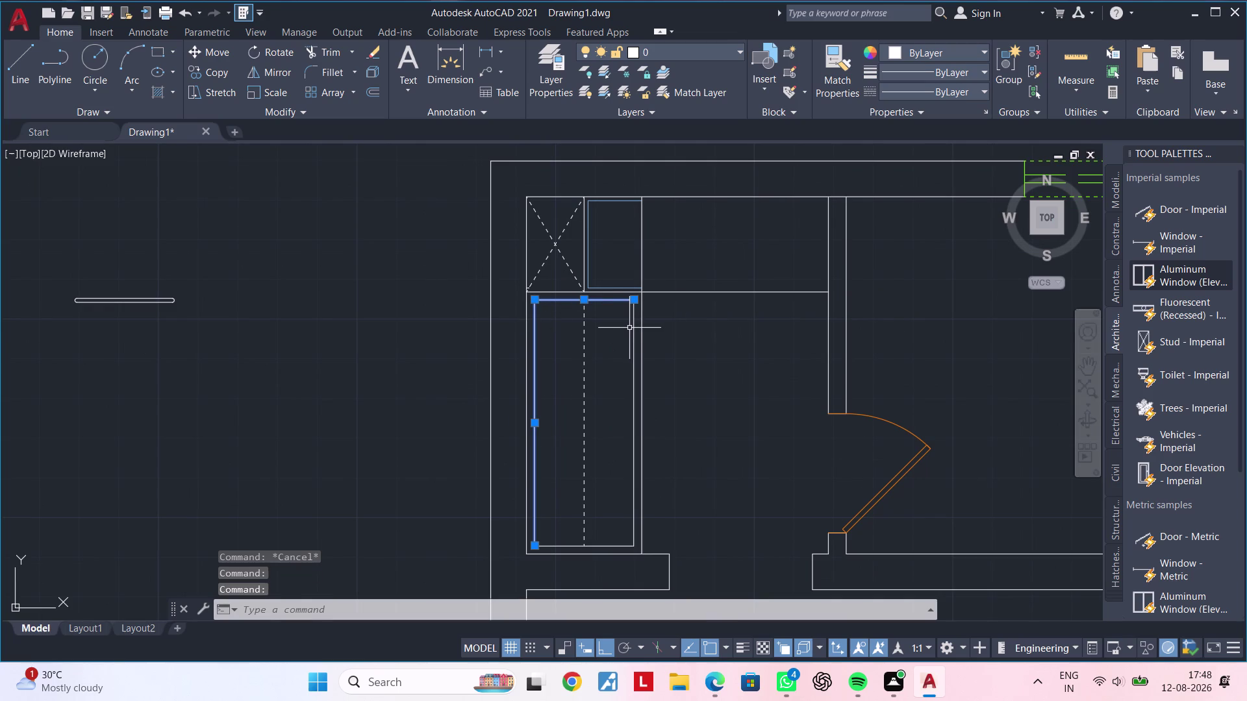
click(632, 327)
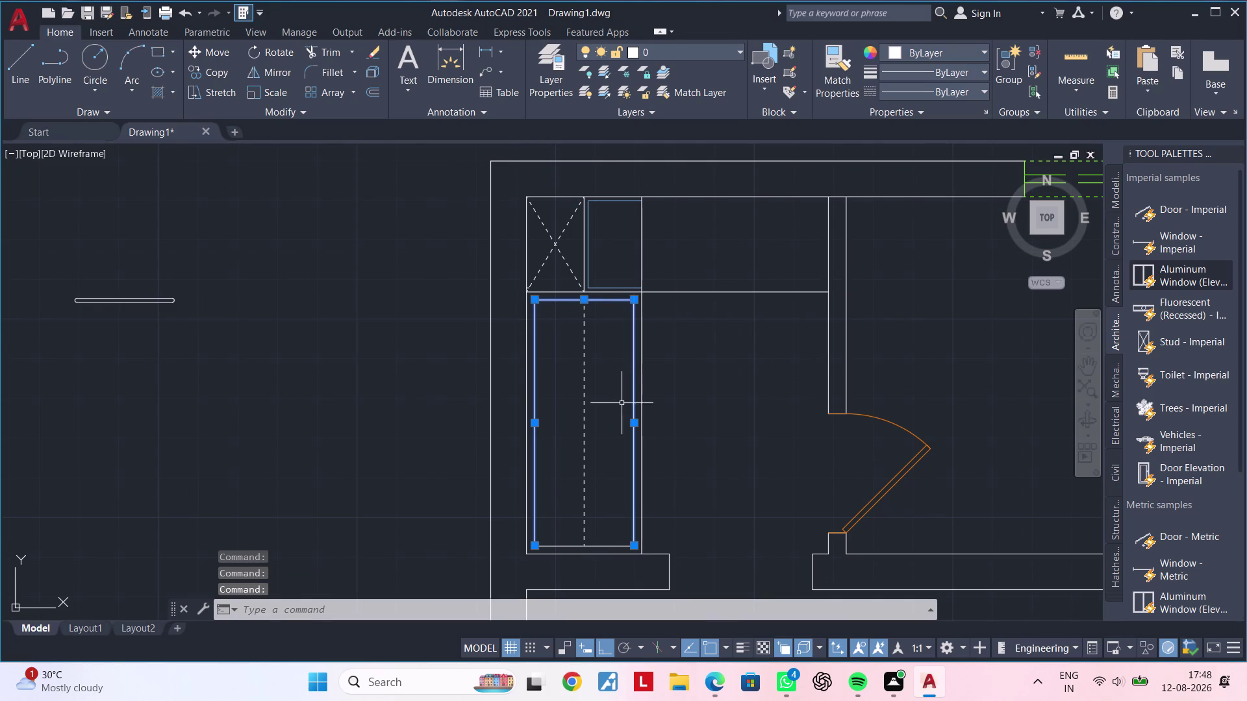
click(568, 545)
middle_drag(352, 449, 421, 432)
key(m)
key(space)
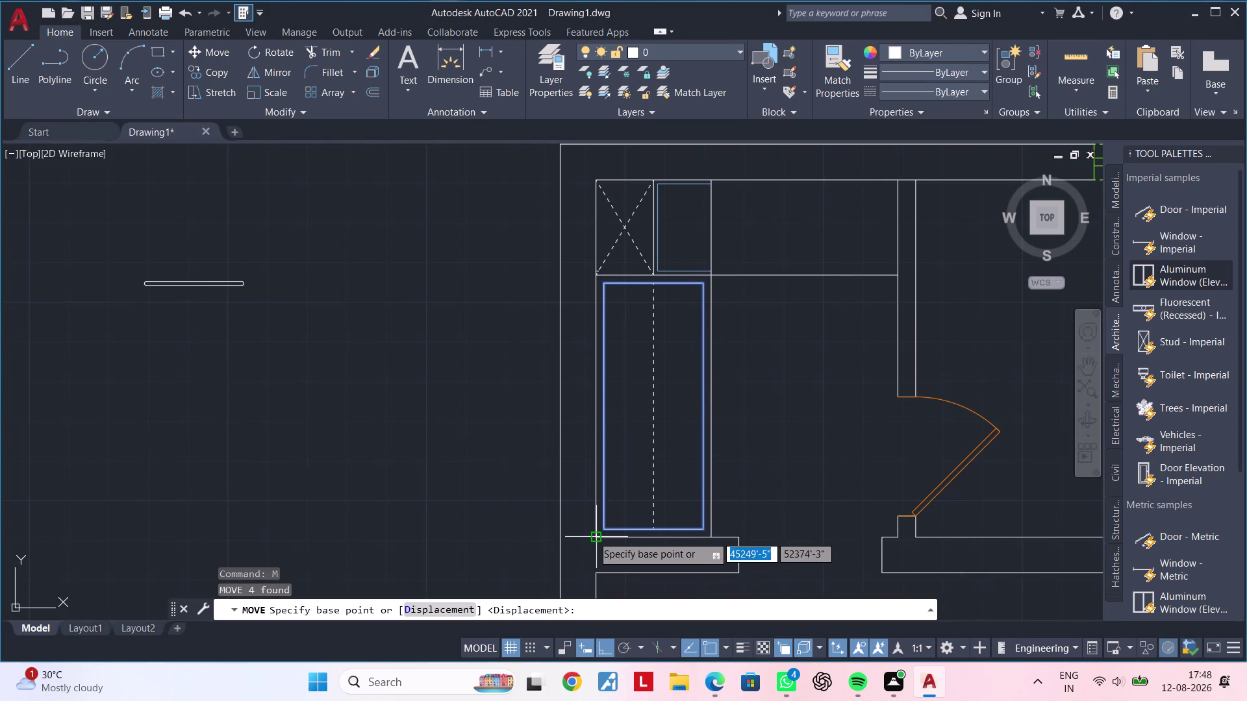
click(604, 529)
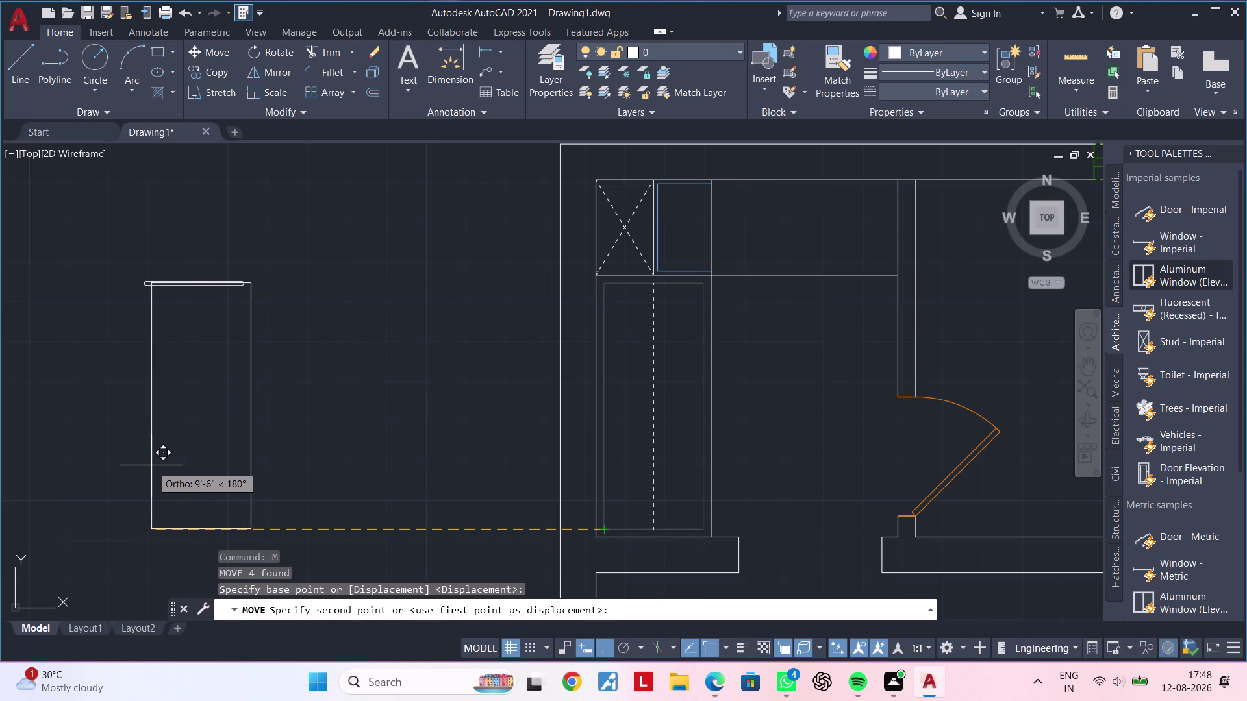
click(301, 469)
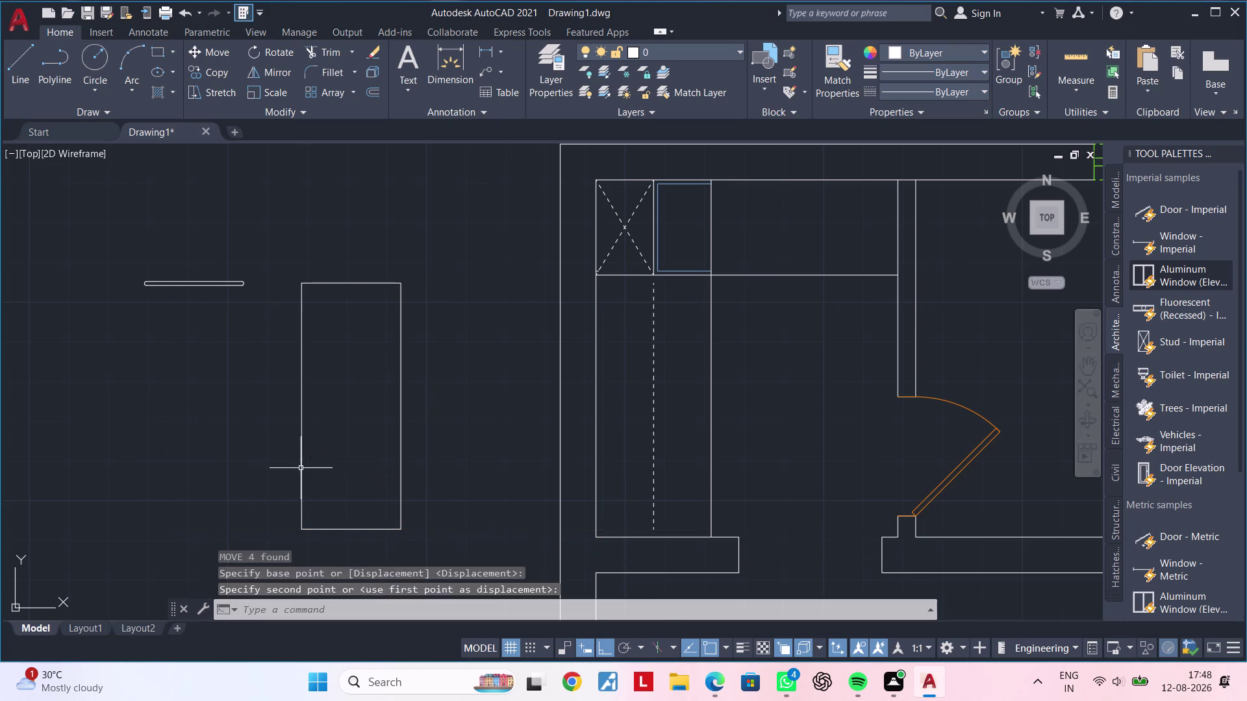
key(Escape)
middle_drag(428, 412, 469, 400)
key(Escape)
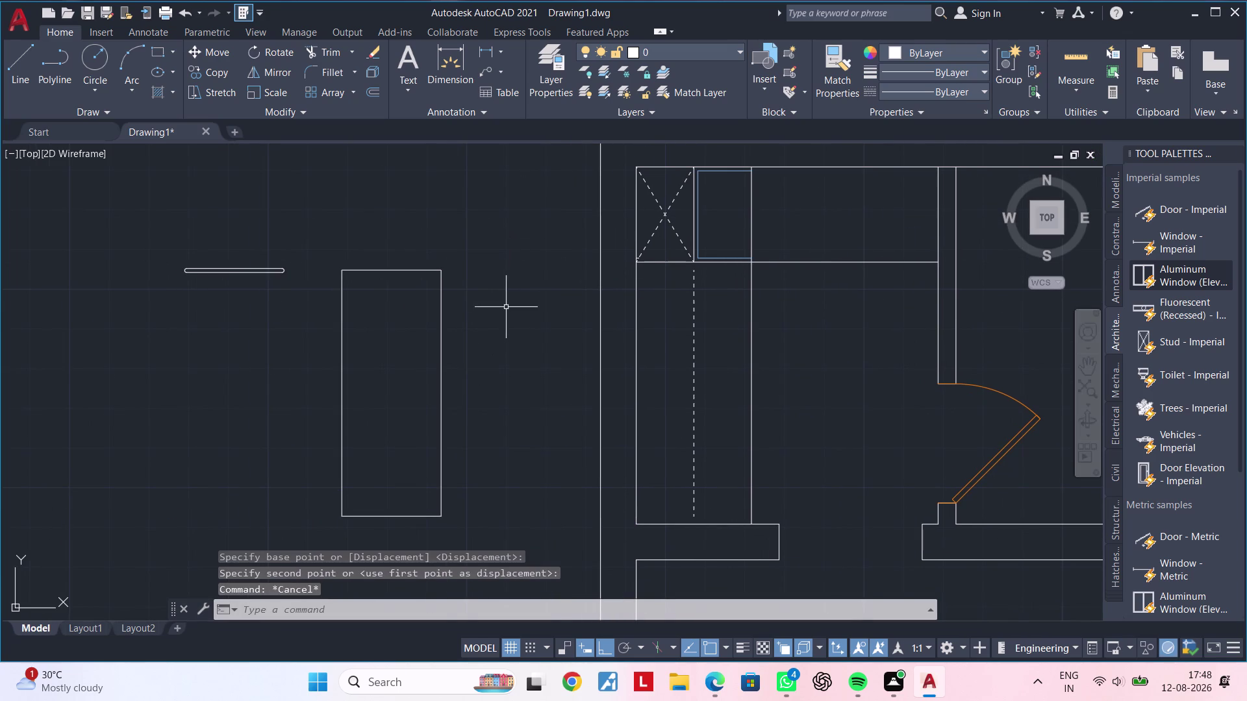
key(ctrl+z)
key(ctrl+z)
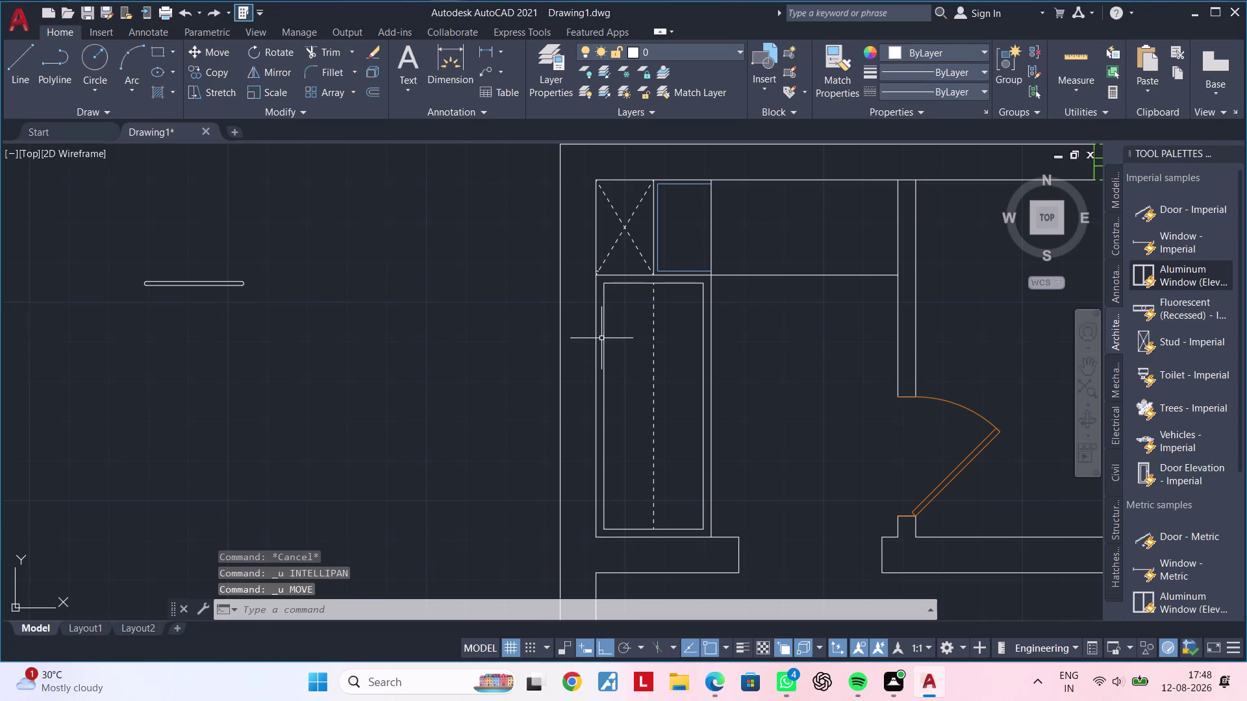
click(602, 337)
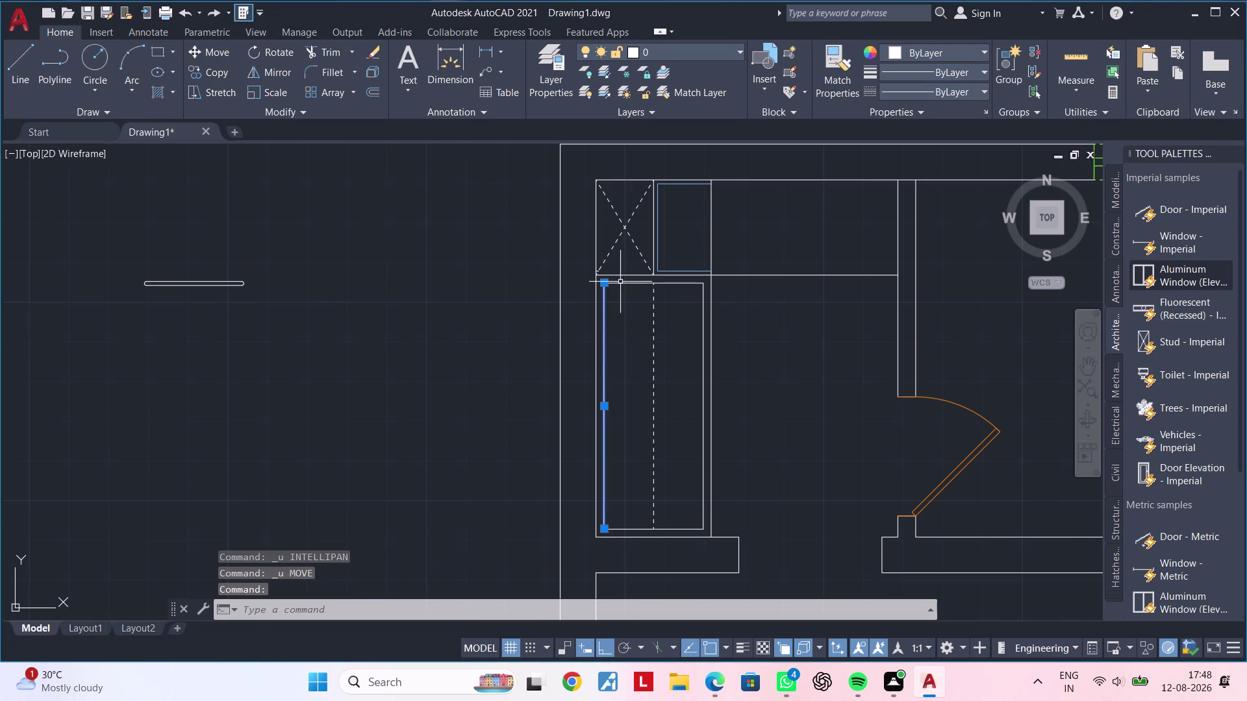
click(620, 282)
click(703, 304)
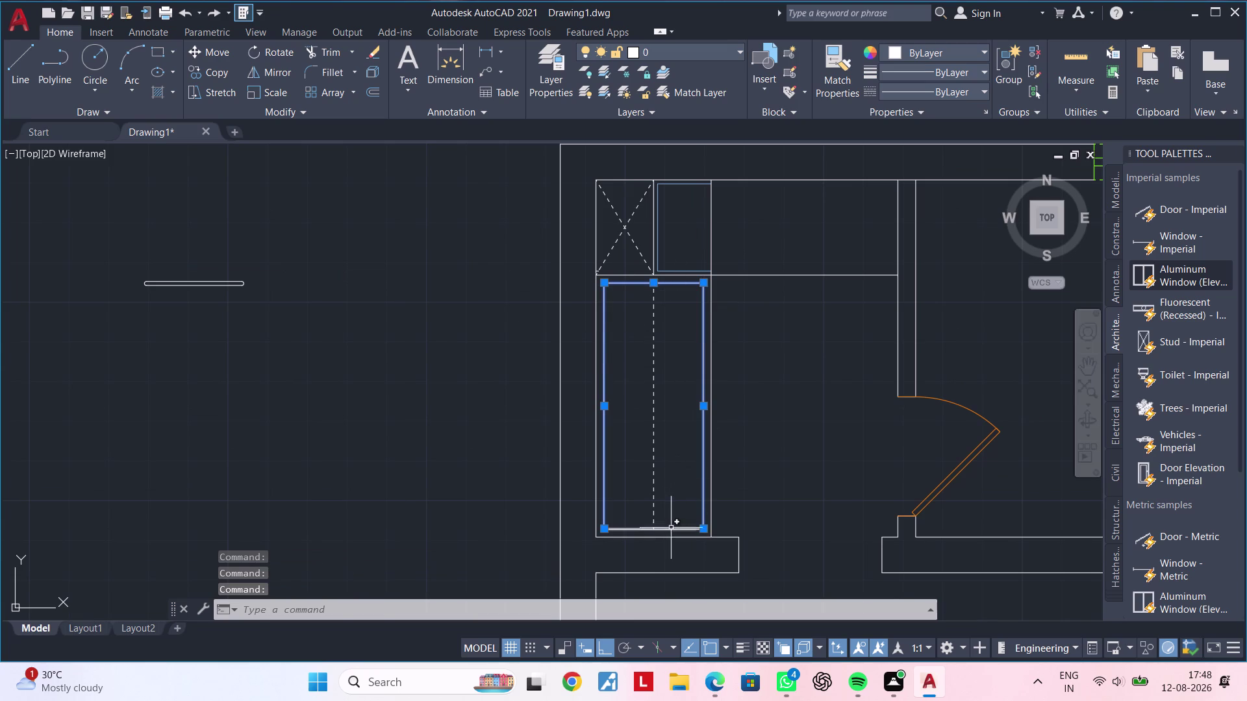
click(671, 530)
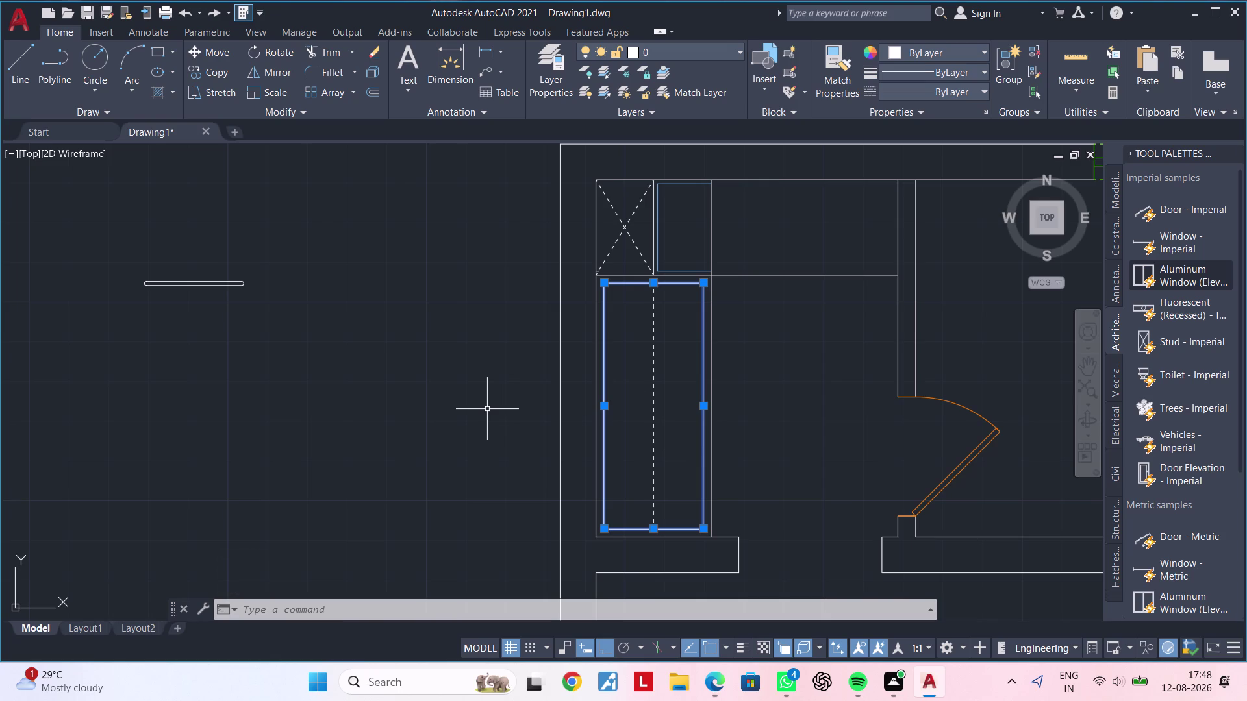
Copy the cabinet outline out to the left beside the rounded slot.
text(CO)
key(space)
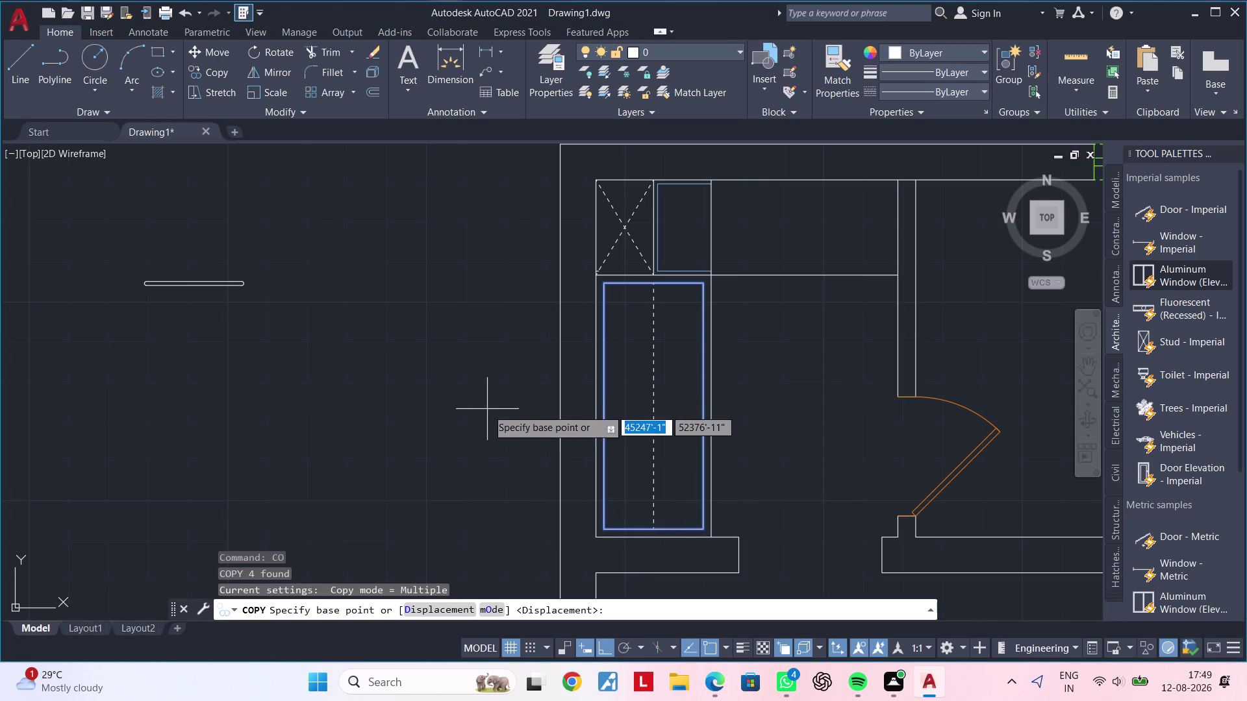
click(604, 525)
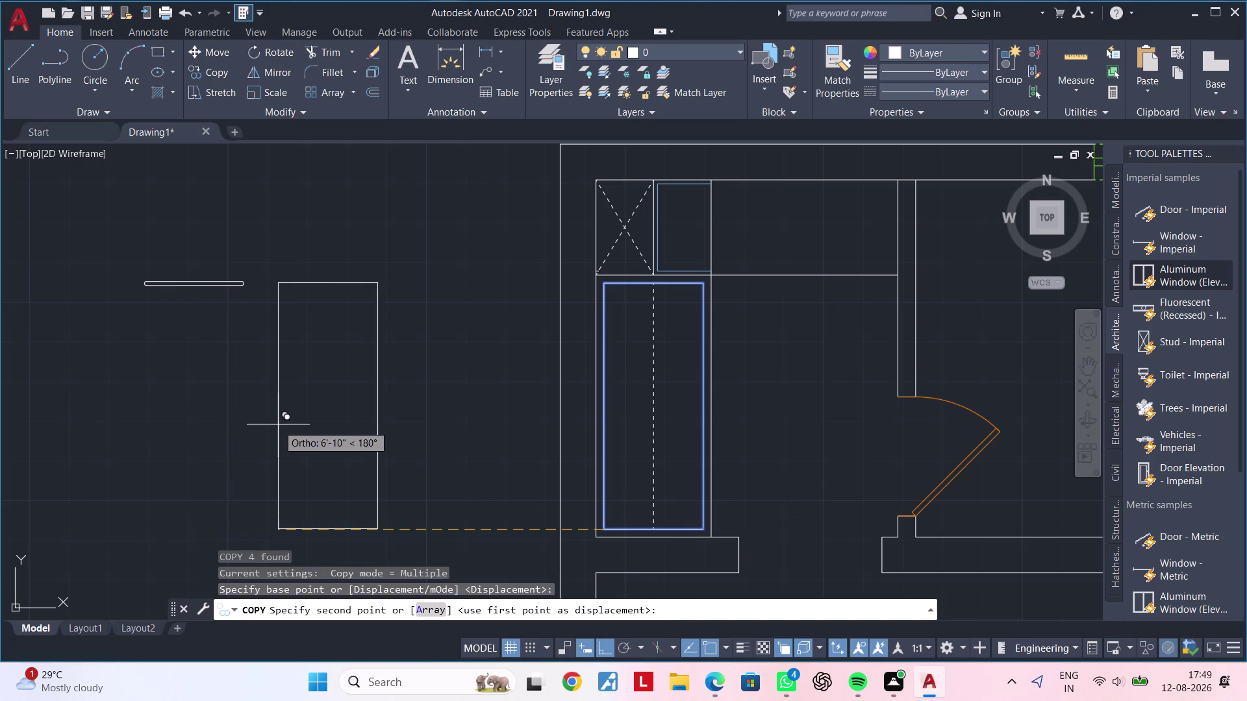
click(301, 426)
key(Escape)
middle_drag(476, 384, 487, 377)
scroll(up, 3)
key(Escape)
scroll(down, 3)
middle_drag(132, 228, 147, 271)
Move the rounded slot, Ortho off, to just below the copied outline's top edge.
click(151, 215)
click(42, 289)
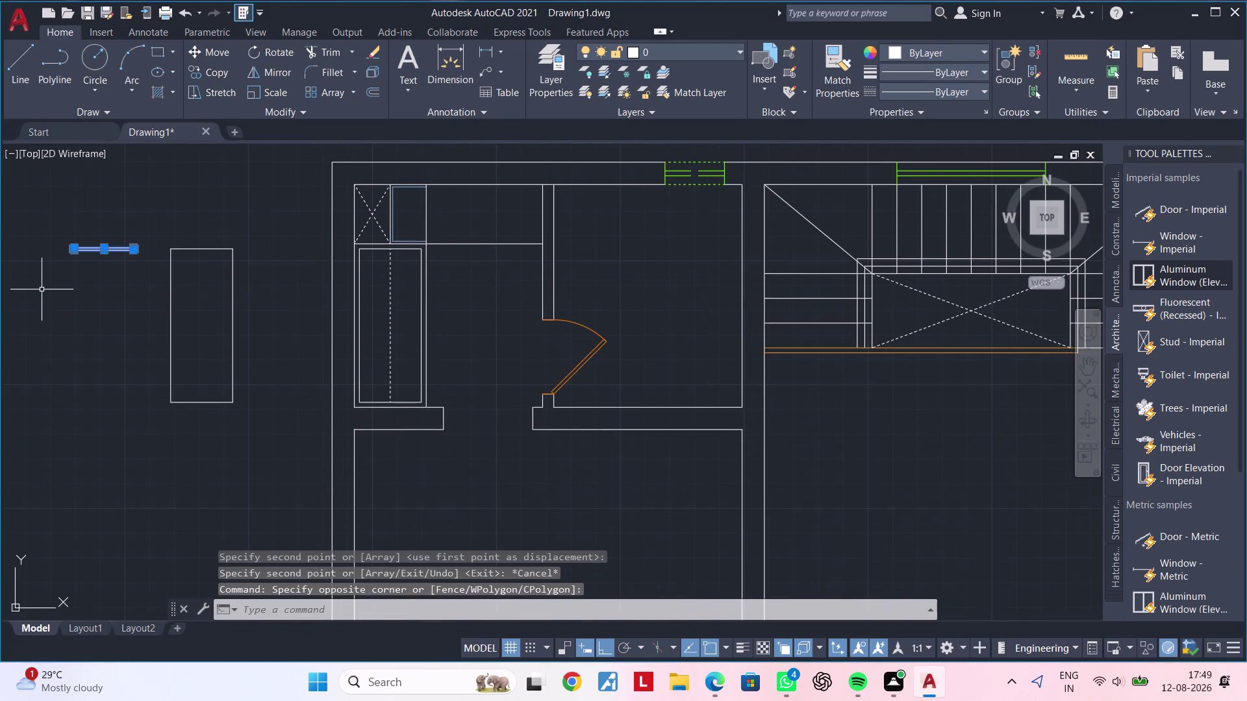
key(m)
key(space)
click(107, 254)
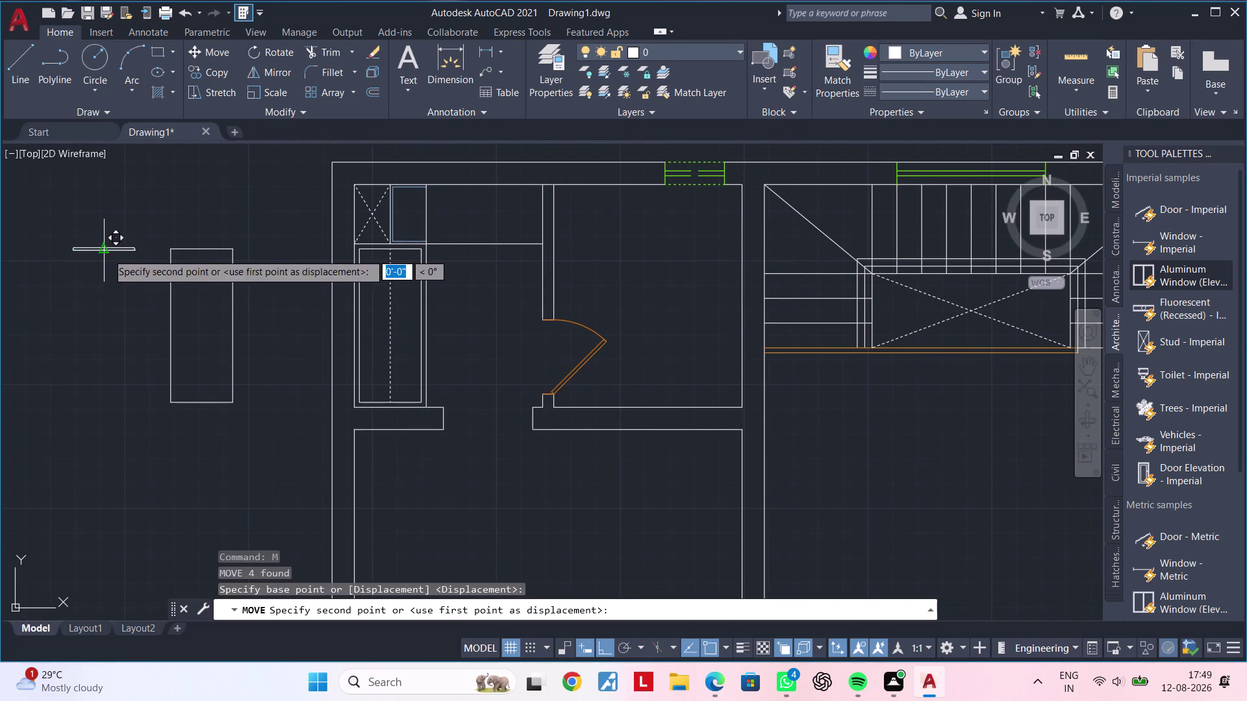
click(602, 645)
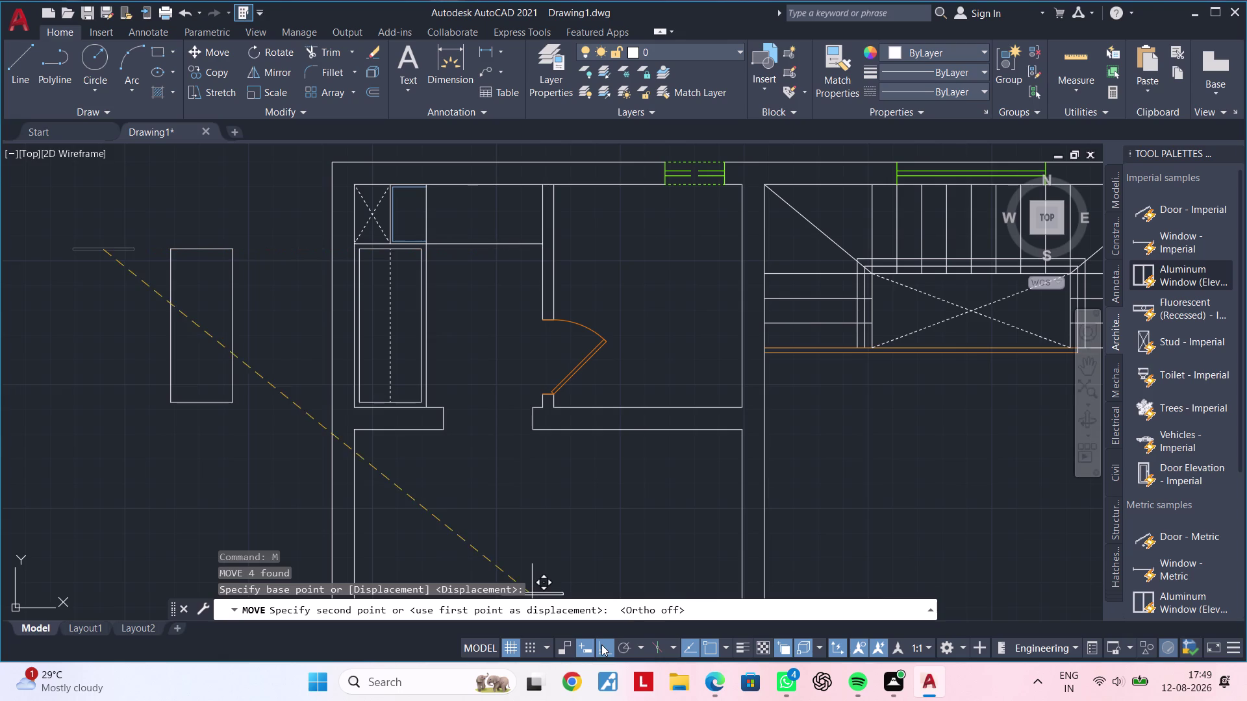
scroll(up, 3)
middle_drag(200, 268, 248, 290)
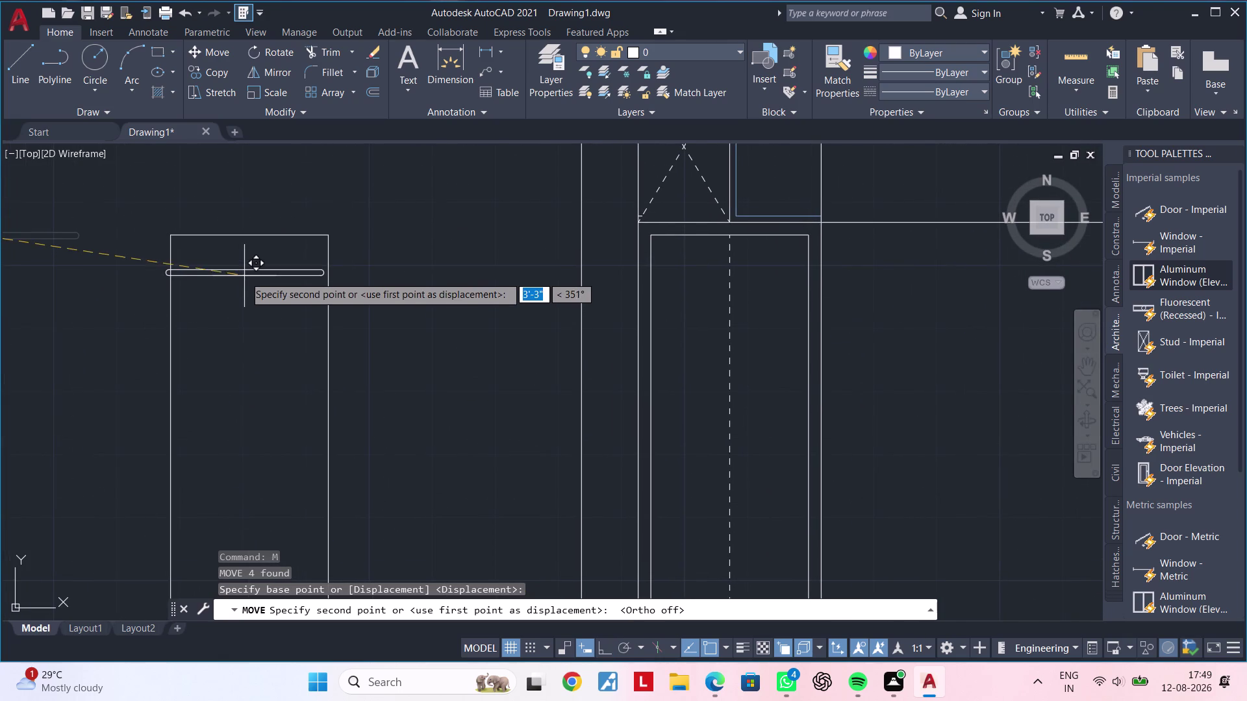
scroll(up, 3)
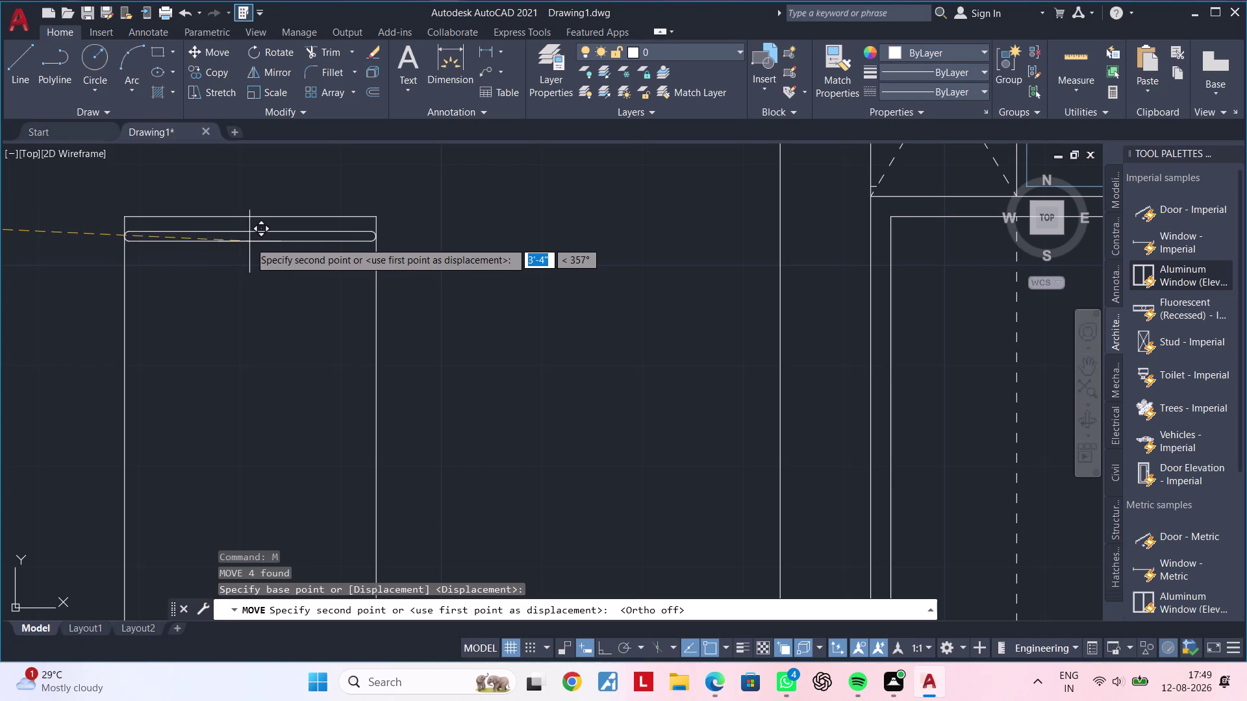
click(250, 239)
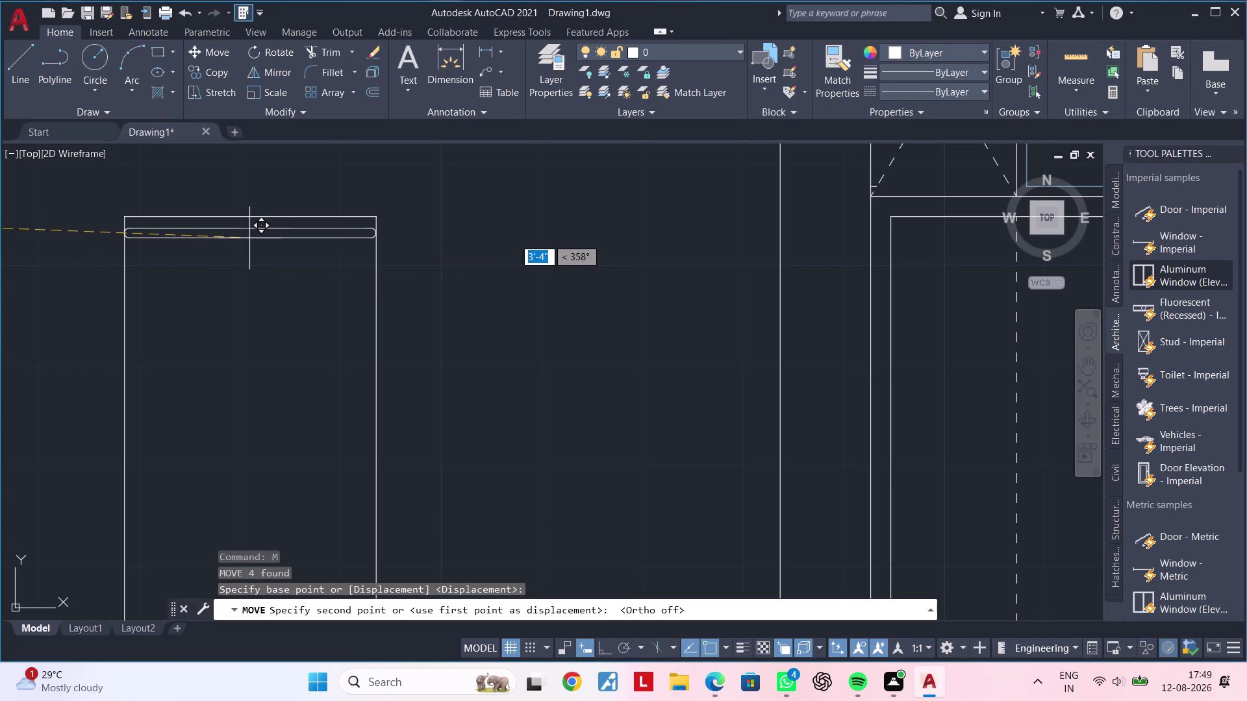
key(Escape)
middle_drag(249, 256, 265, 327)
key(Escape)
middle_drag(259, 324, 270, 323)
scroll(up, 3)
middle_drag(207, 322, 220, 323)
scroll(up, 3)
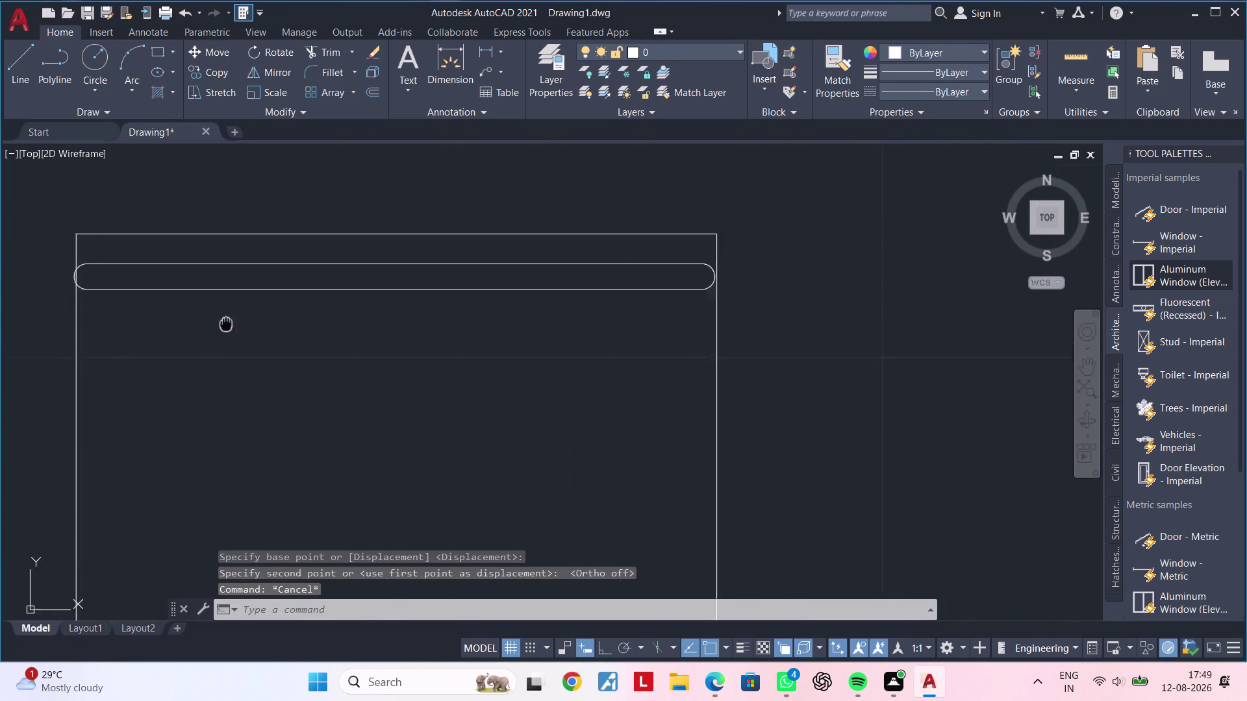
Draw a line across the slot's left rounded end, then undo it.
middle_drag(219, 324, 303, 342)
key(Escape)
click(274, 308)
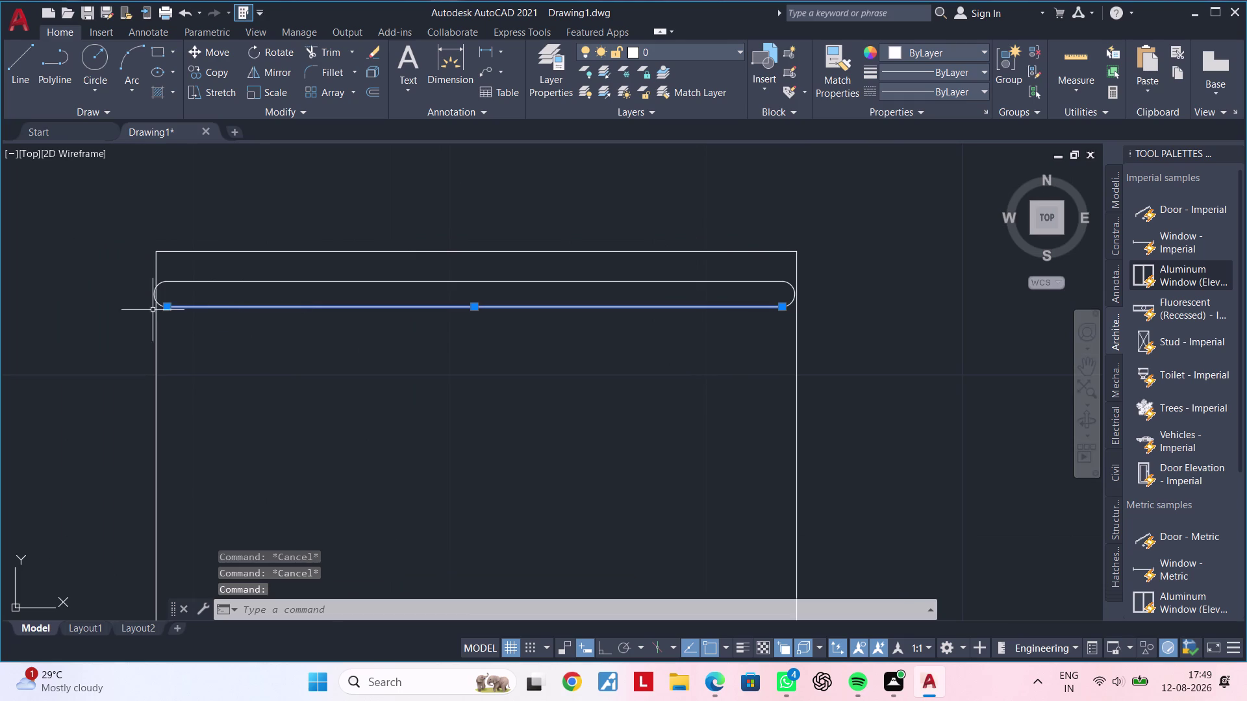
click(267, 281)
middle_drag(258, 395, 371, 405)
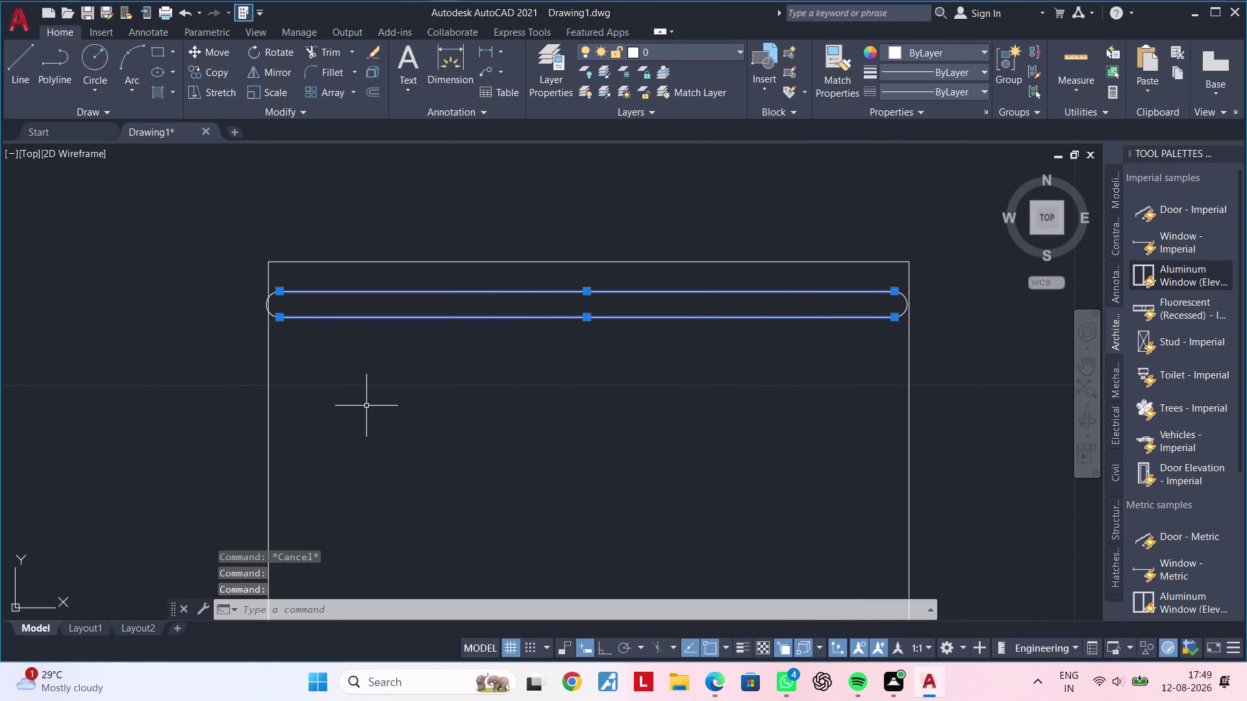
scroll(up, 3)
middle_drag(309, 386, 332, 450)
key(Escape)
key(Escape)
key(Escape)
key(l)
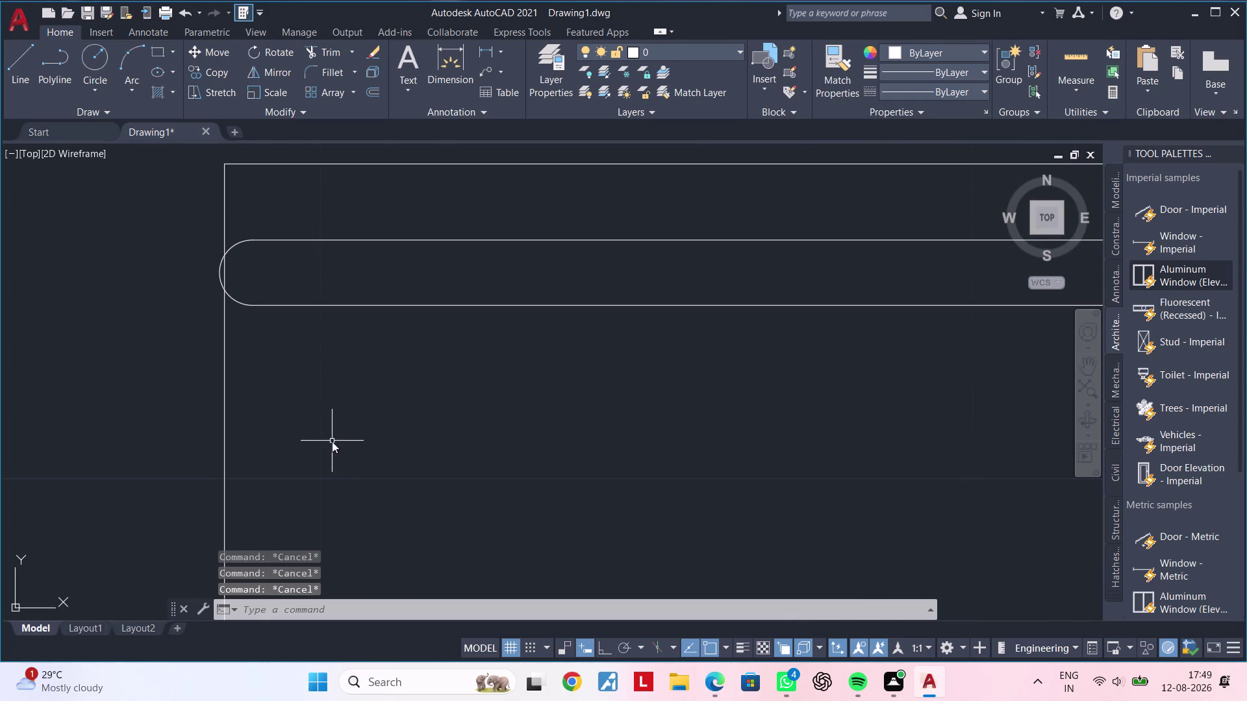
key(space)
click(254, 307)
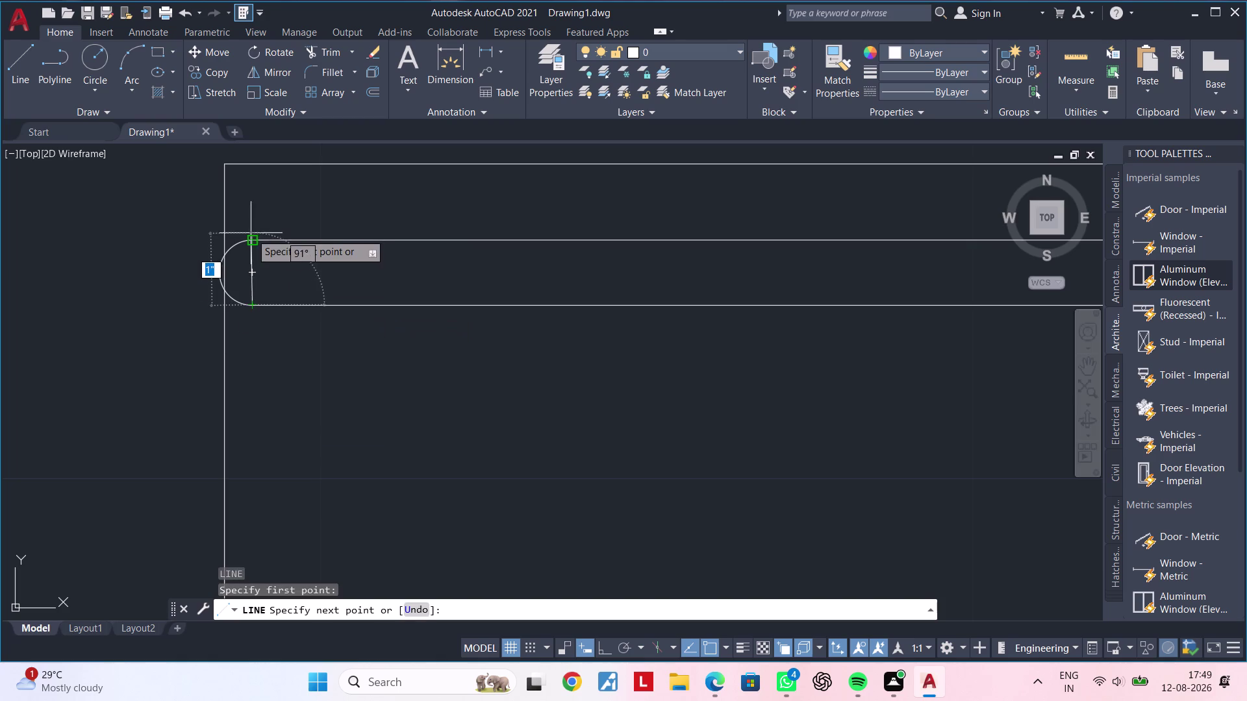
click(258, 240)
key(Escape)
key(Escape)
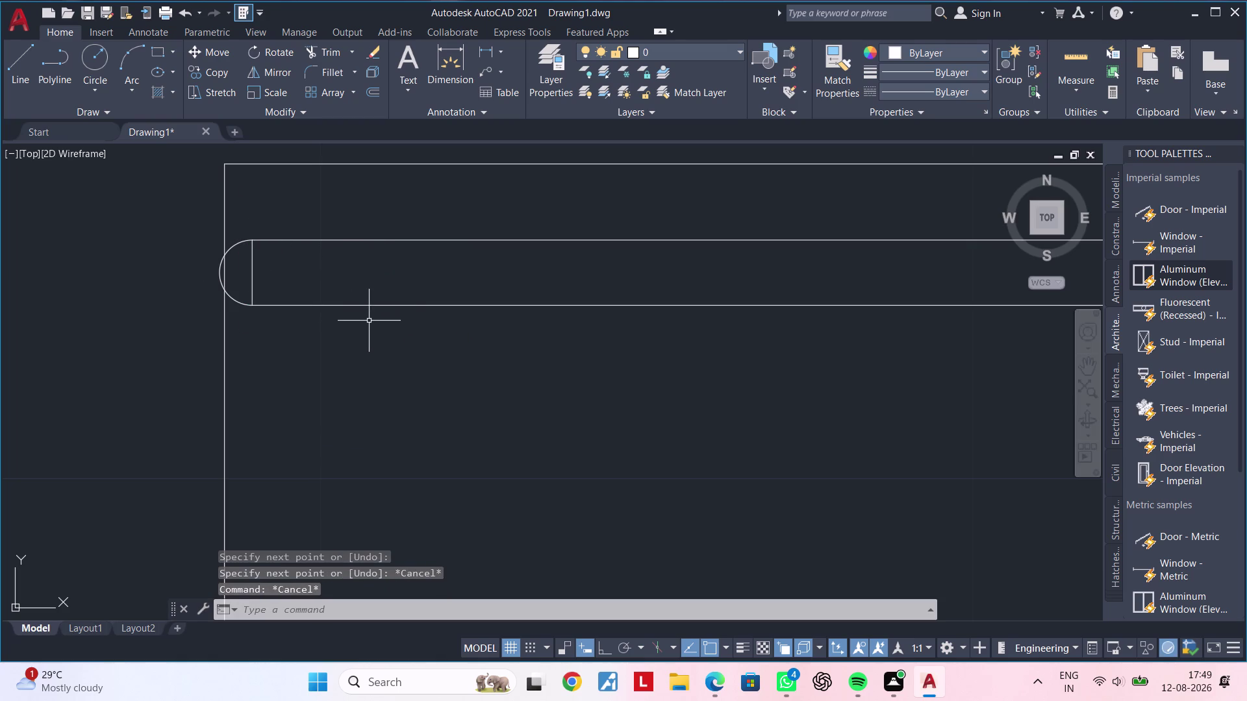
key(ctrl+z)
Redraw the left-end line as a vertical line with grid snap off and ortho on.
key(l)
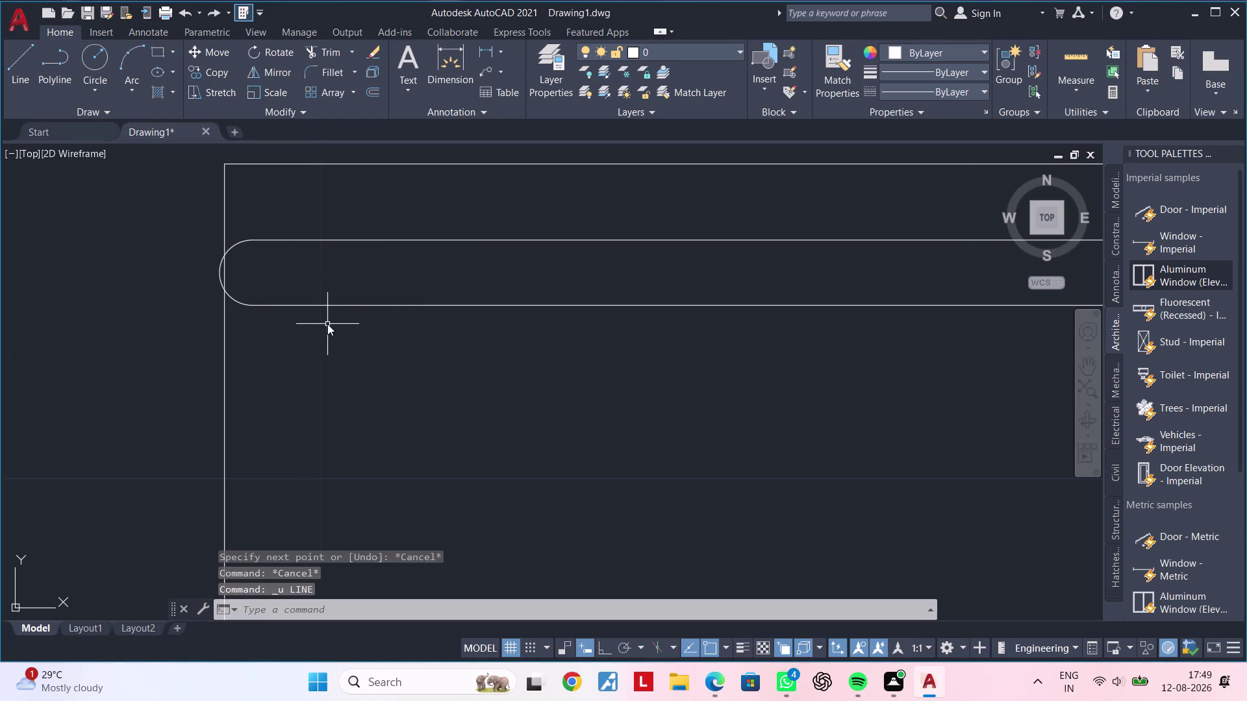
key(space)
key(F9)
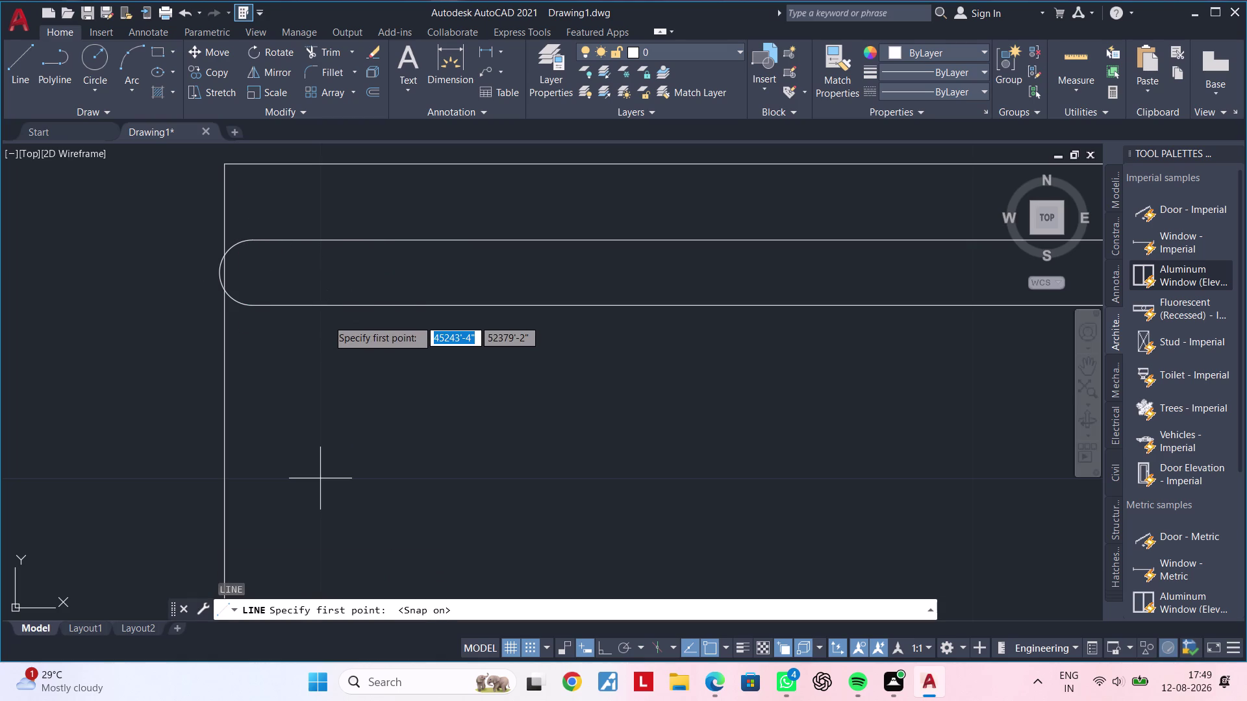
key(F9)
key(F8)
click(250, 304)
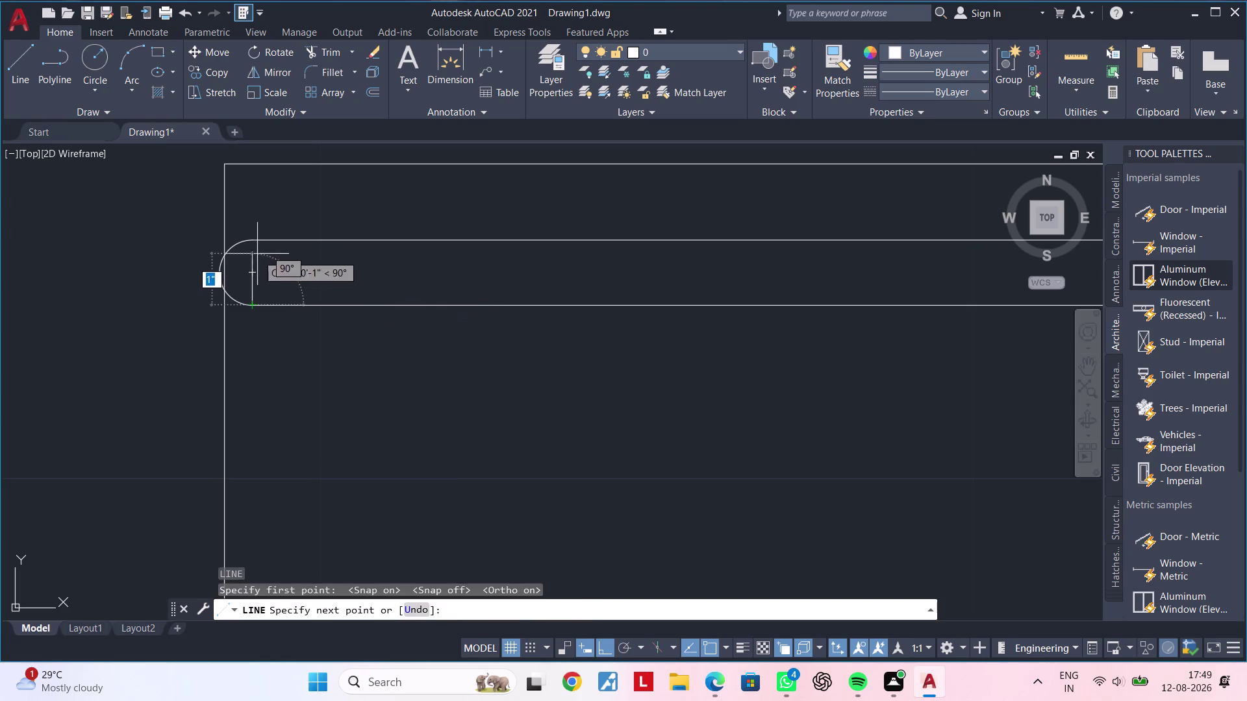
click(252, 244)
key(Escape)
key(Escape)
key(Escape)
key(Escape)
key(Escape)
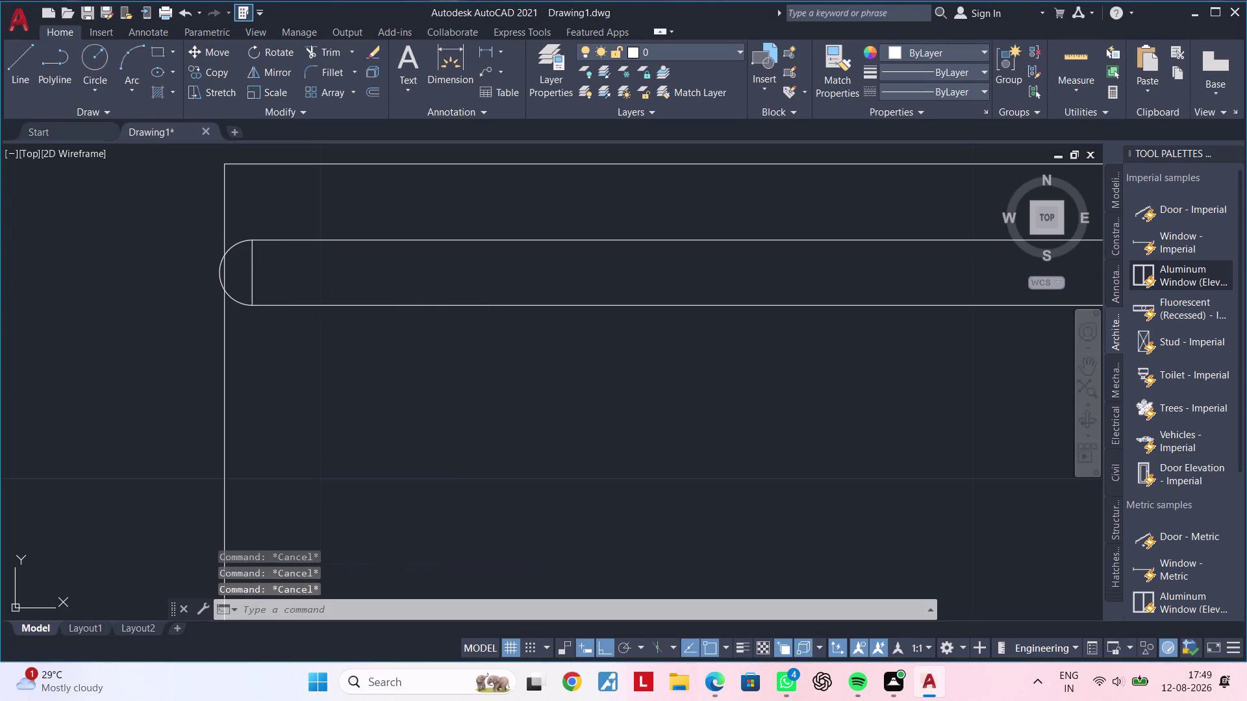
Begin a 6" offset of the left end line, then cancel it.
key(o)
text(F)
key(space)
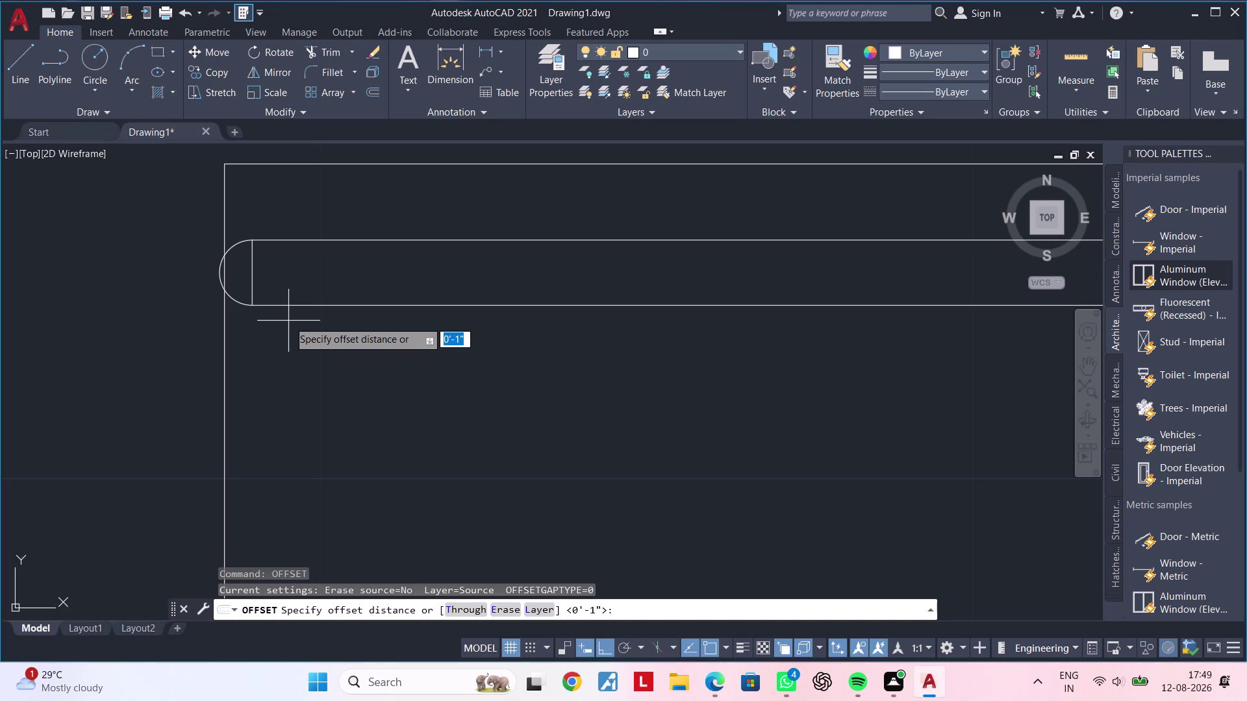
text(6)
text(")
key(Return)
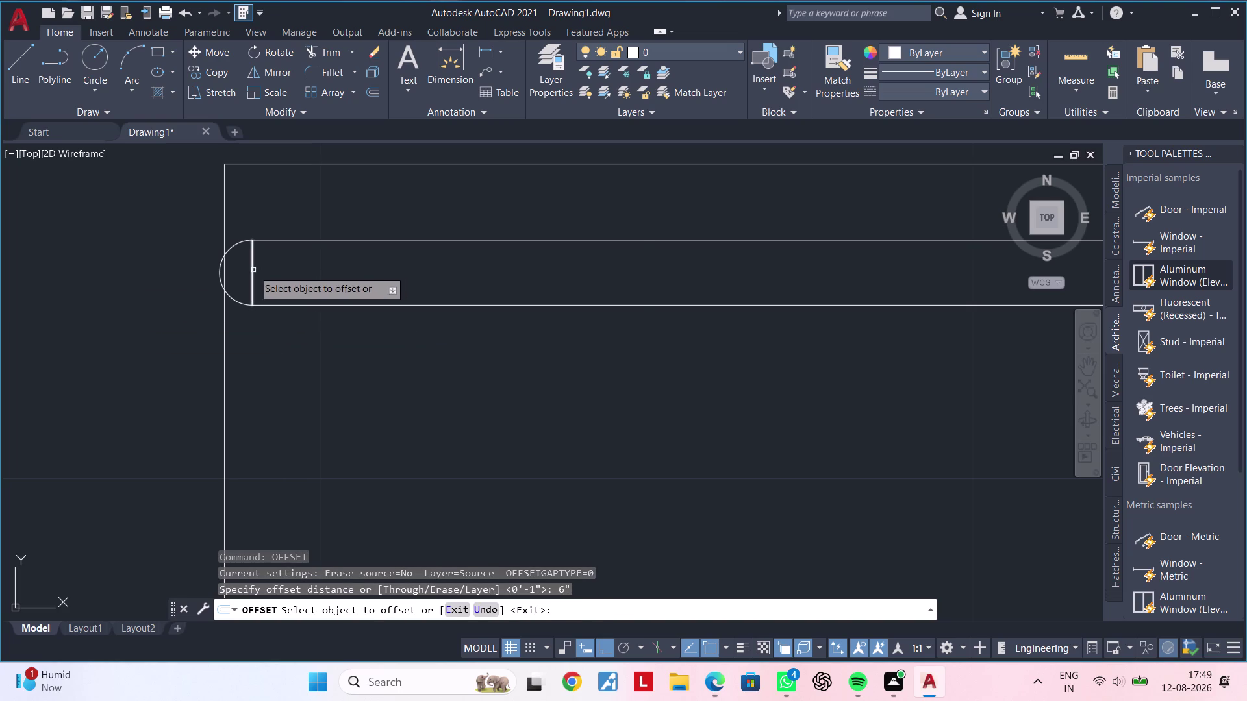
click(254, 270)
scroll(down, 3)
middle_drag(527, 279, 366, 293)
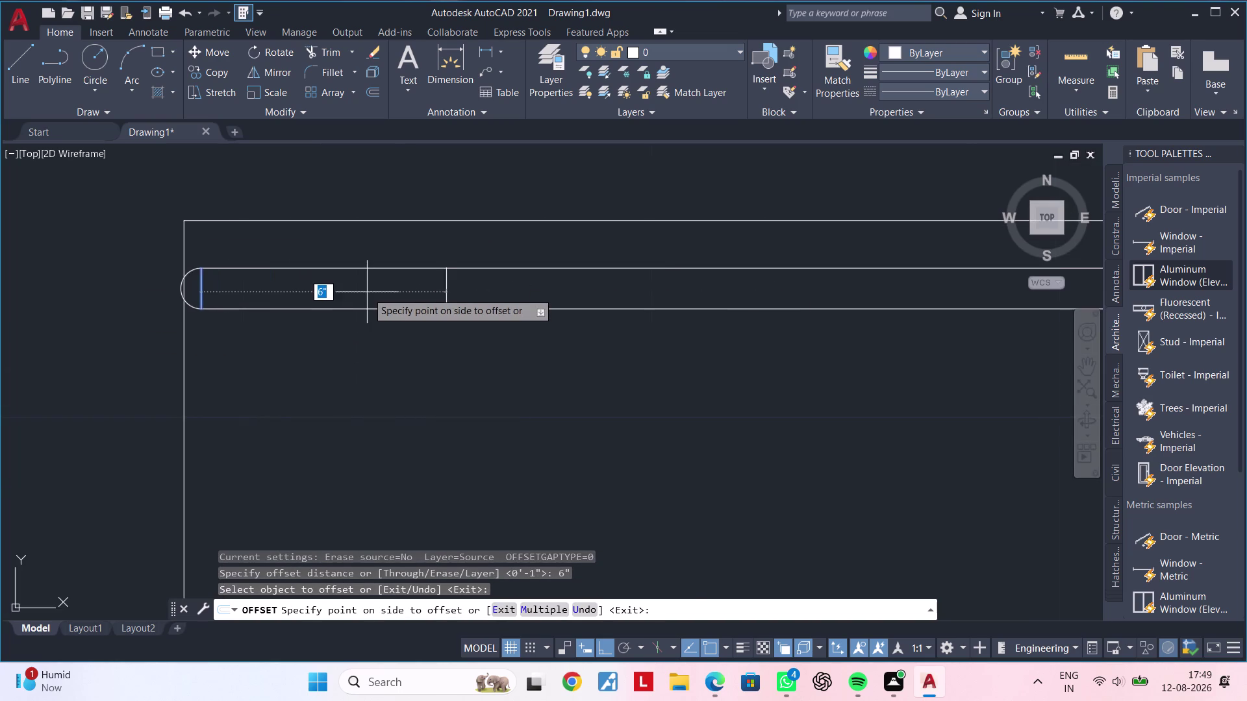
scroll(down, 3)
key(Escape)
key(Escape)
key(Escape)
key(Escape)
Offset the left end line 4" to the right.
text(O)
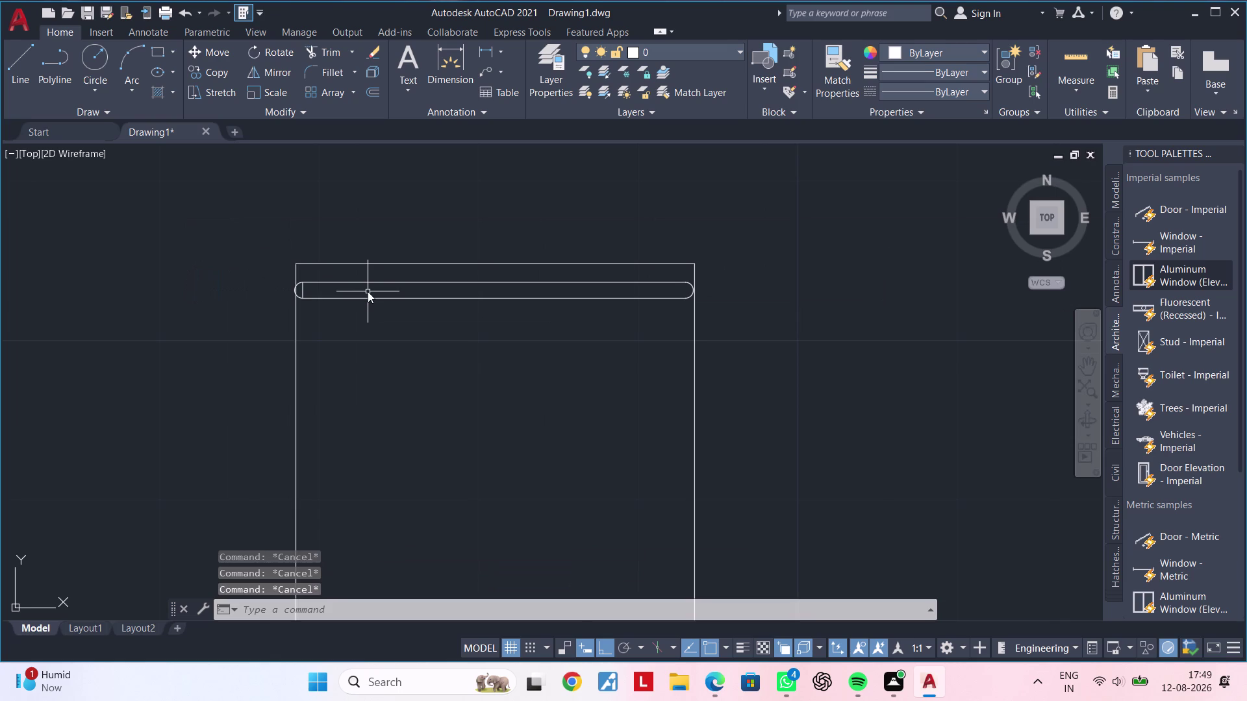
text(F 4")
key(Return)
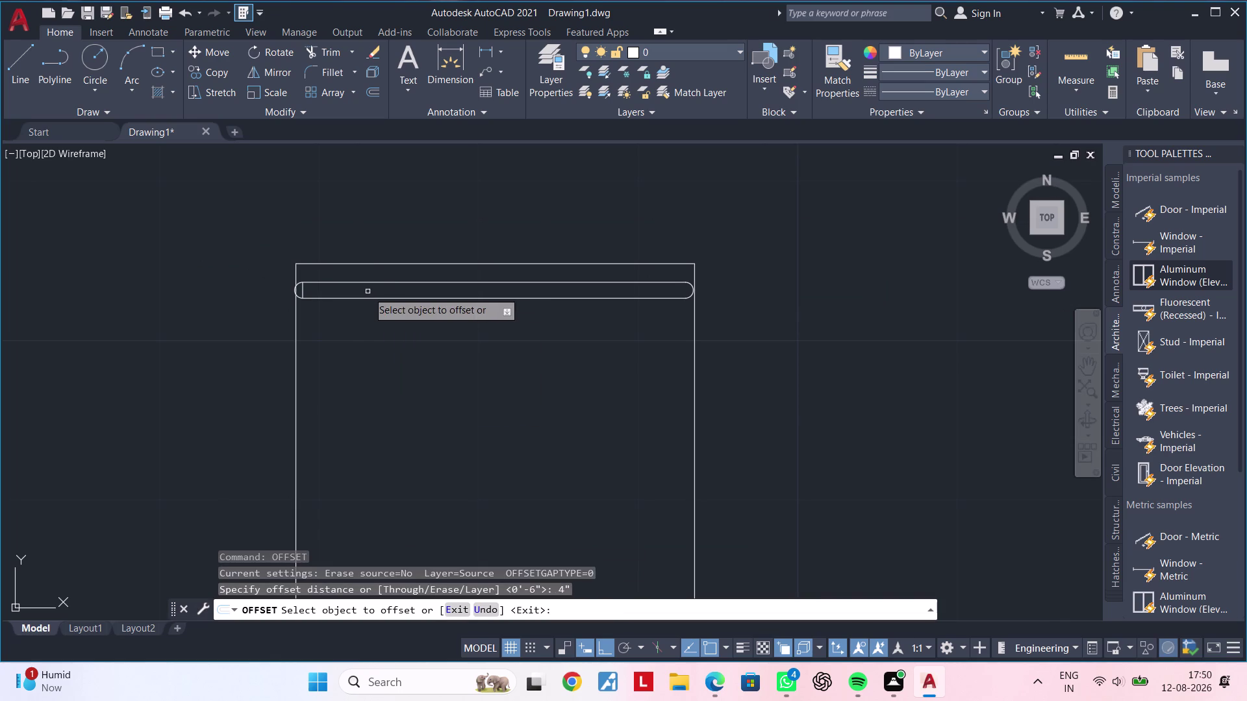
scroll(up, 3)
click(298, 292)
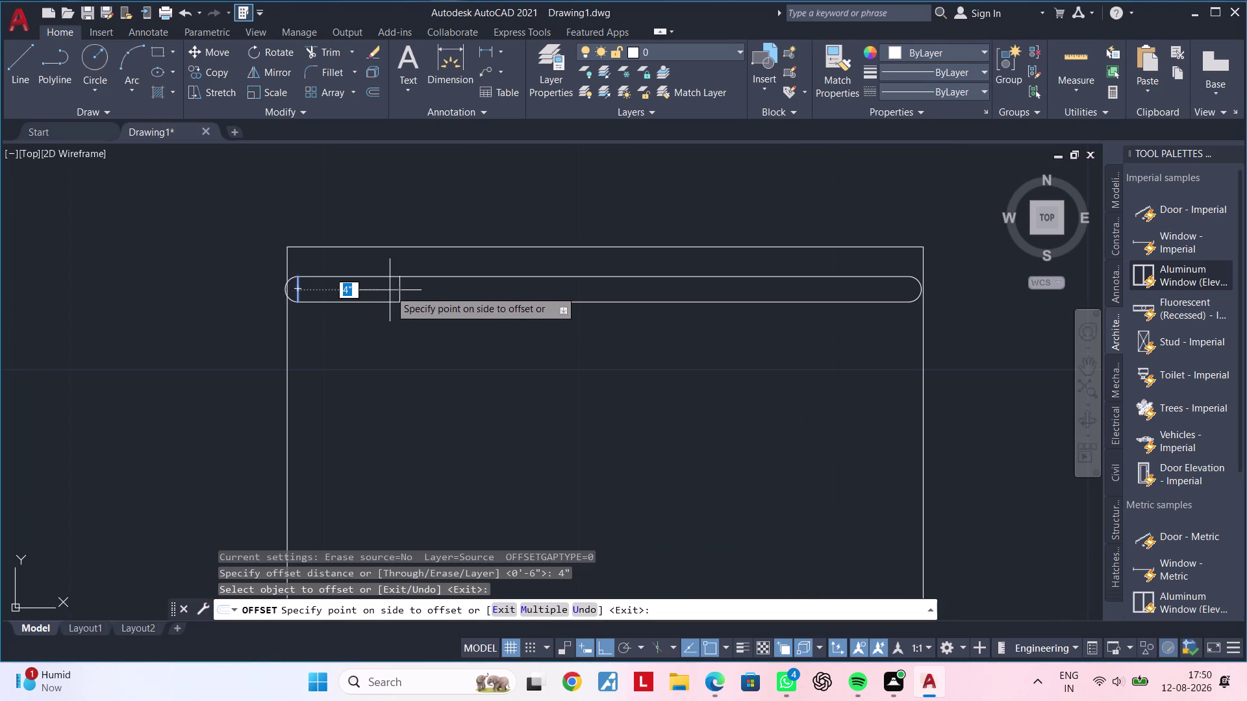
click(378, 290)
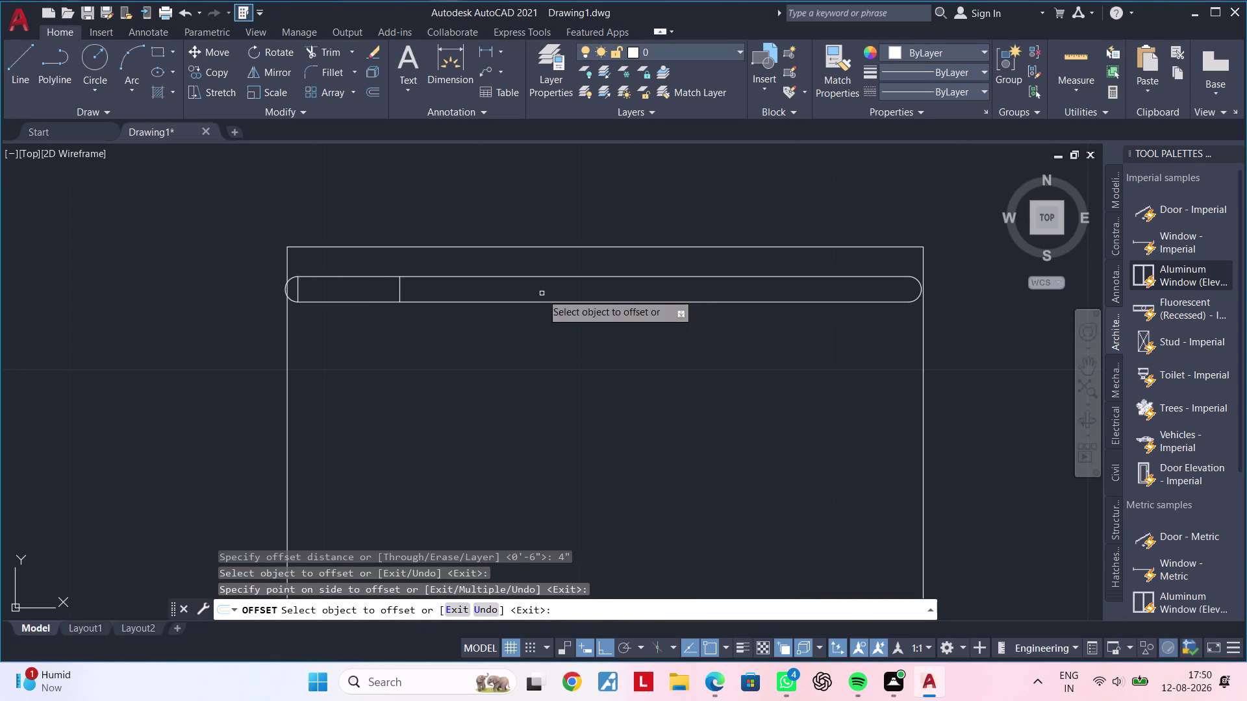
middle_drag(562, 292, 344, 299)
key(Escape)
key(Escape)
Draw a vertical line across the slot's right end.
text(L)
key(space)
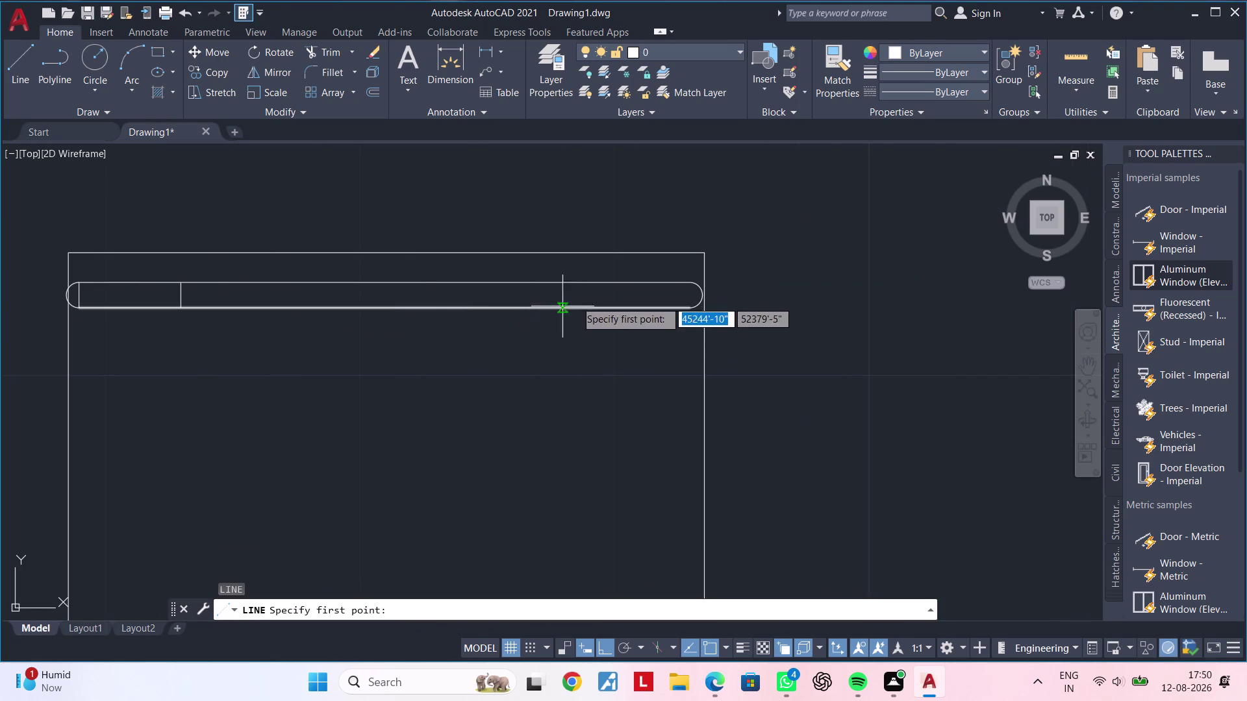
double_click(688, 283)
click(690, 308)
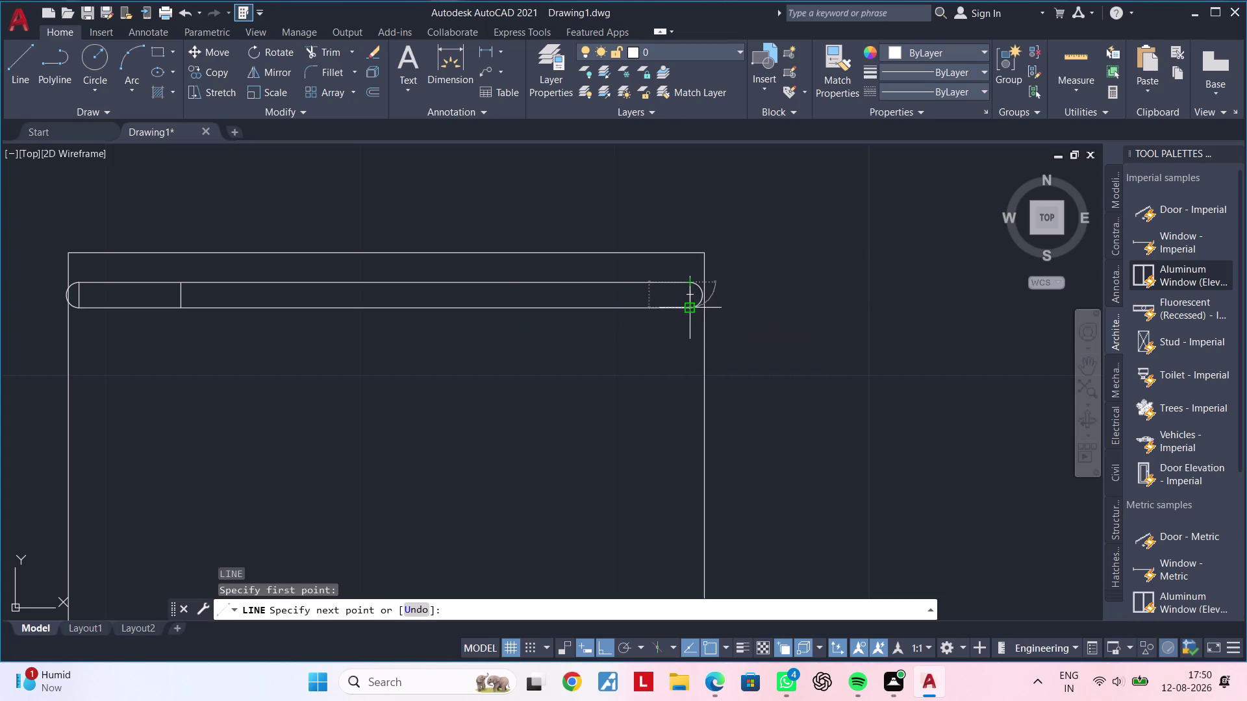
key(Escape)
key(Escape)
key(Escape)
Offset the right end line 4" to the left.
text(OF)
key(space)
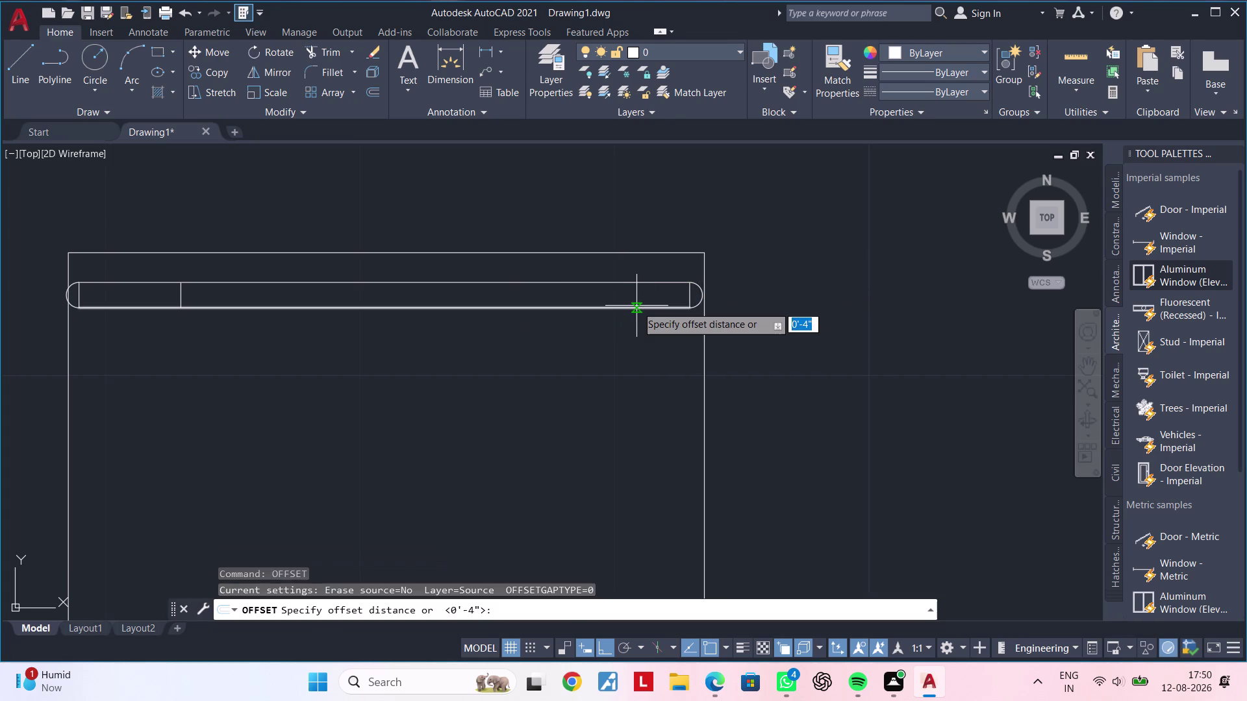
text(4")
key(Return)
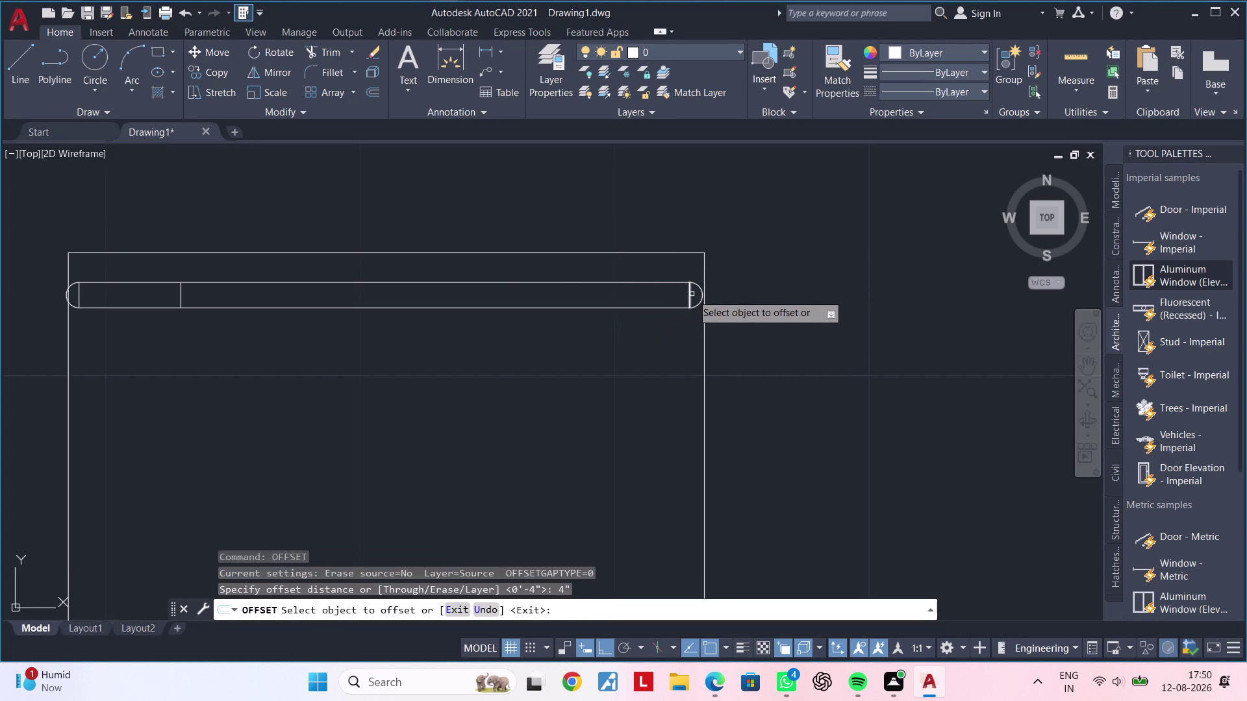
click(692, 294)
click(578, 301)
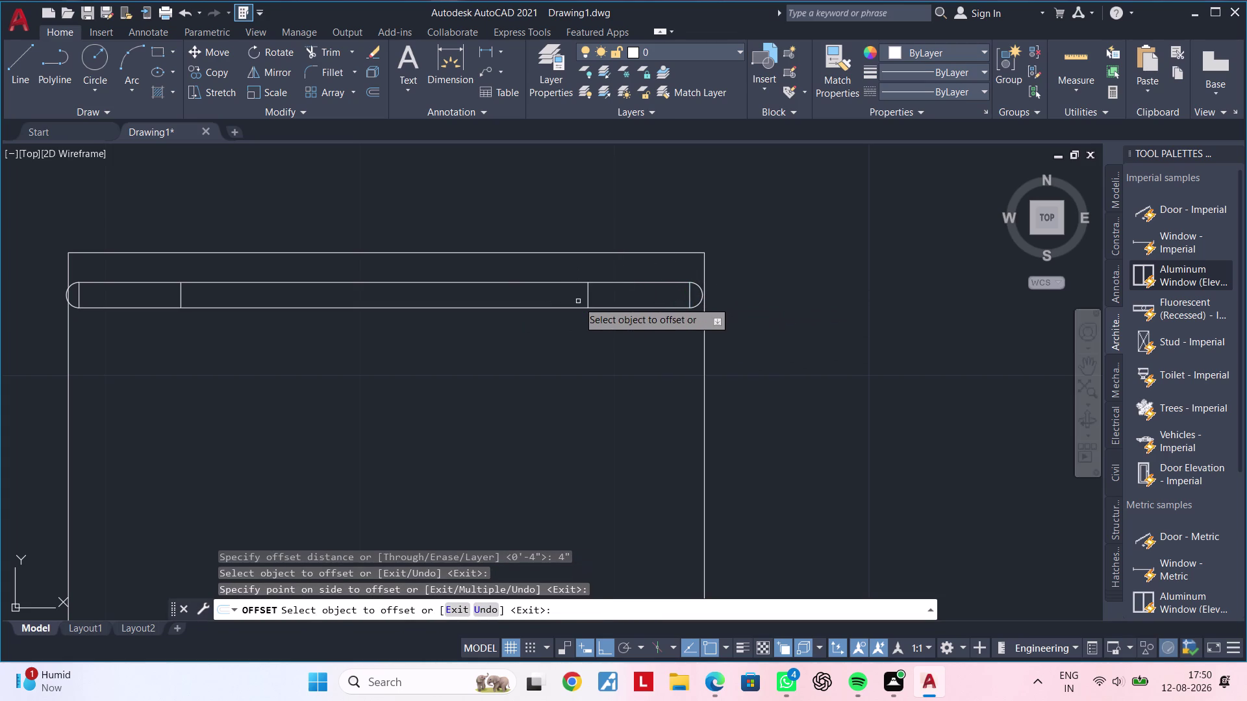
scroll(down, 3)
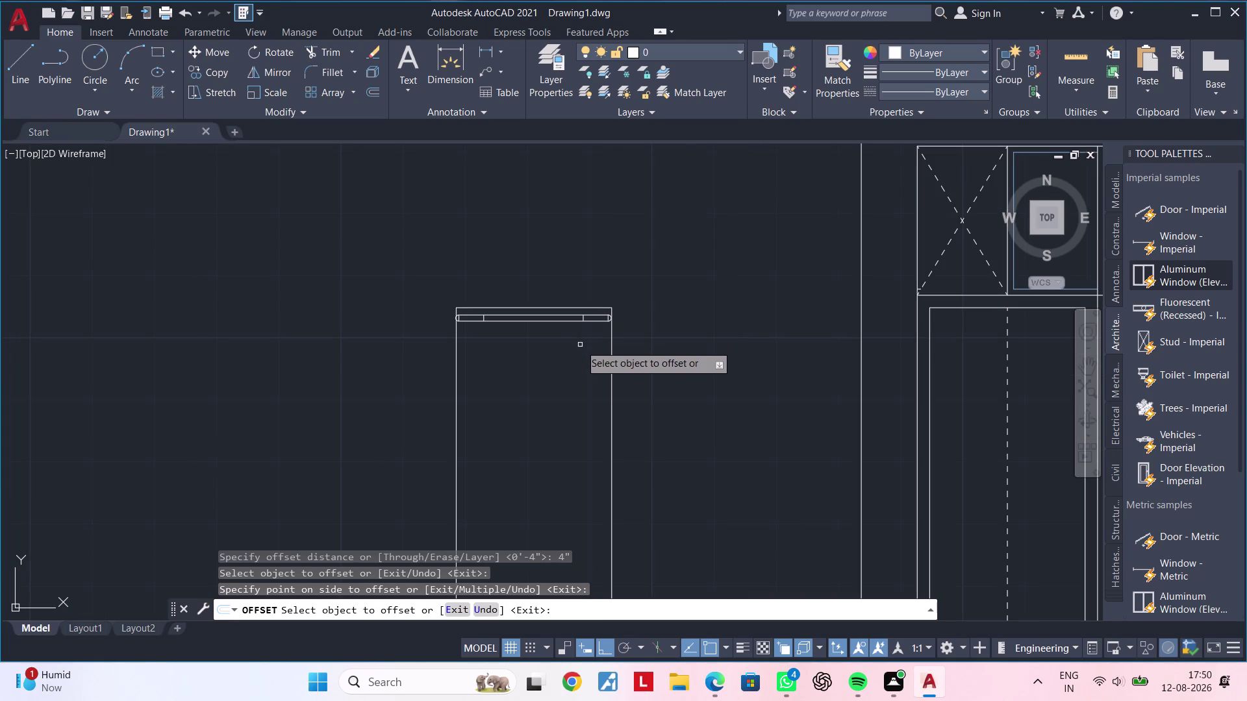
middle_drag(580, 346, 577, 369)
scroll(up, 3)
middle_drag(450, 362, 487, 389)
key(Escape)
key(Escape)
key(Escape)
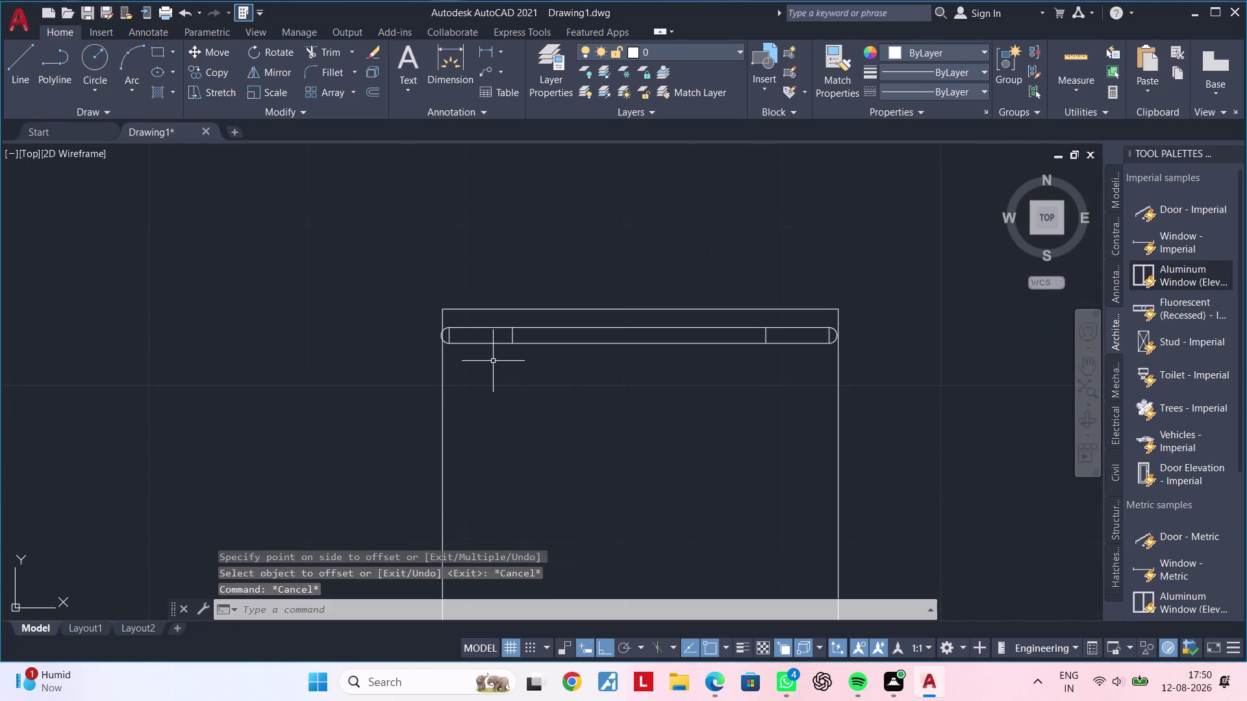
Offset the inner left divider line 1" to form a pair.
text(OD)
key(Escape)
key(Escape)
text(O)
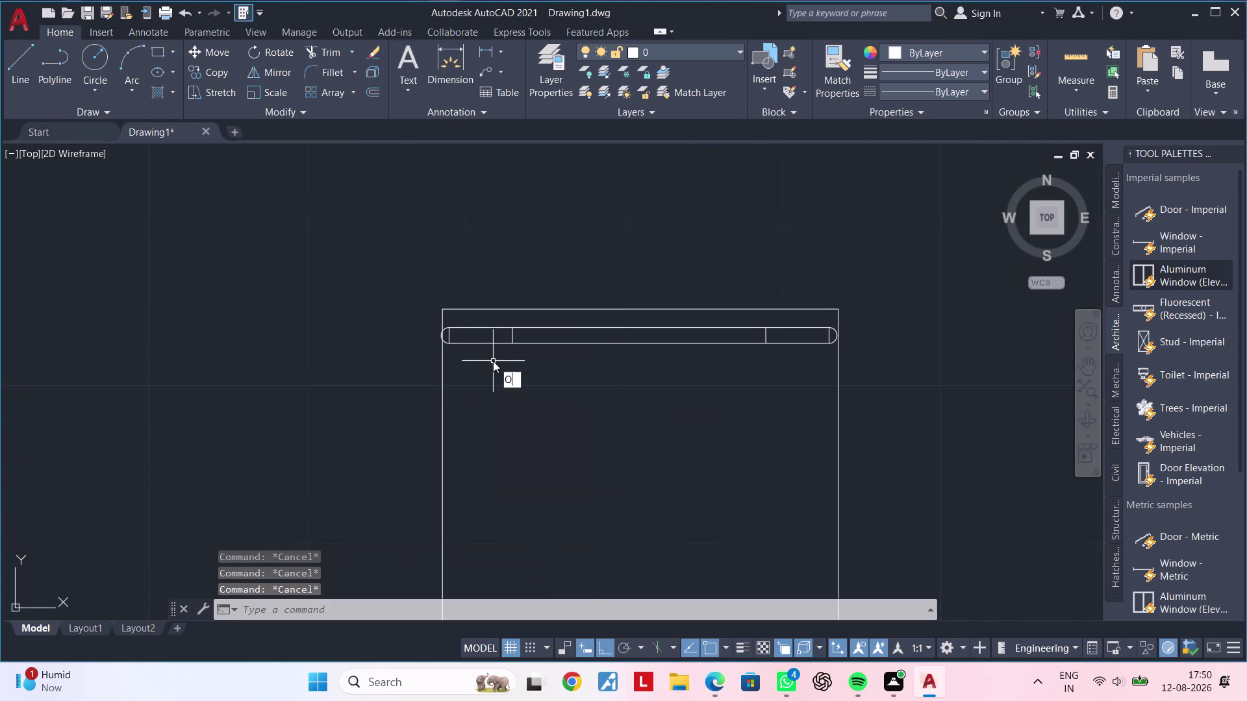
text(F 1")
key(Return)
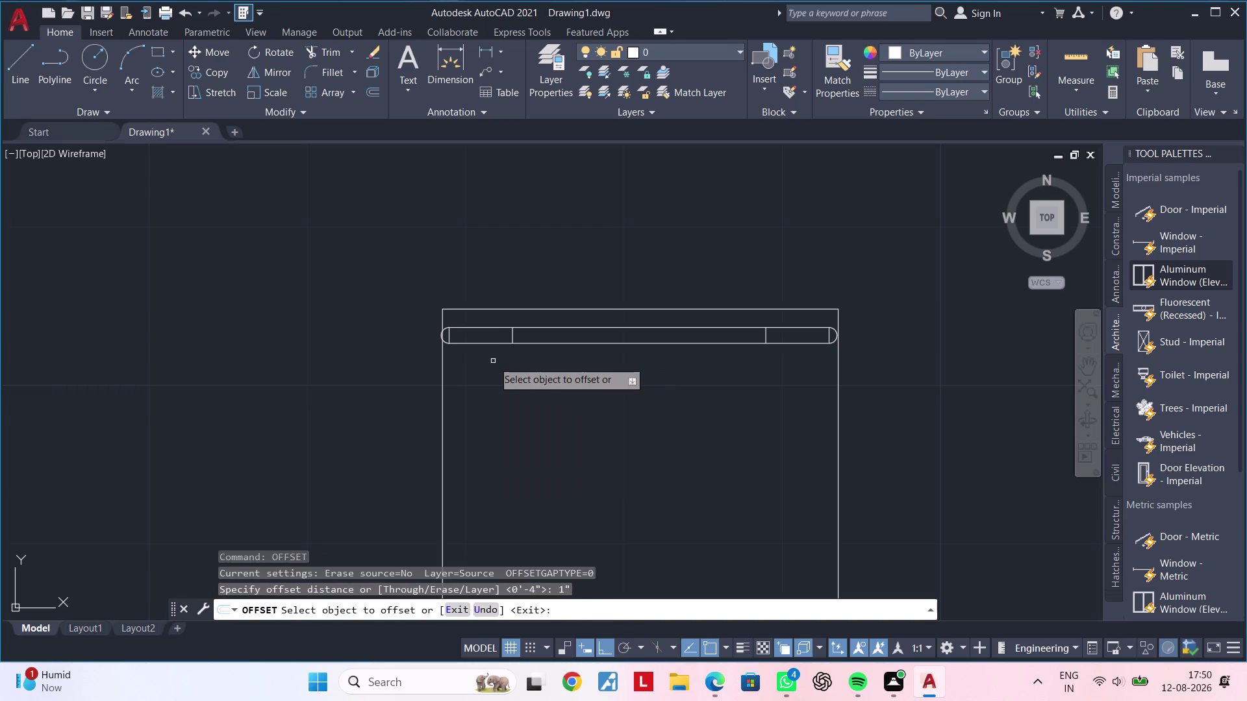
scroll(up, 3)
double_click(518, 331)
click(481, 330)
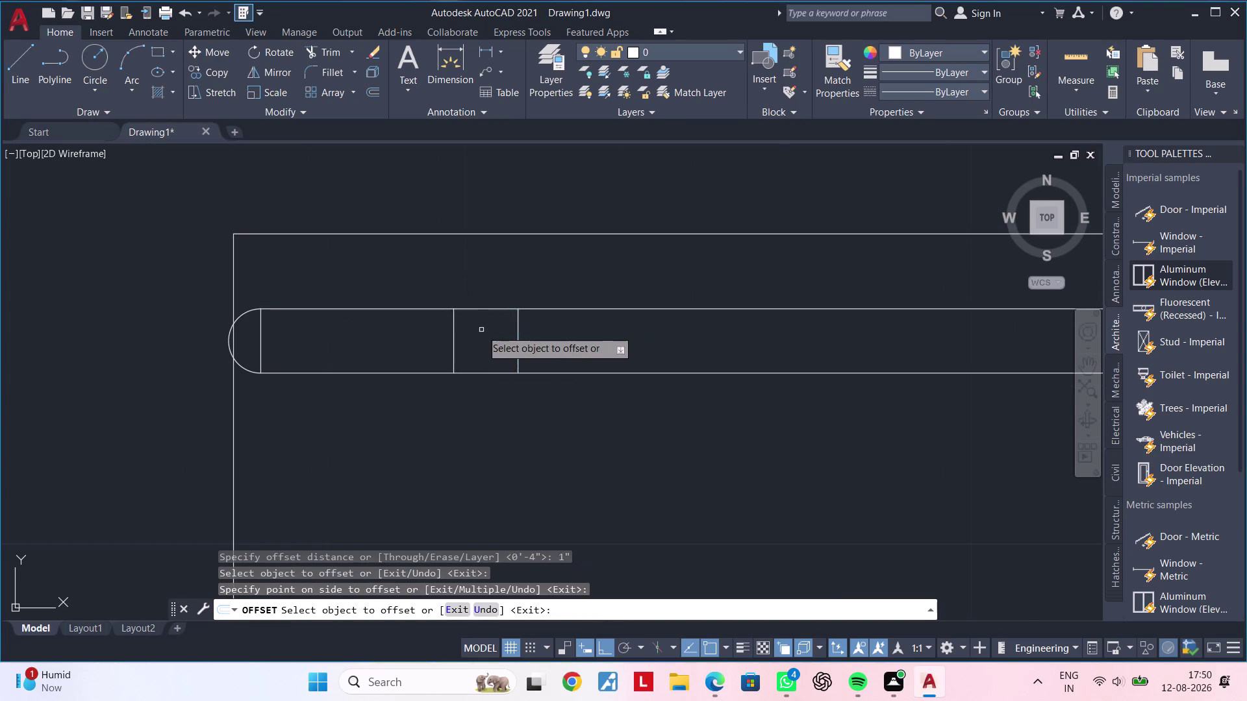
Offset the inner right divider line 1" to form the right-end pair.
scroll(down, 3)
middle_drag(597, 348, 460, 386)
scroll(up, 3)
click(597, 368)
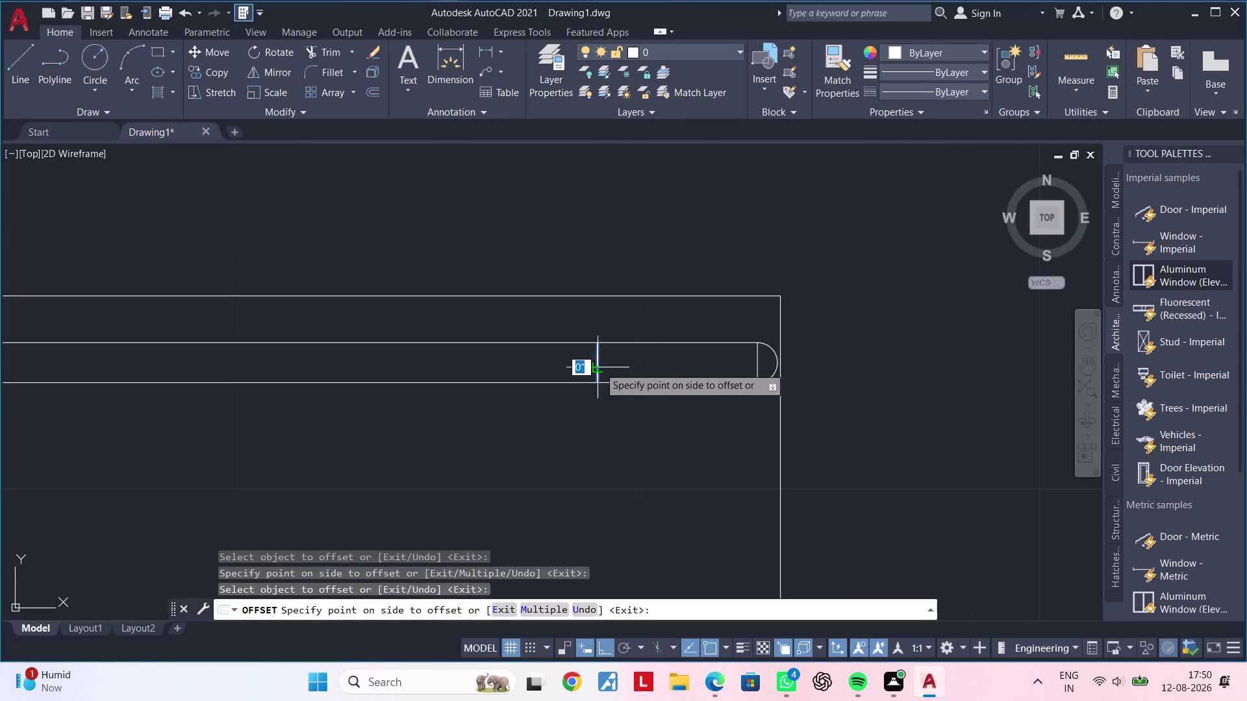
click(649, 354)
key(Escape)
key(Escape)
key(Escape)
key(Escape)
text(TR)
key(space)
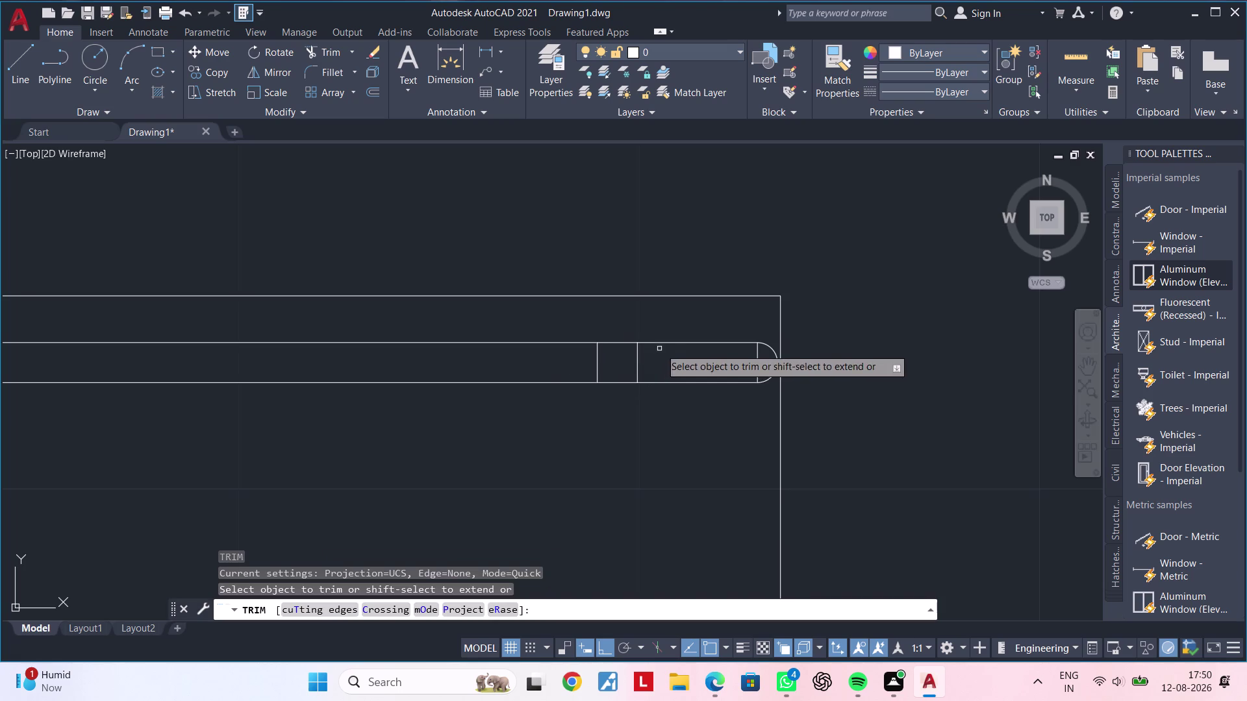
Fence-trim the extra slot line ends between the dividers near the arc.
click(599, 357)
scroll(down, 3)
middle_drag(468, 402, 627, 397)
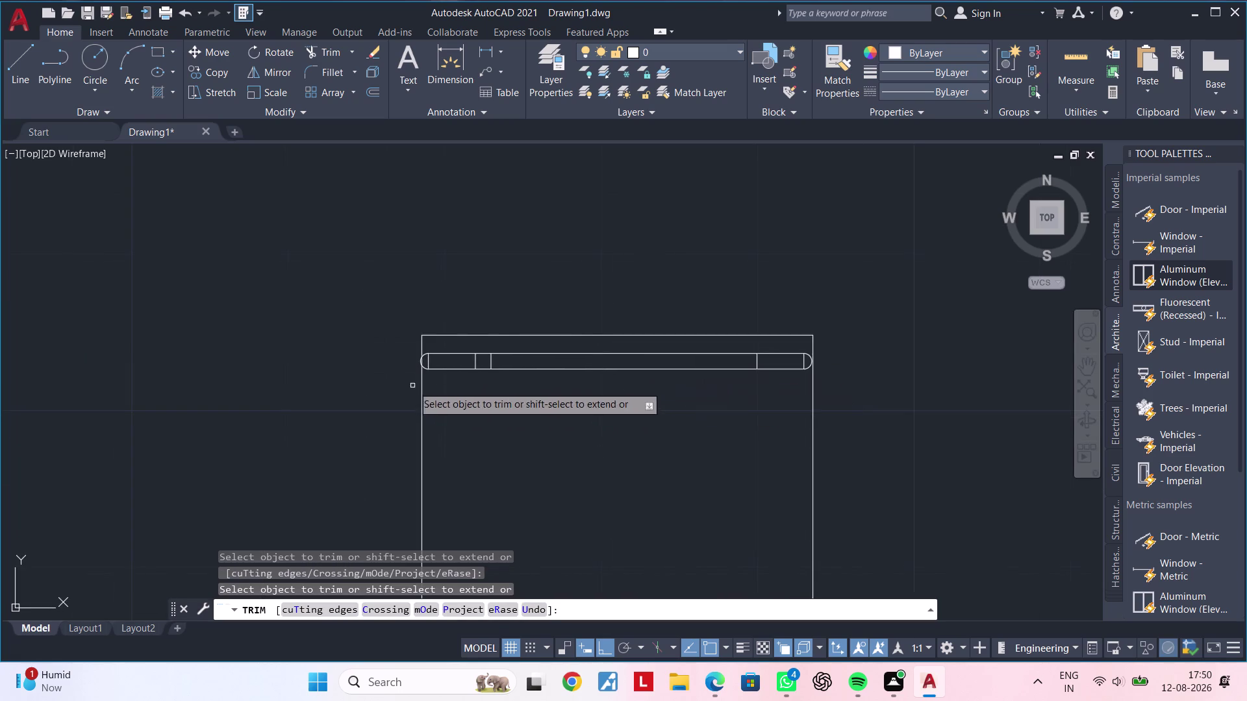
scroll(up, 3)
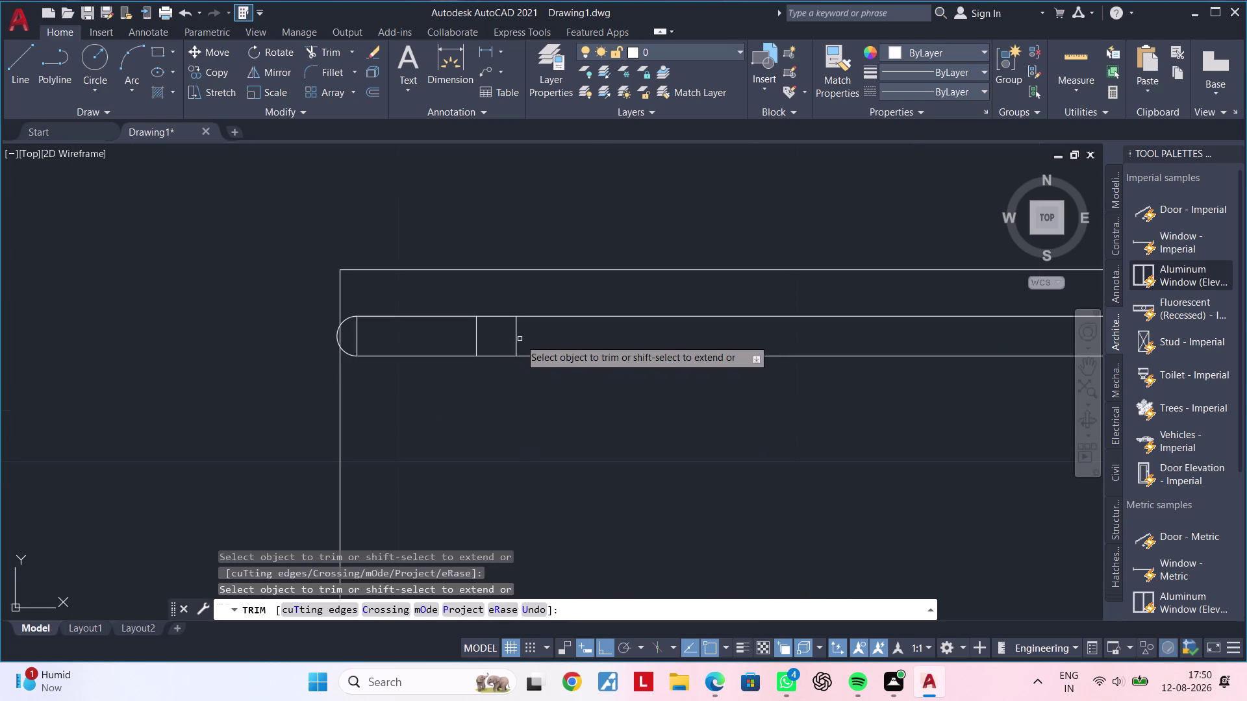
click(518, 340)
drag(448, 307, 447, 326)
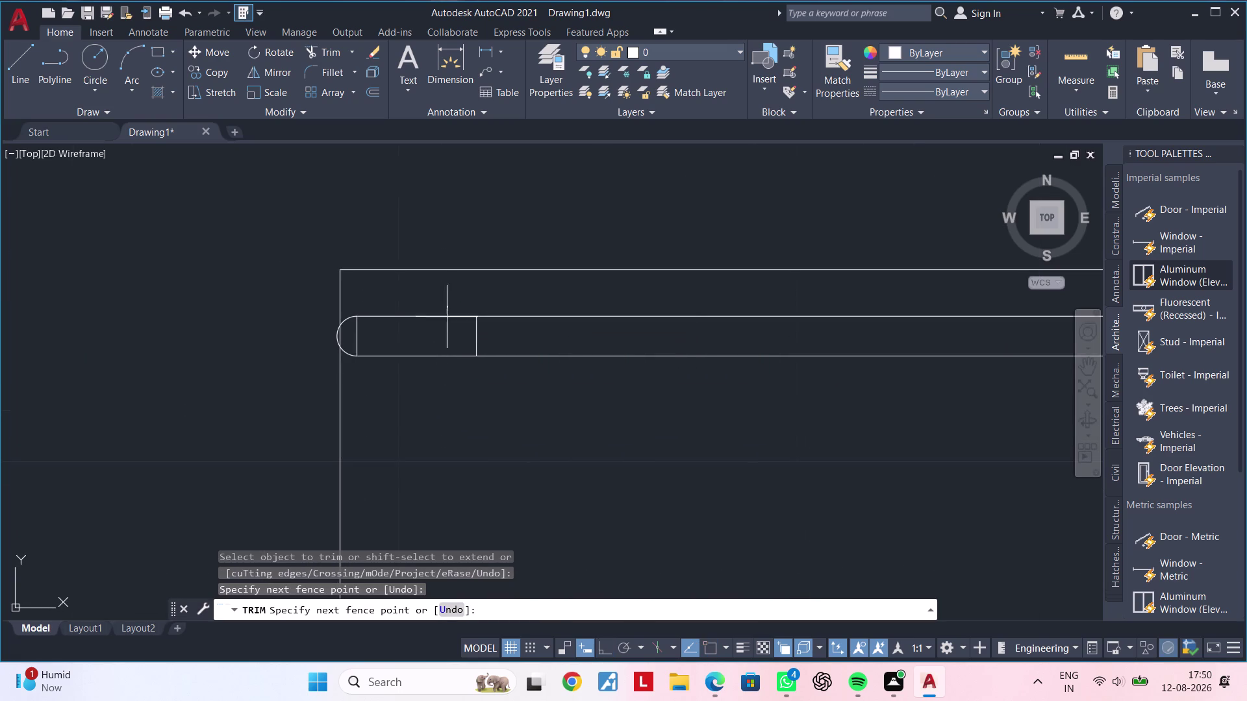
drag(447, 326, 447, 371)
click(447, 371)
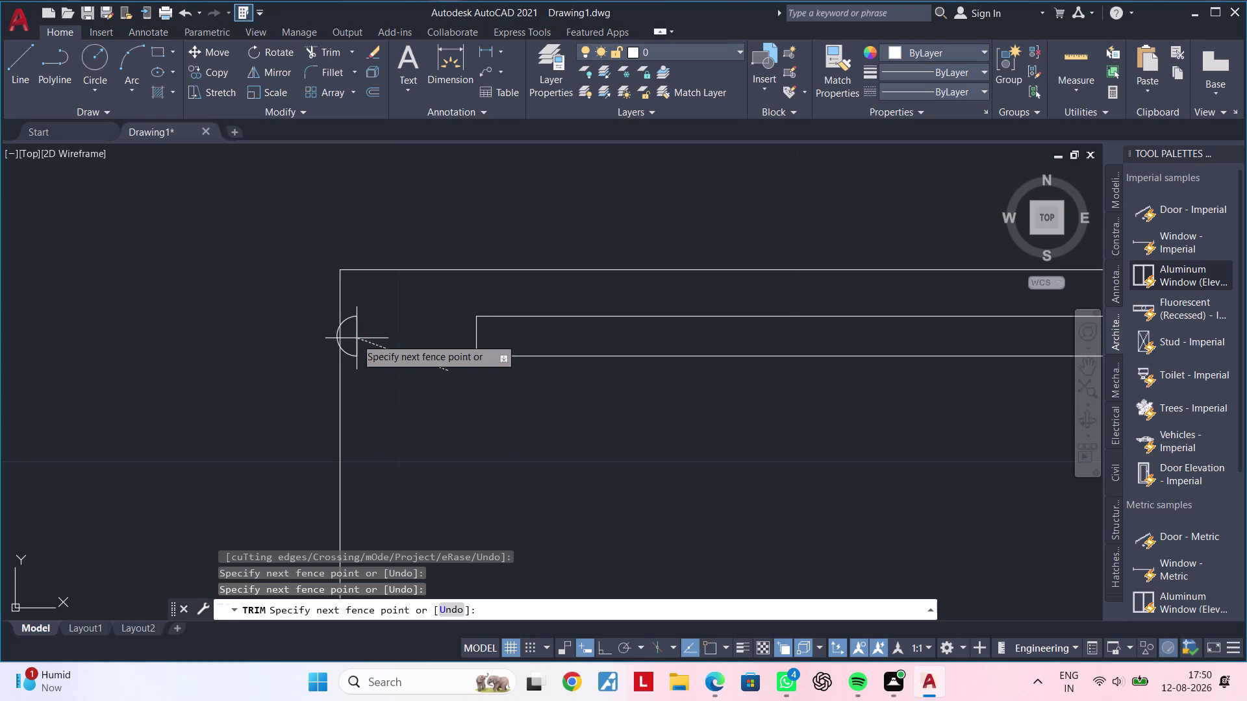
double_click(356, 339)
Trim the line pieces between the rail's right end and the arc.
scroll(down, 3)
middle_drag(652, 398, 444, 394)
scroll(up, 3)
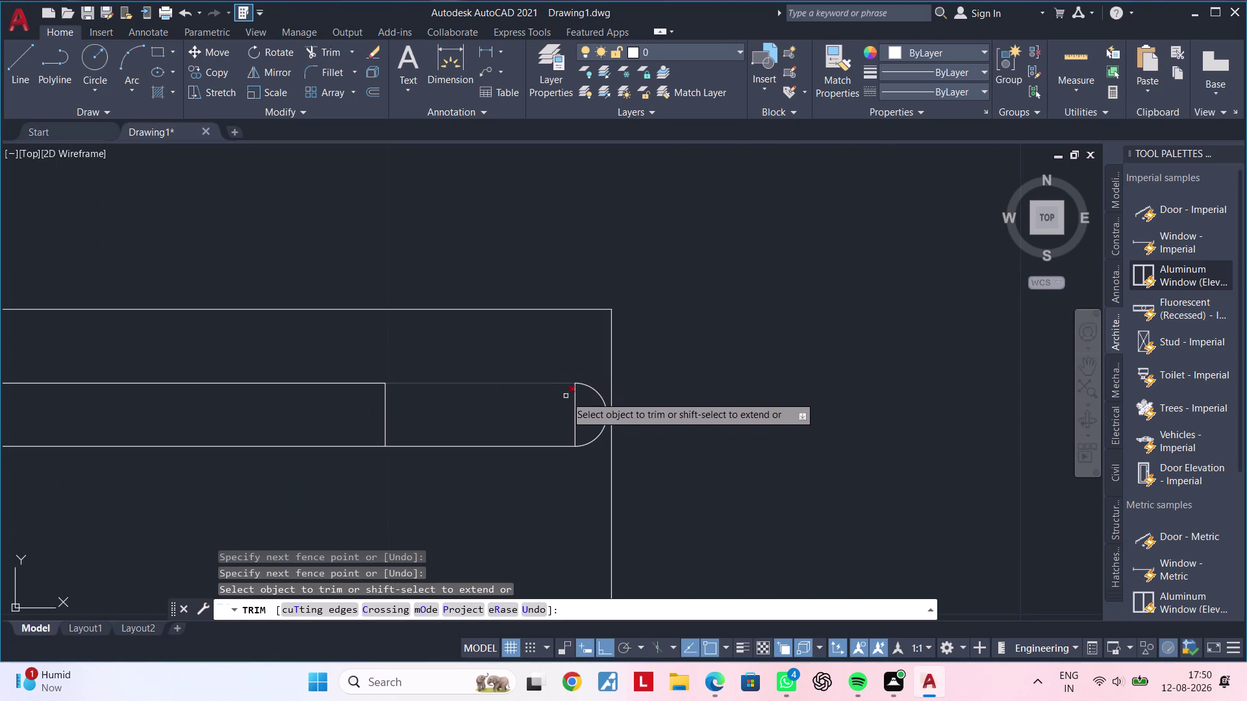
drag(541, 361, 537, 396)
drag(537, 421, 538, 463)
click(574, 415)
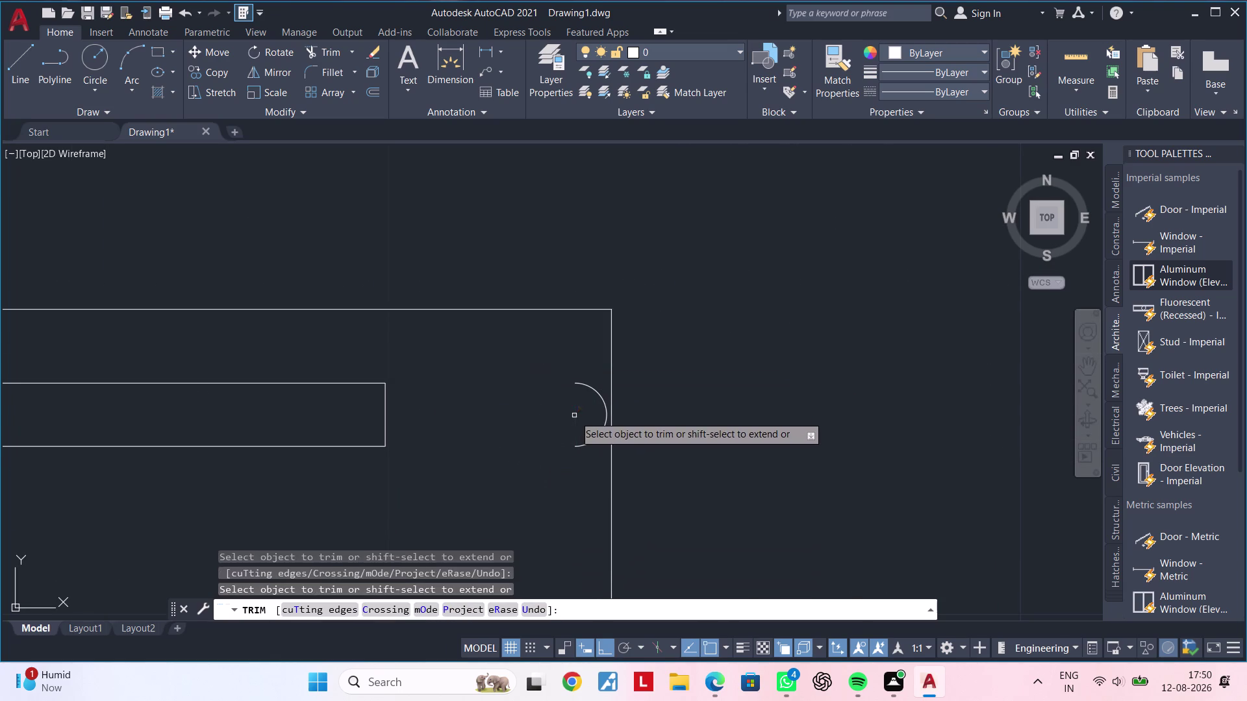
key(Escape)
key(Escape)
key(Escape)
key(Escape)
key(Escape)
Move the right arc onto the rail's right end.
click(584, 445)
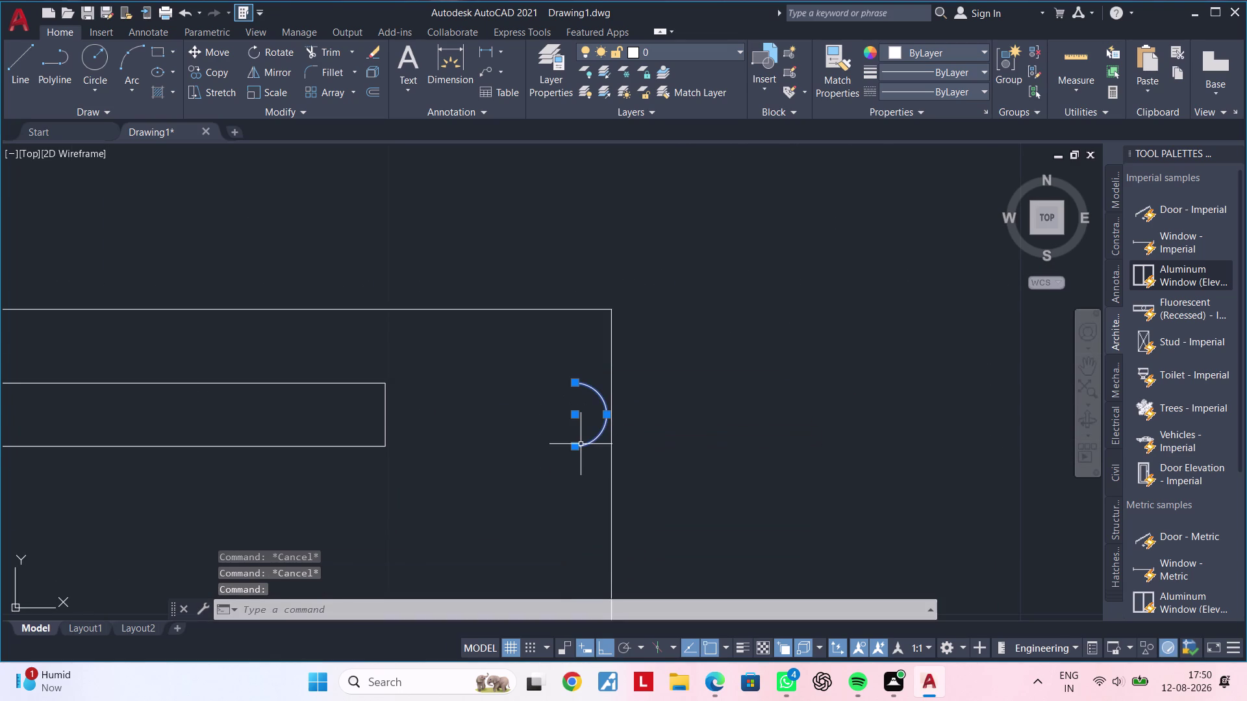
text(M)
key(space)
click(579, 445)
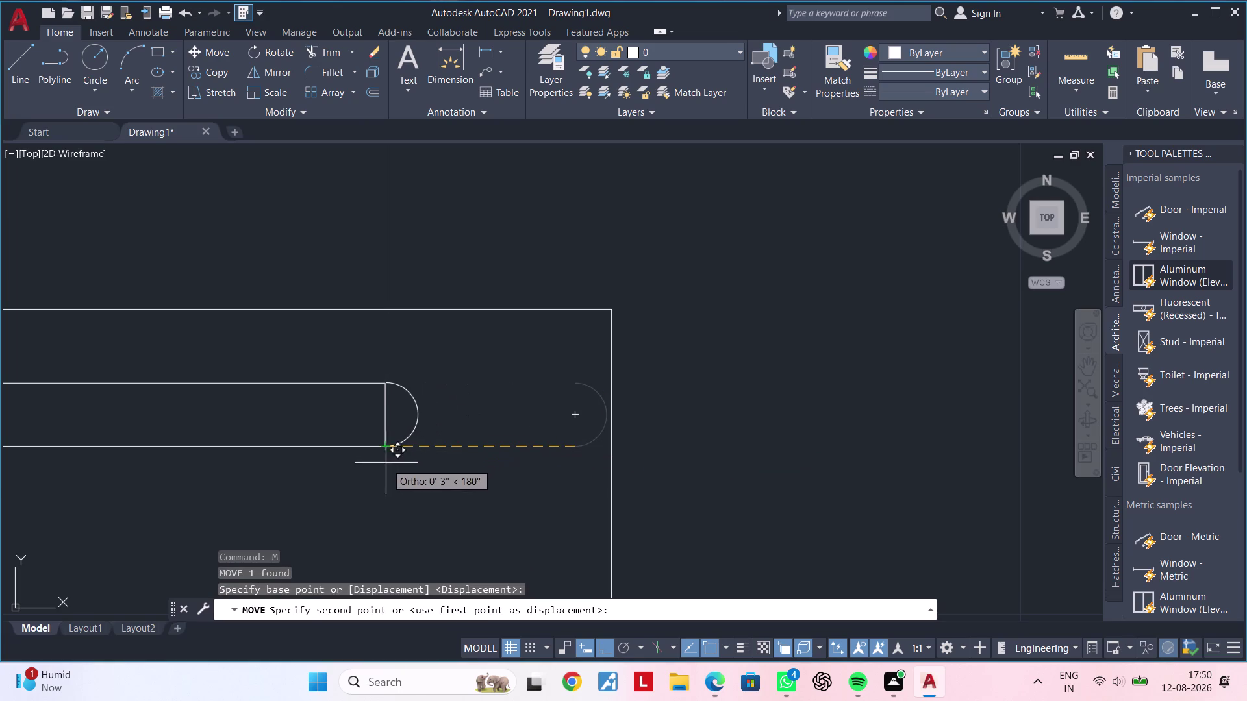
click(381, 446)
middle_drag(436, 441, 645, 436)
key(Escape)
key(Escape)
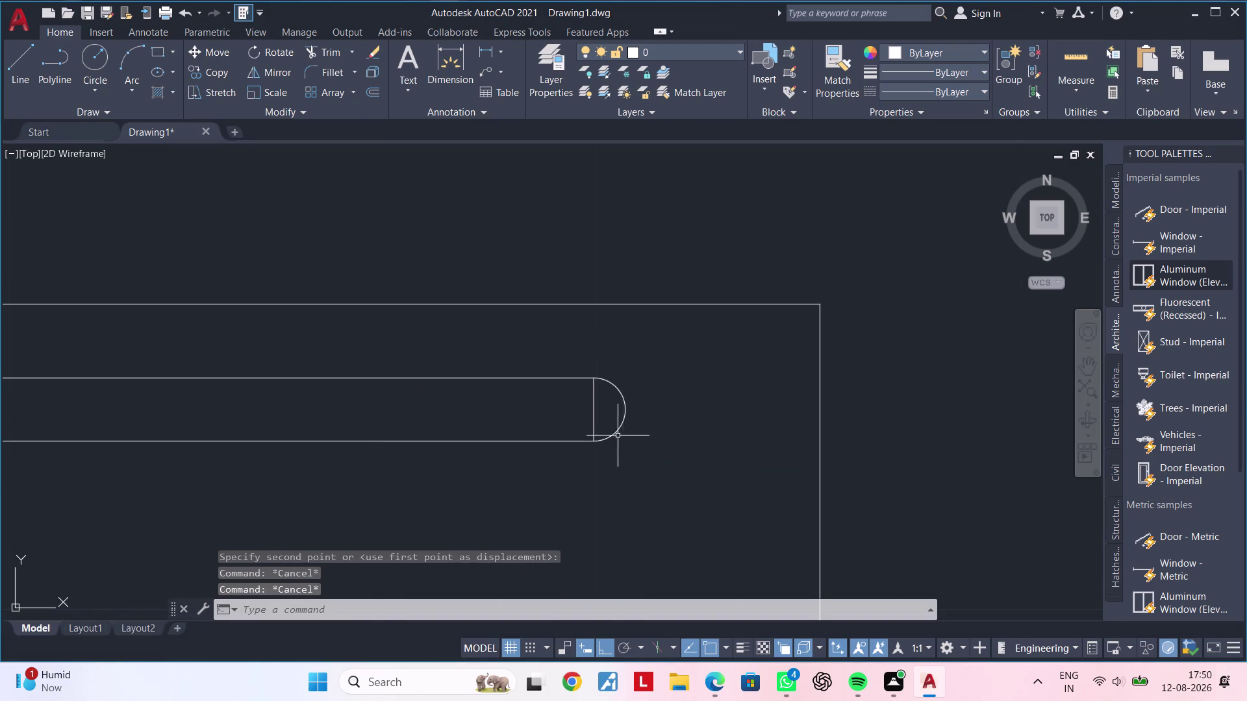
Trim away the rail's end line inside the right arc.
key(t)
text(RV)
key(space)
click(591, 413)
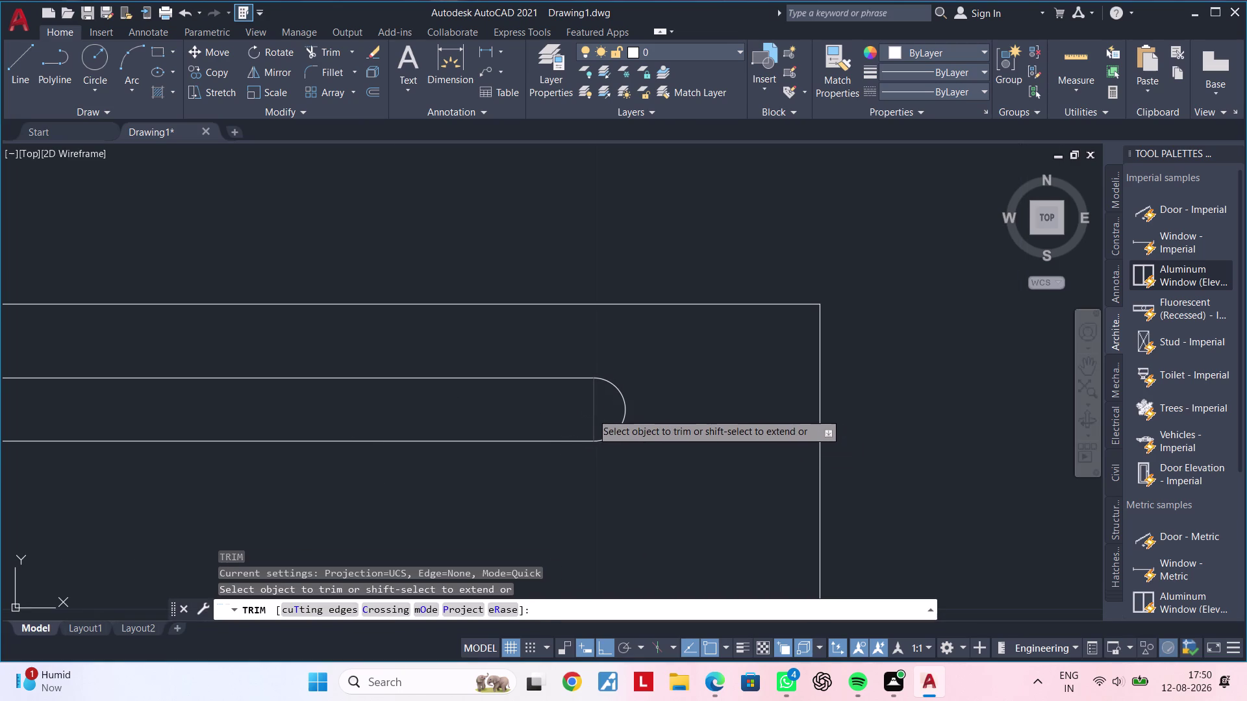
scroll(down, 3)
middle_drag(499, 421, 797, 387)
scroll(up, 3)
Delete the leftover end line at the rail's left end.
key(Escape)
key(Escape)
key(Escape)
key(Escape)
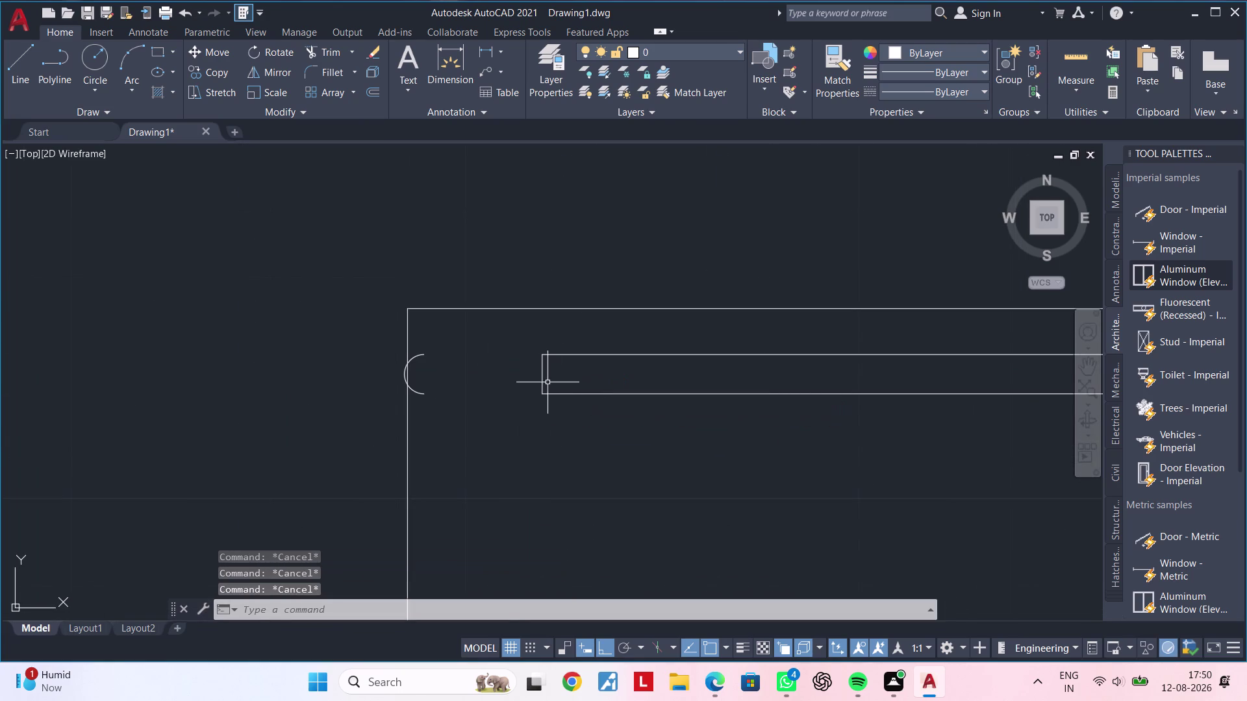
click(543, 379)
key(Delete)
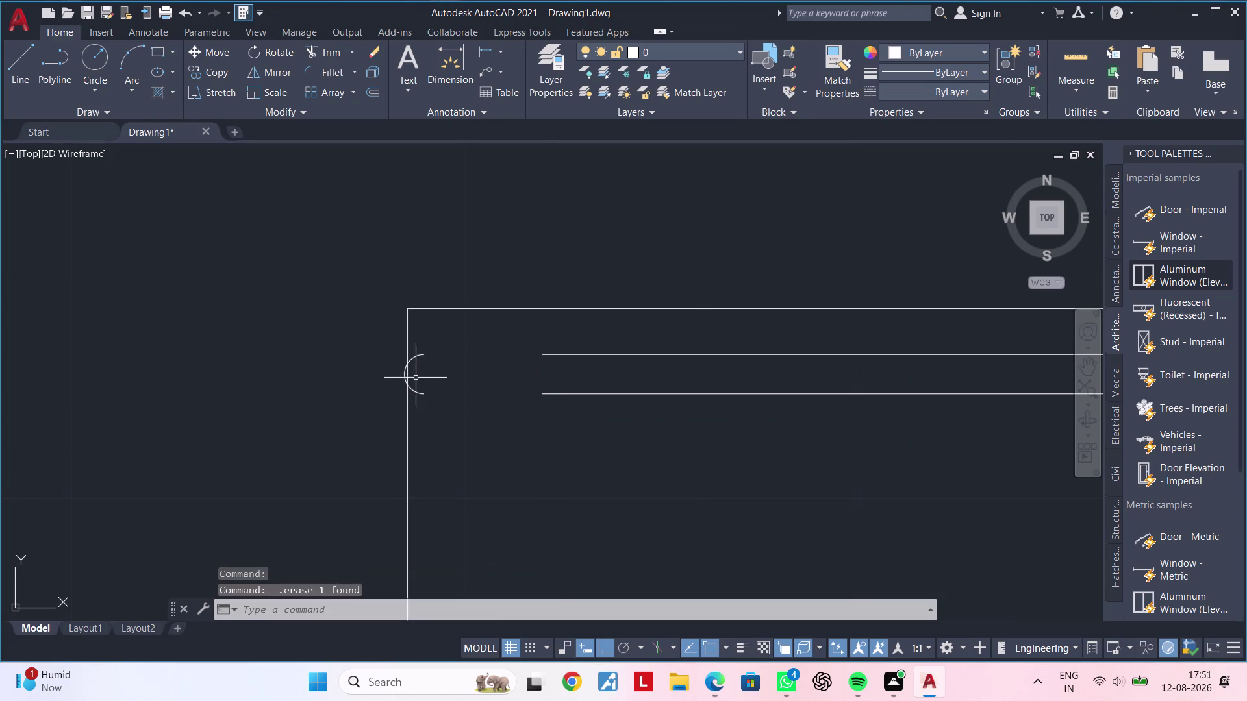
Move the left arc onto the rail's left end, closing the slot.
click(416, 393)
text(M)
key(space)
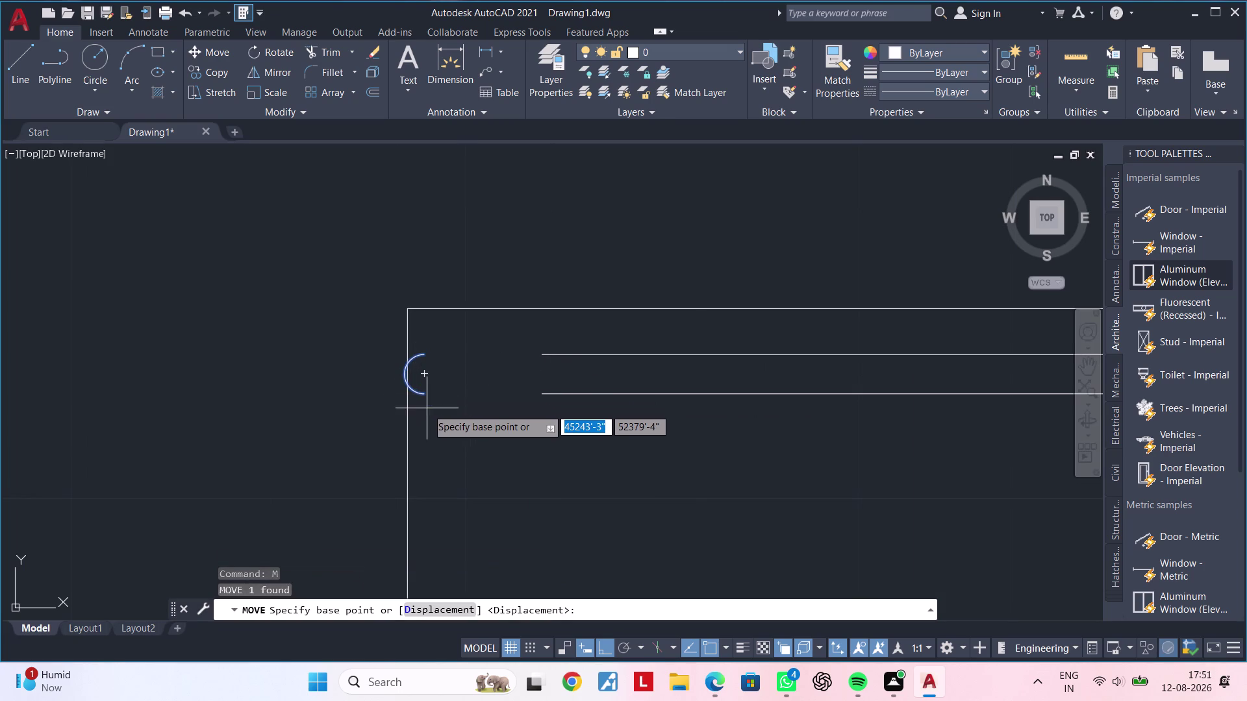
click(425, 393)
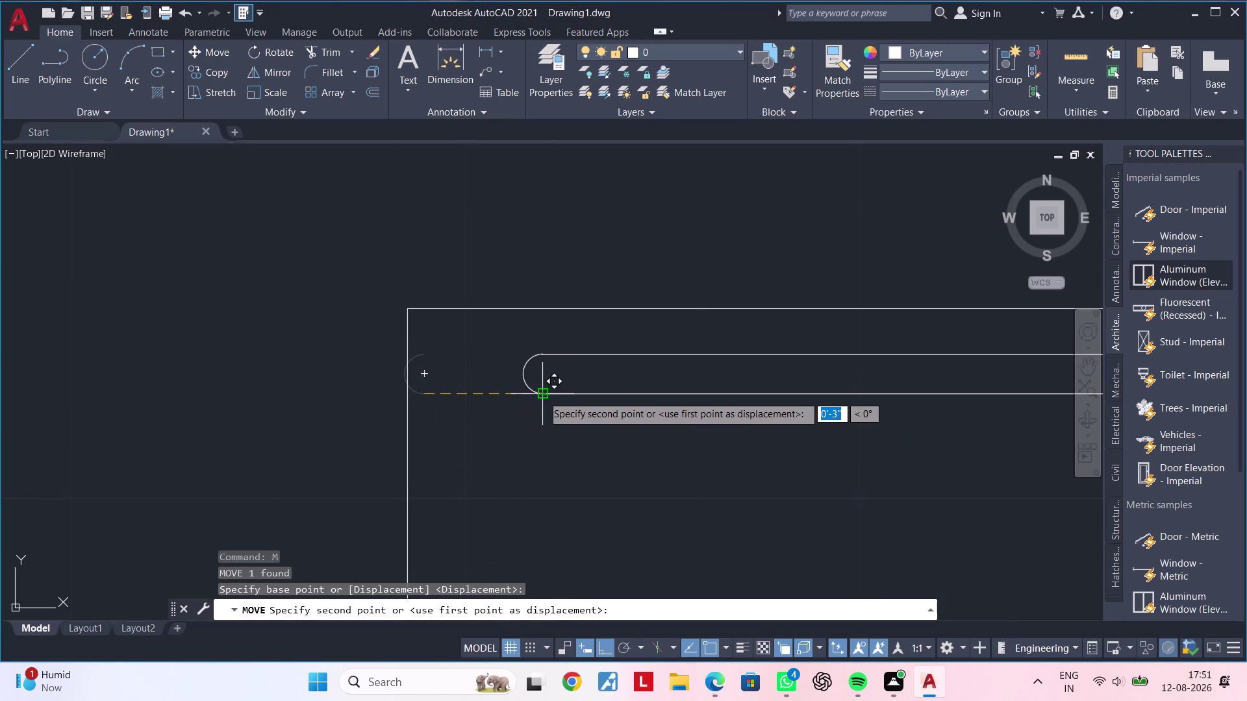
click(542, 395)
key(Escape)
key(Escape)
middle_drag(628, 422, 603, 426)
scroll(up, 3)
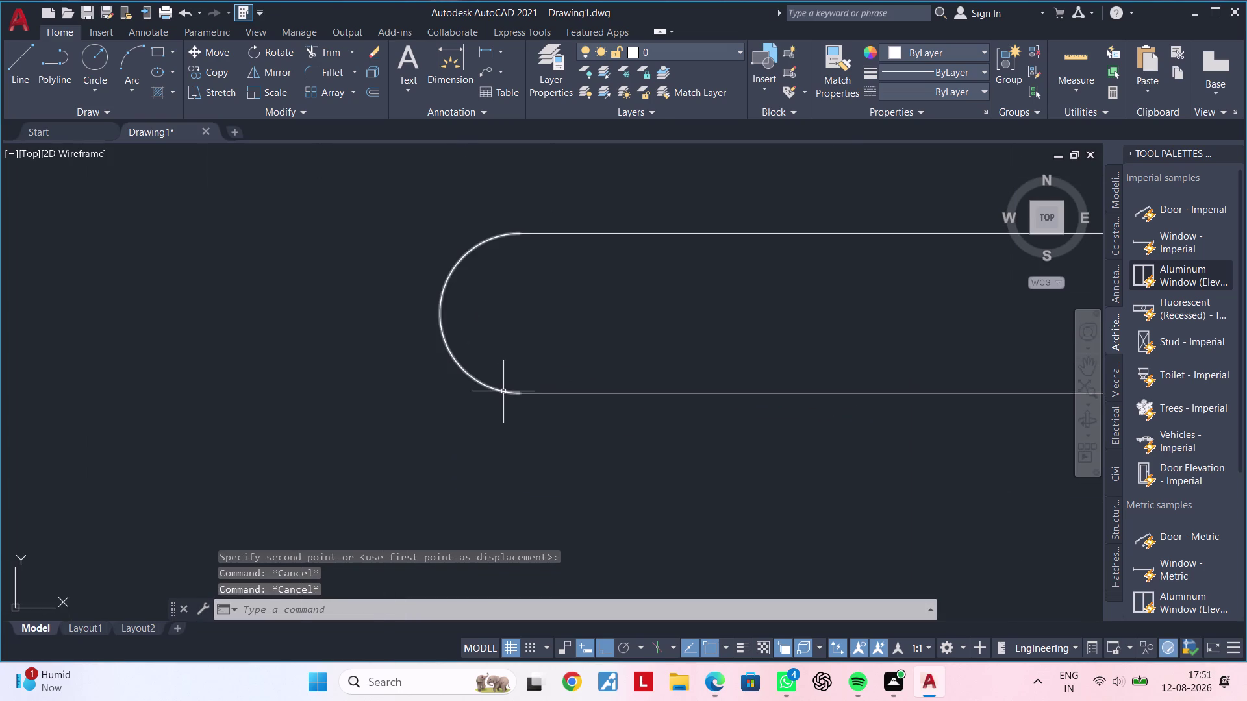
scroll(down, 3)
middle_drag(632, 401, 387, 386)
key(Escape)
scroll(down, 3)
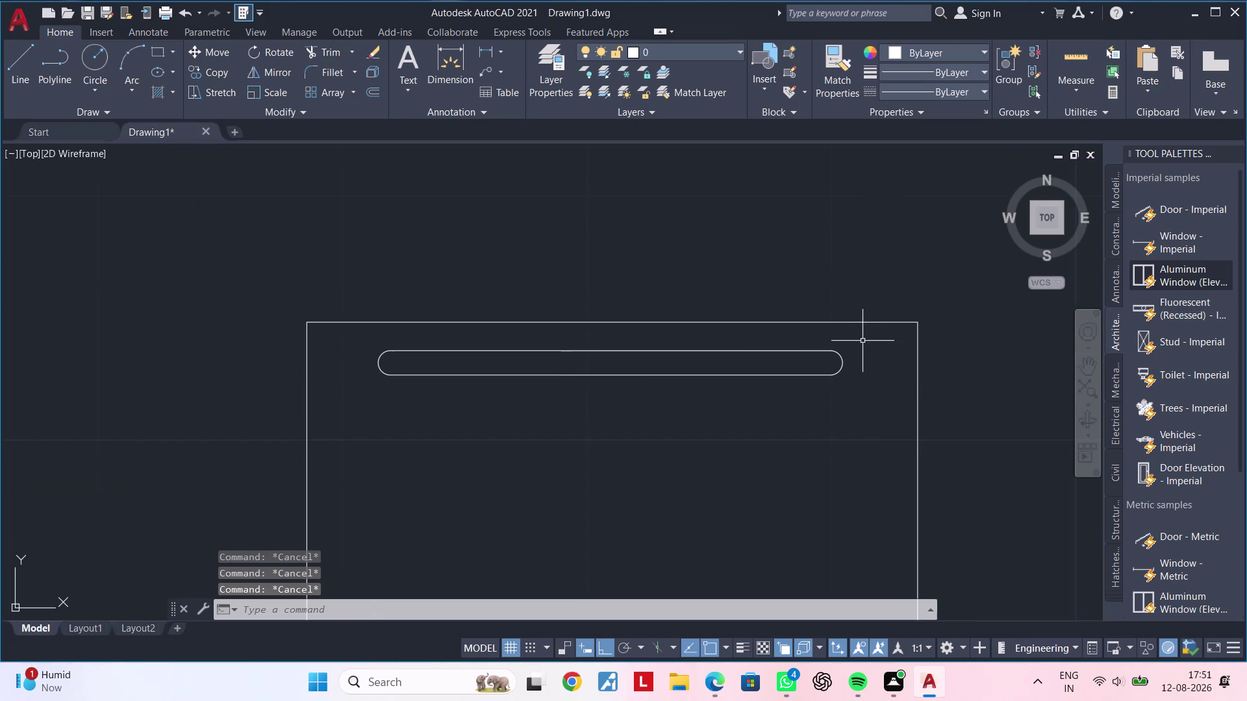
Window-select the rounded slot inside the cabinet outline.
click(860, 342)
click(376, 441)
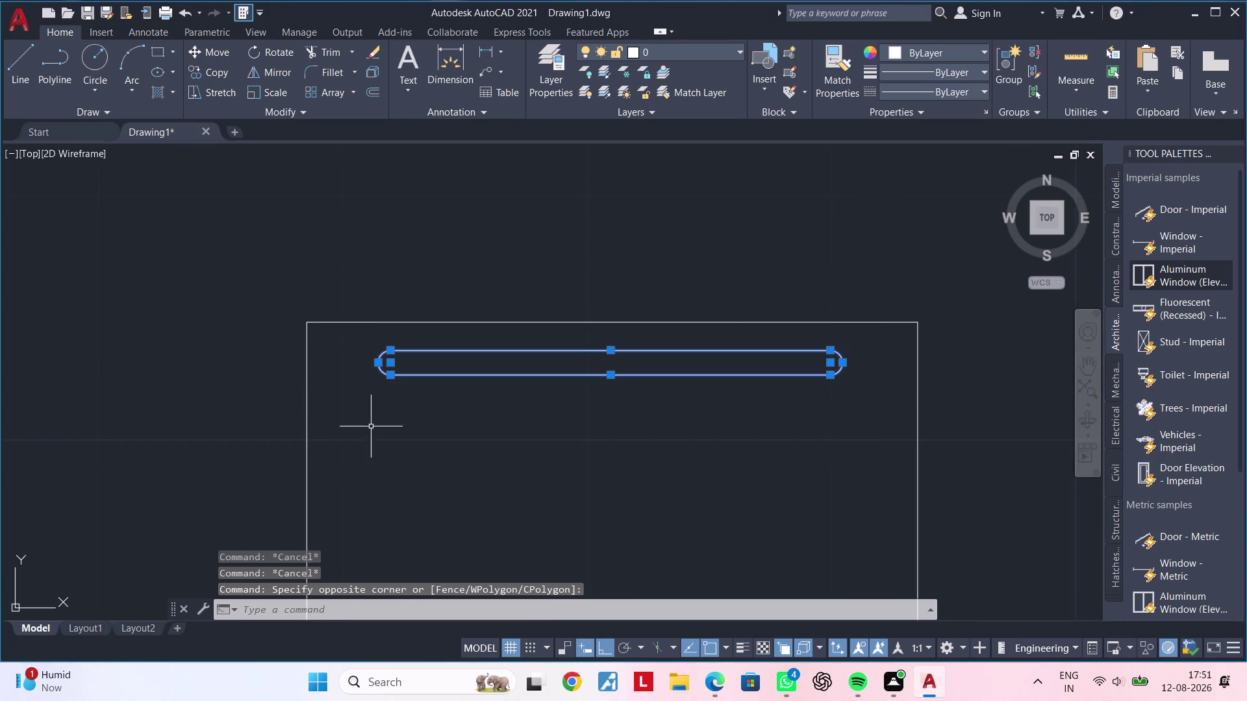
middle_drag(613, 455, 517, 442)
key(Escape)
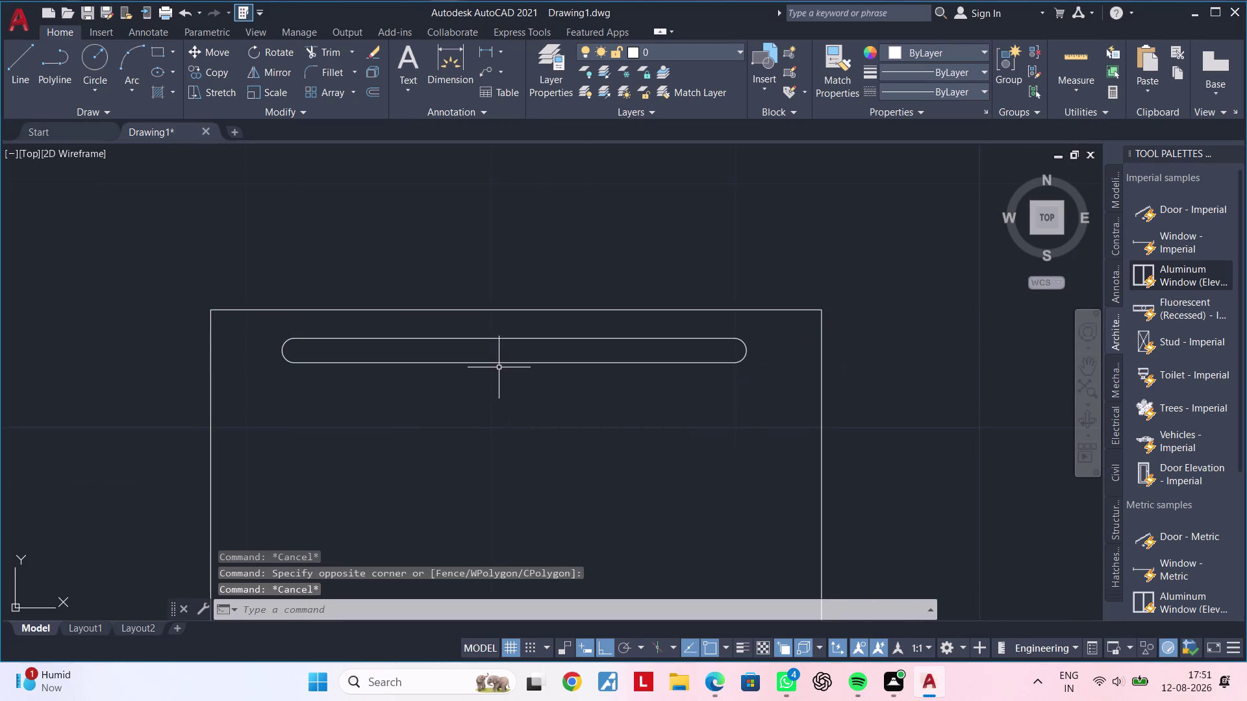
key(Escape)
key(Escape)
middle_drag(499, 394, 491, 404)
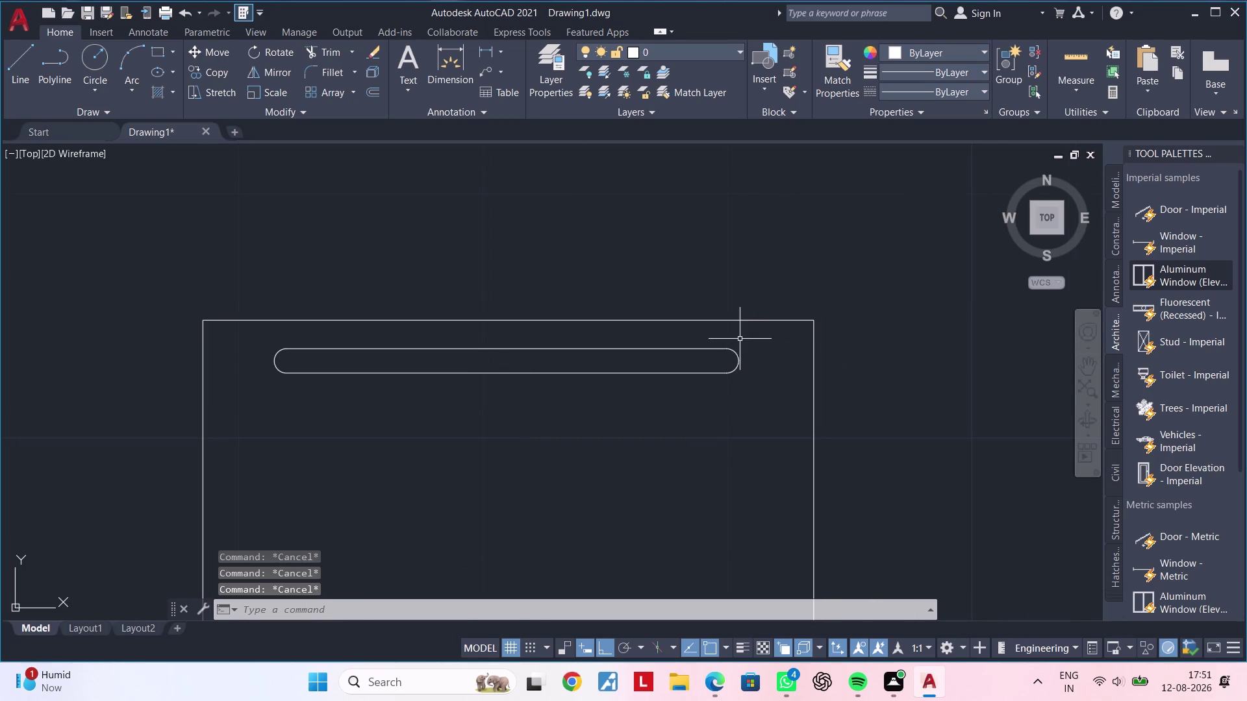
click(742, 338)
drag(742, 339, 740, 345)
click(264, 422)
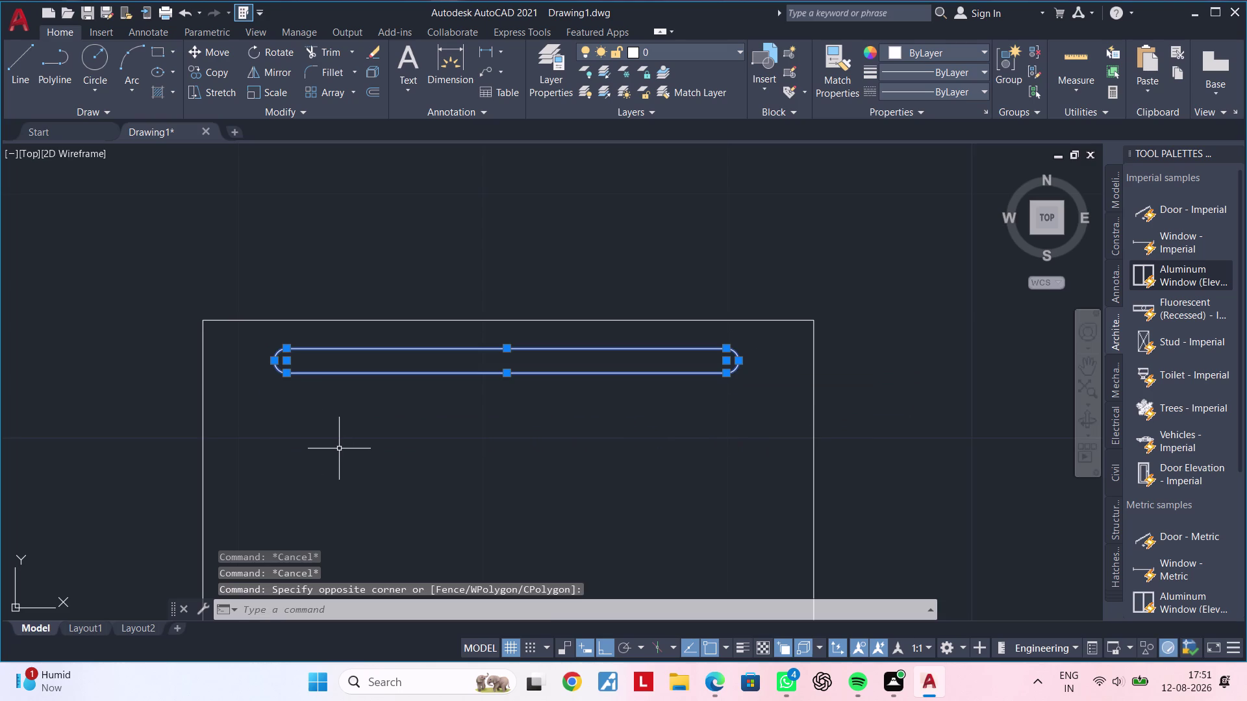
Copy the slot to three positions stacked below the original with CO.
text(CO)
key(space)
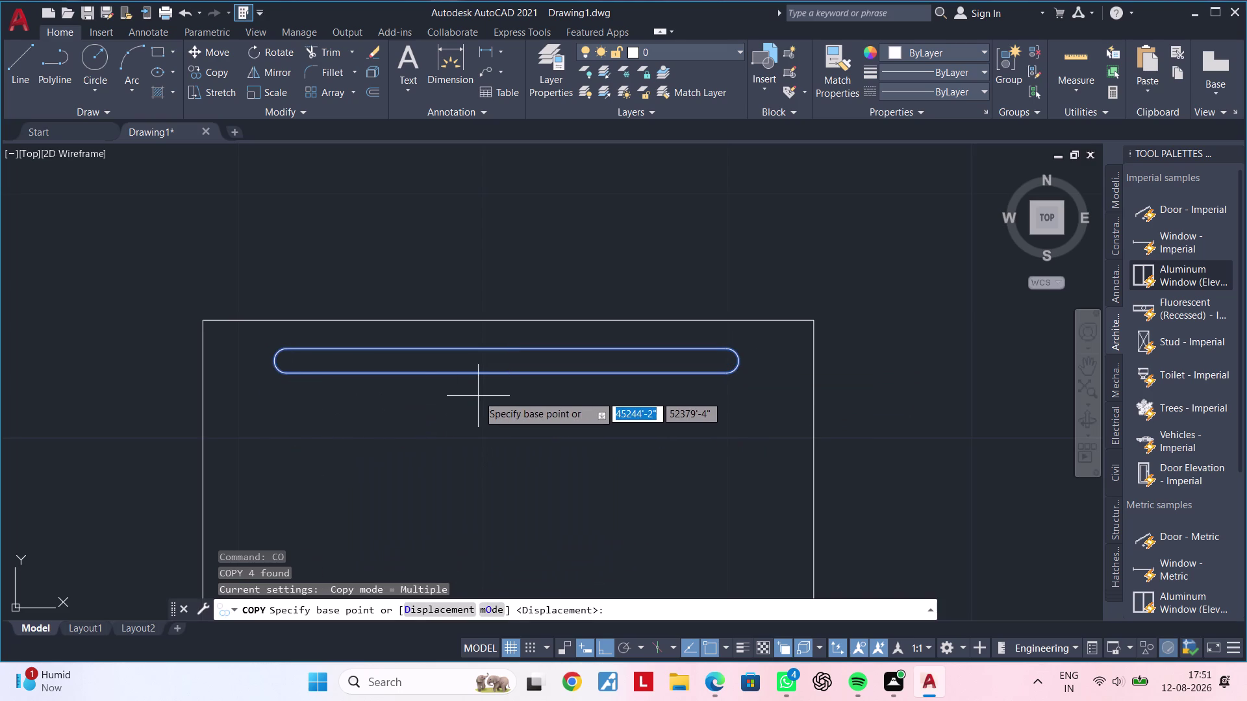
click(479, 393)
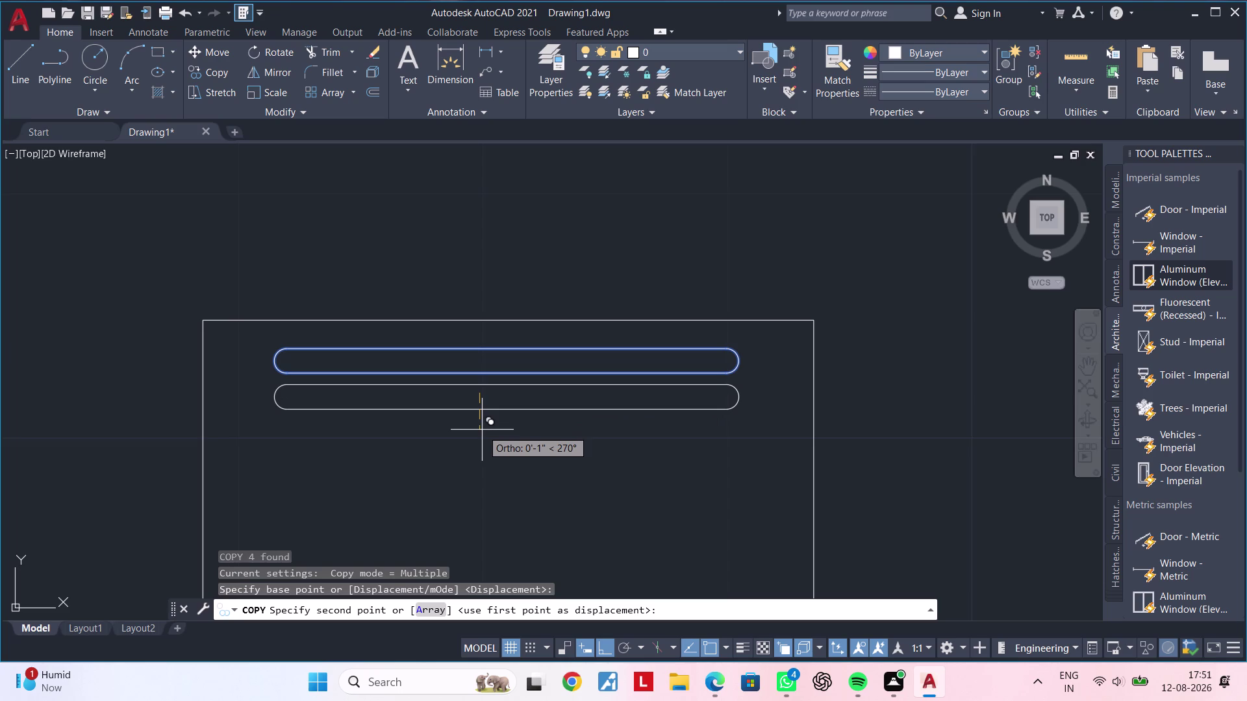
click(482, 430)
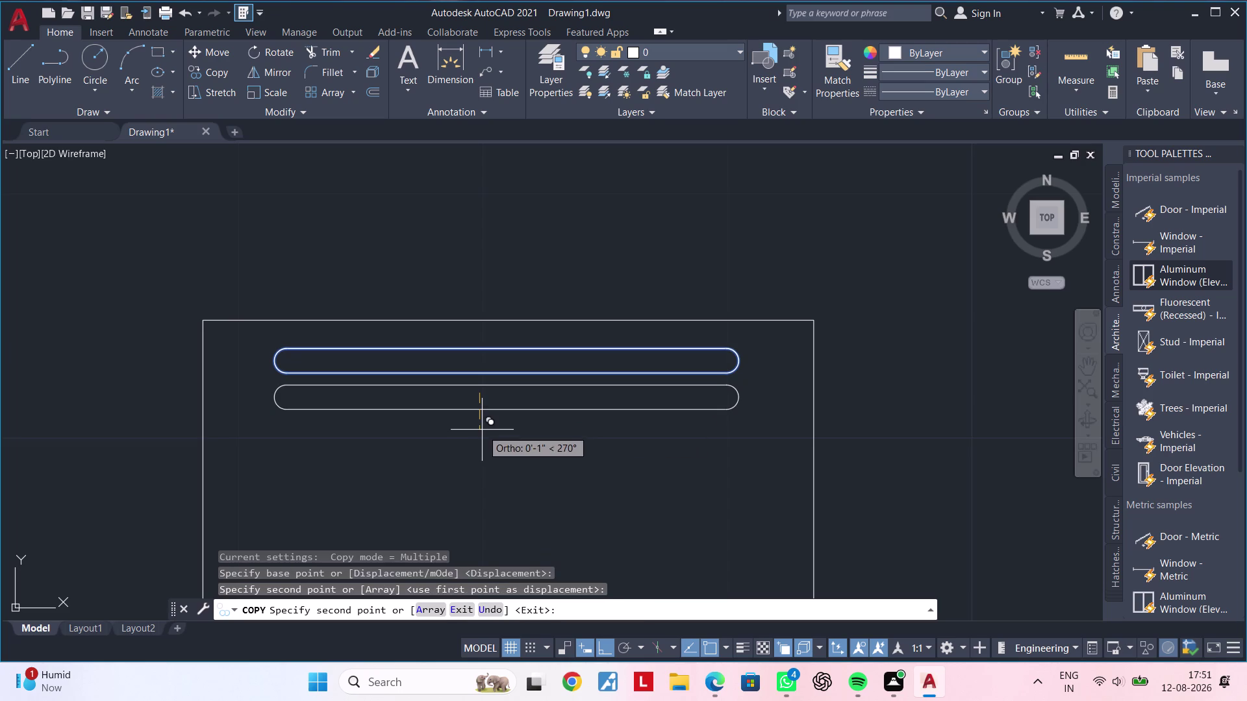
click(479, 462)
click(475, 499)
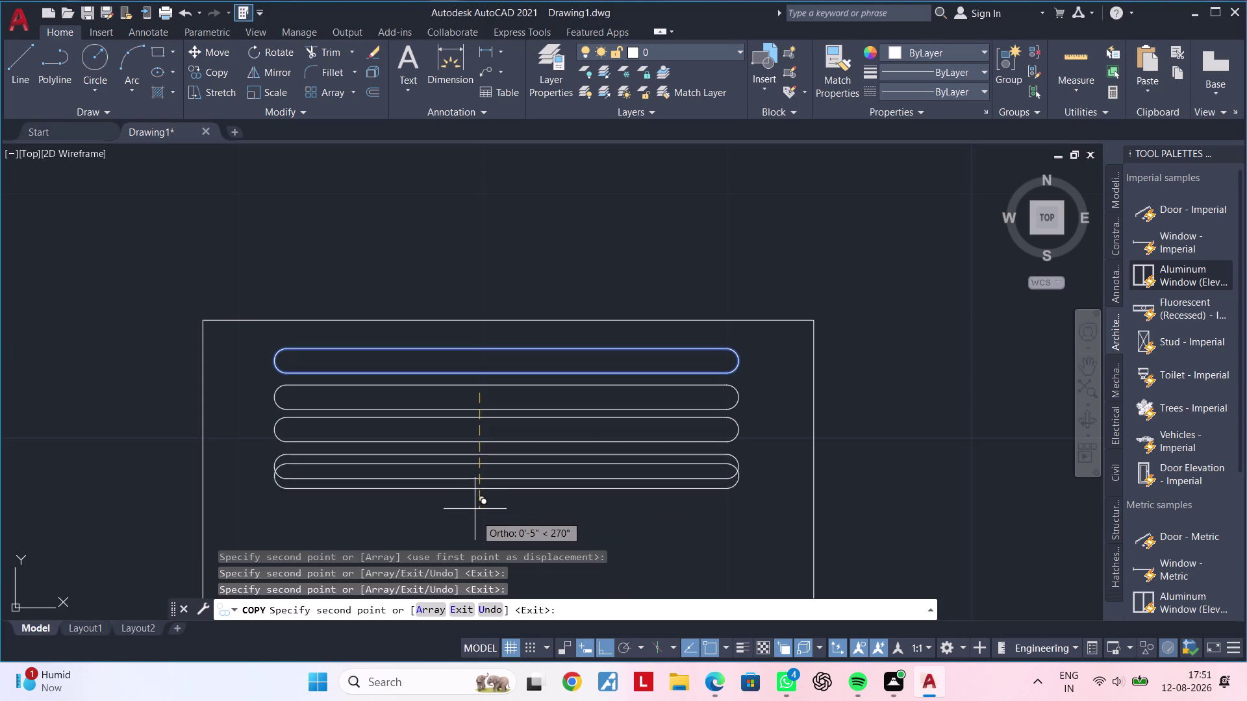
middle_drag(477, 520, 503, 353)
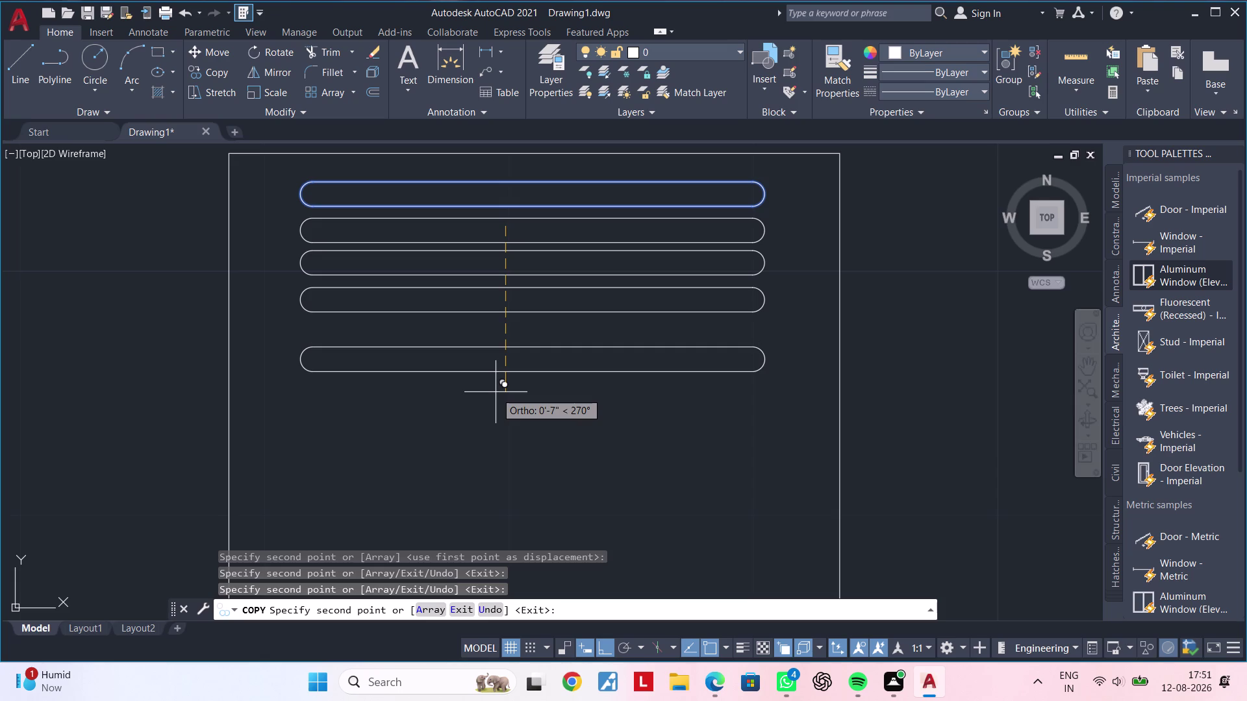
scroll(down, 3)
middle_drag(496, 399, 514, 294)
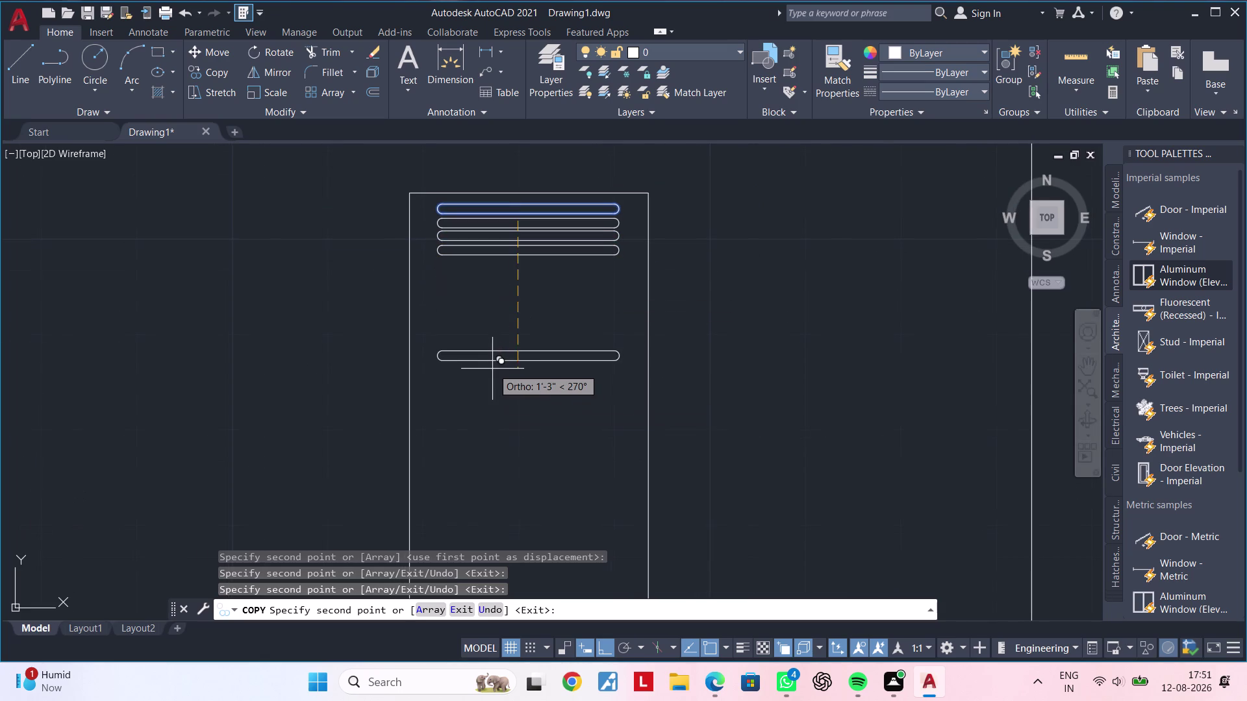
scroll(down, 3)
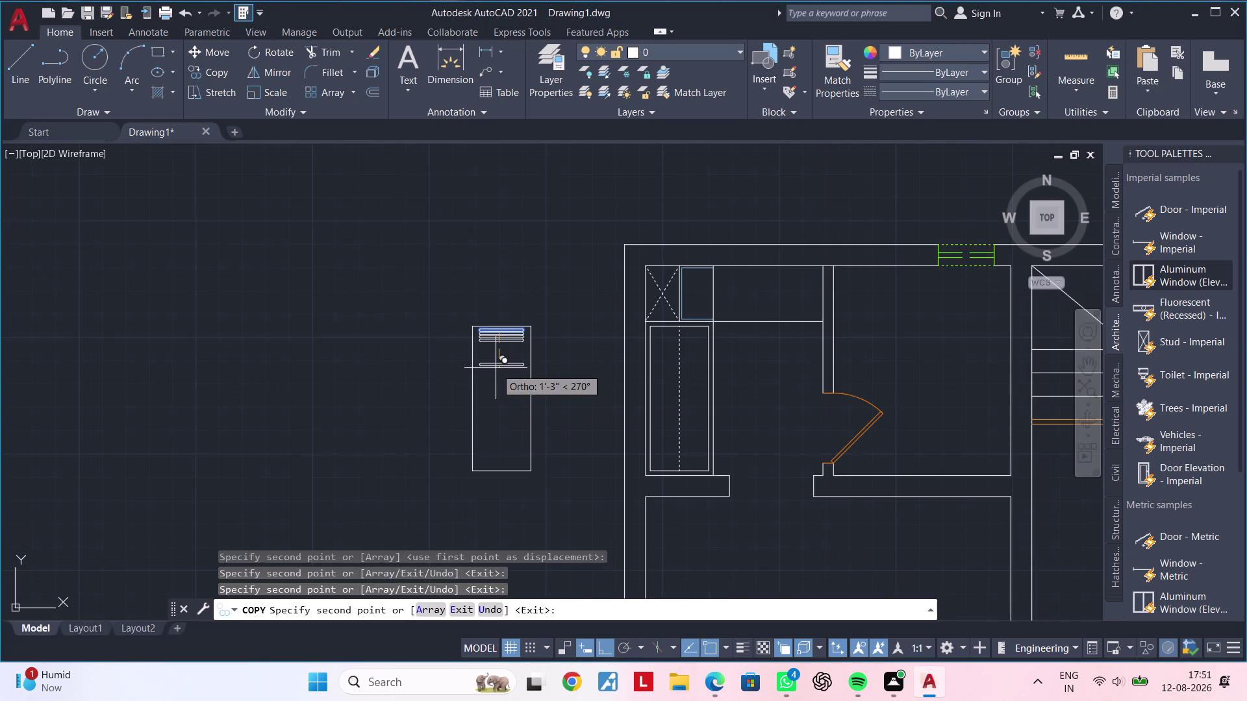